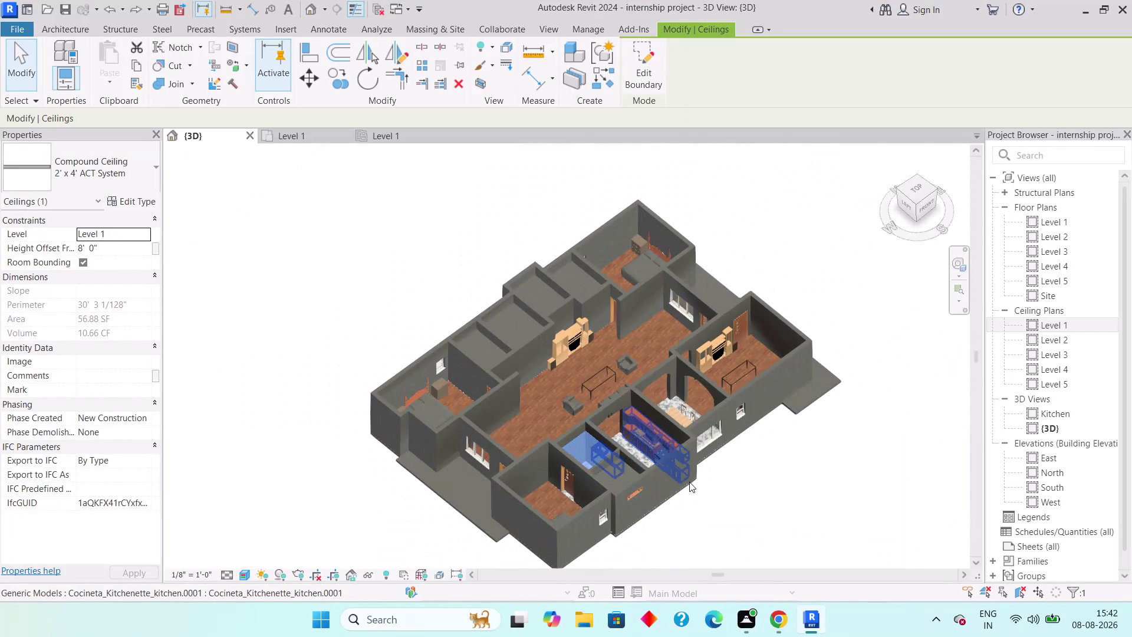
Clear the ceiling selection and orbit the 3D house to a new angle.
key(Escape)
key(Escape)
middle_drag(725, 488, 654, 435)
scroll(down, 3)
middle_drag(735, 381, 638, 527)
middle_drag(670, 393, 670, 393)
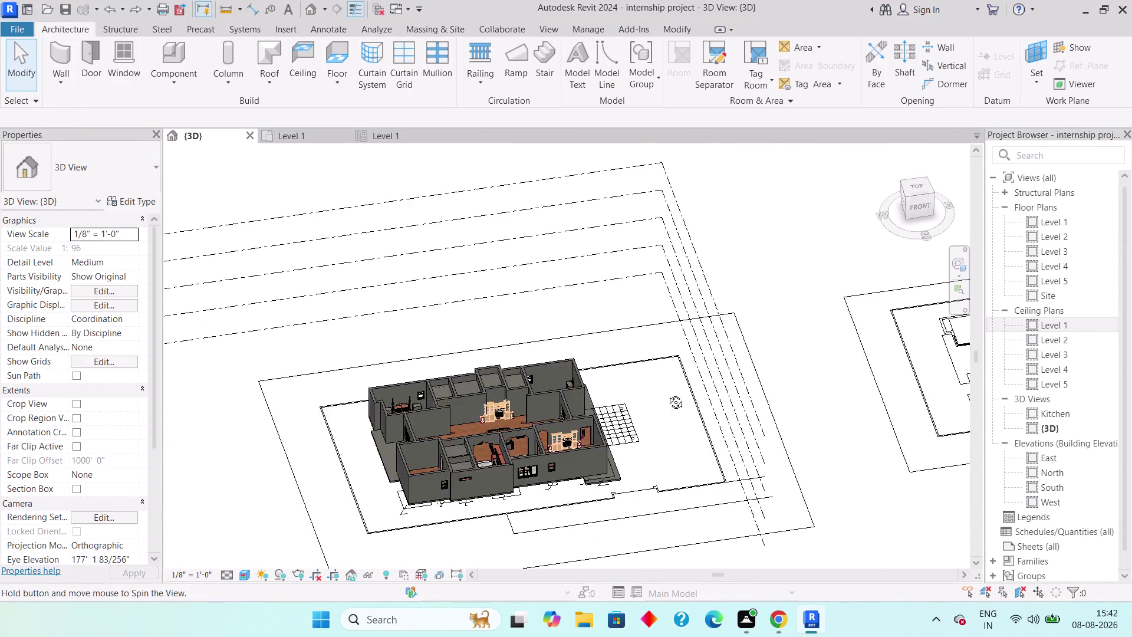
middle_drag(670, 393, 494, 342)
middle_drag(792, 388, 736, 504)
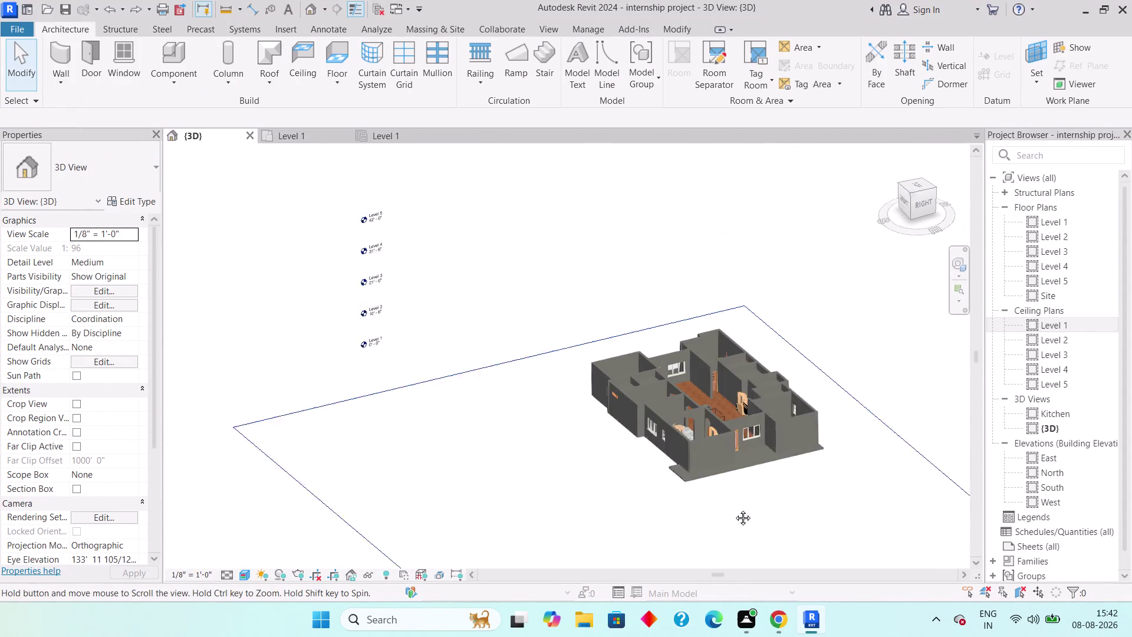
middle_drag(736, 504, 729, 518)
scroll(up, 3)
scroll(up, 3)
scroll(down, 3)
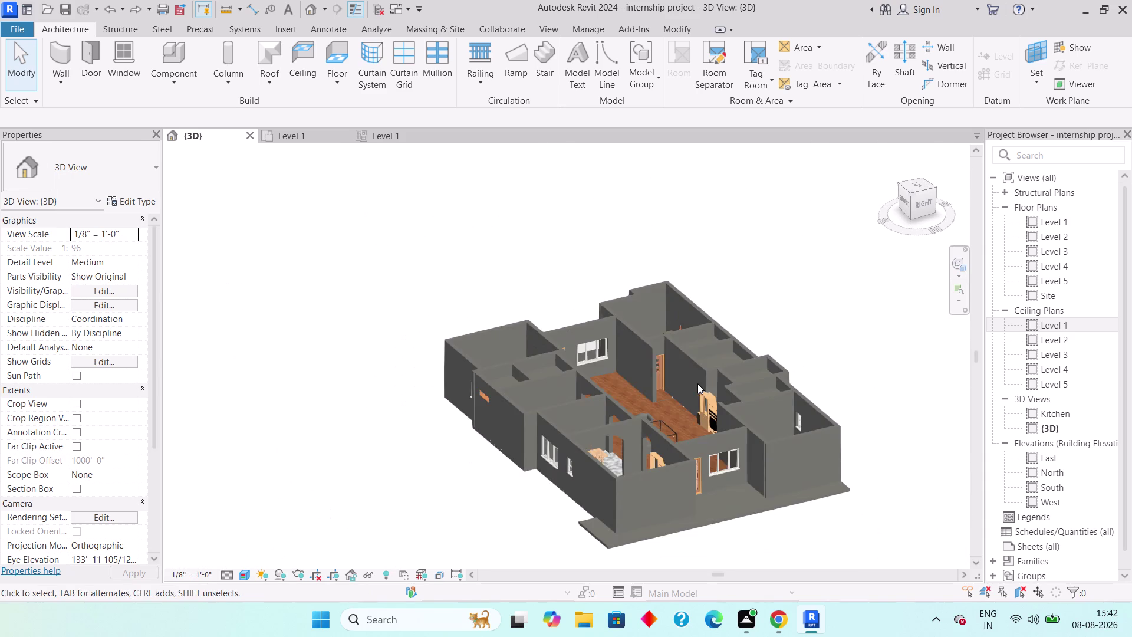
Pan the house to a top-front view, then bring up the Level 1 ceiling plan.
middle_drag(651, 391, 682, 452)
scroll(down, 3)
scroll(down, 3)
middle_drag(537, 426, 582, 467)
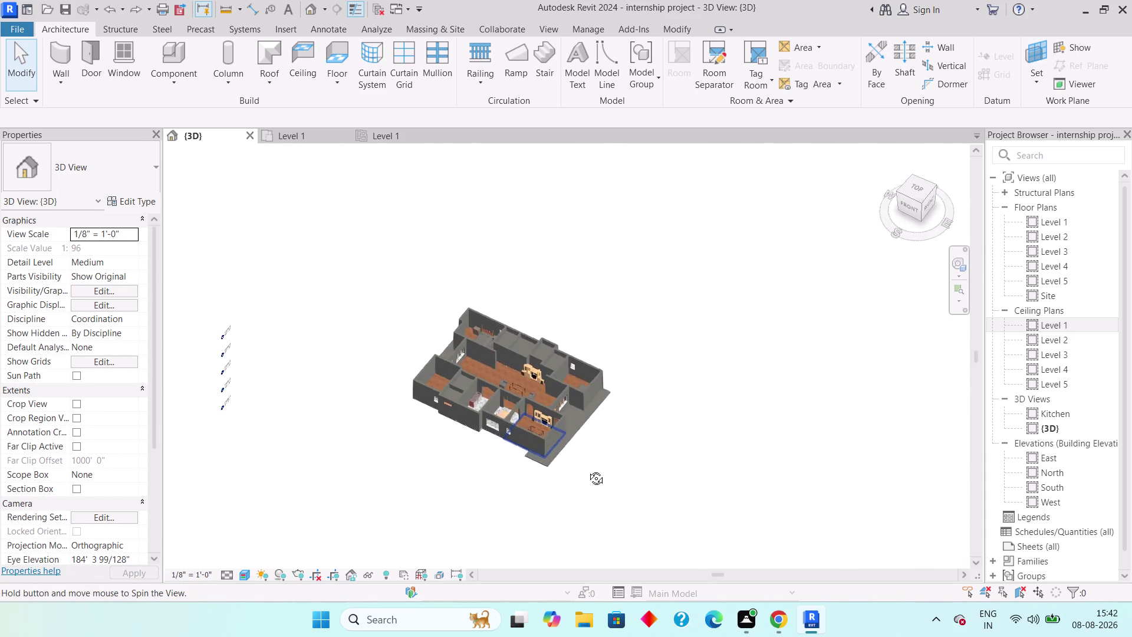
middle_drag(582, 467, 620, 477)
scroll(down, 3)
middle_drag(543, 489, 754, 487)
scroll(up, 3)
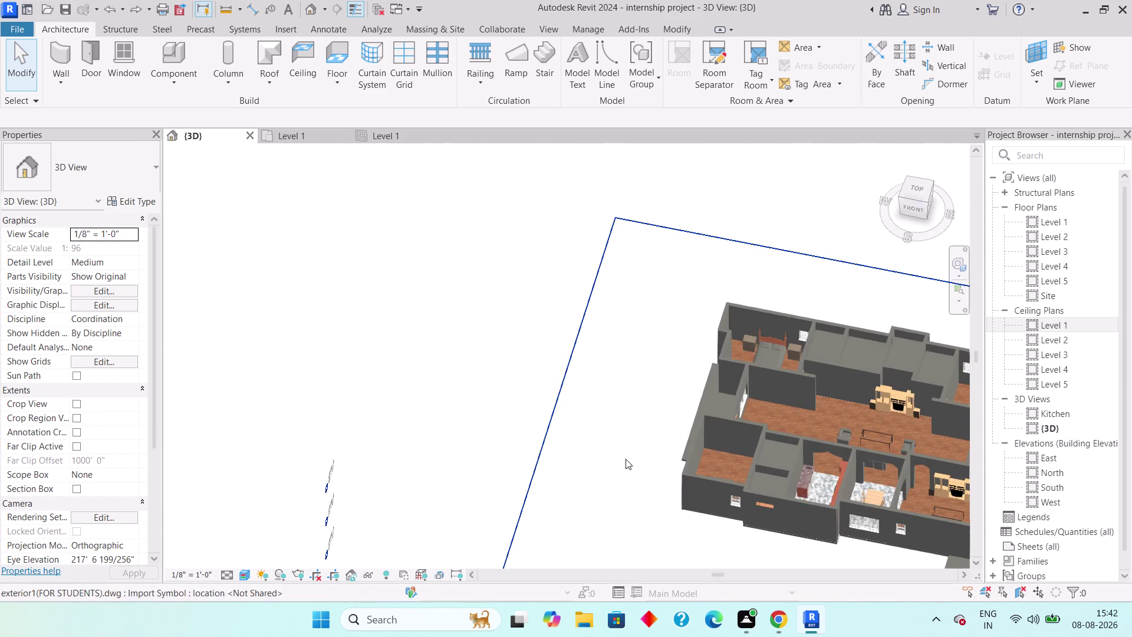
middle_drag(603, 465, 637, 550)
middle_drag(731, 484, 702, 356)
middle_drag(700, 364, 697, 407)
middle_drag(708, 361, 658, 229)
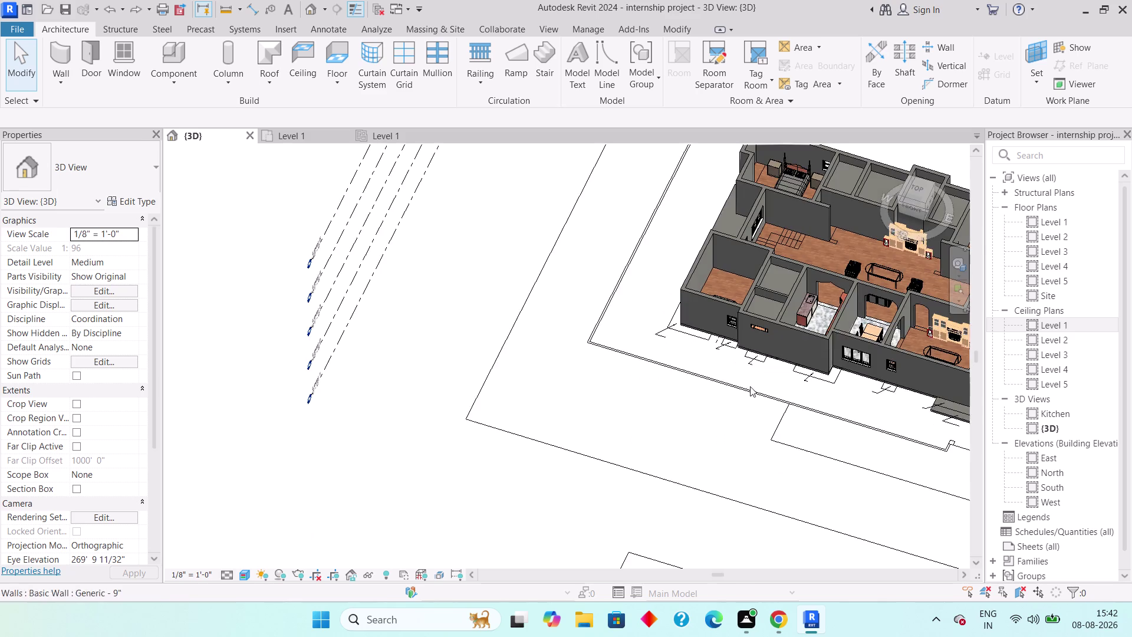
middle_drag(743, 414, 603, 487)
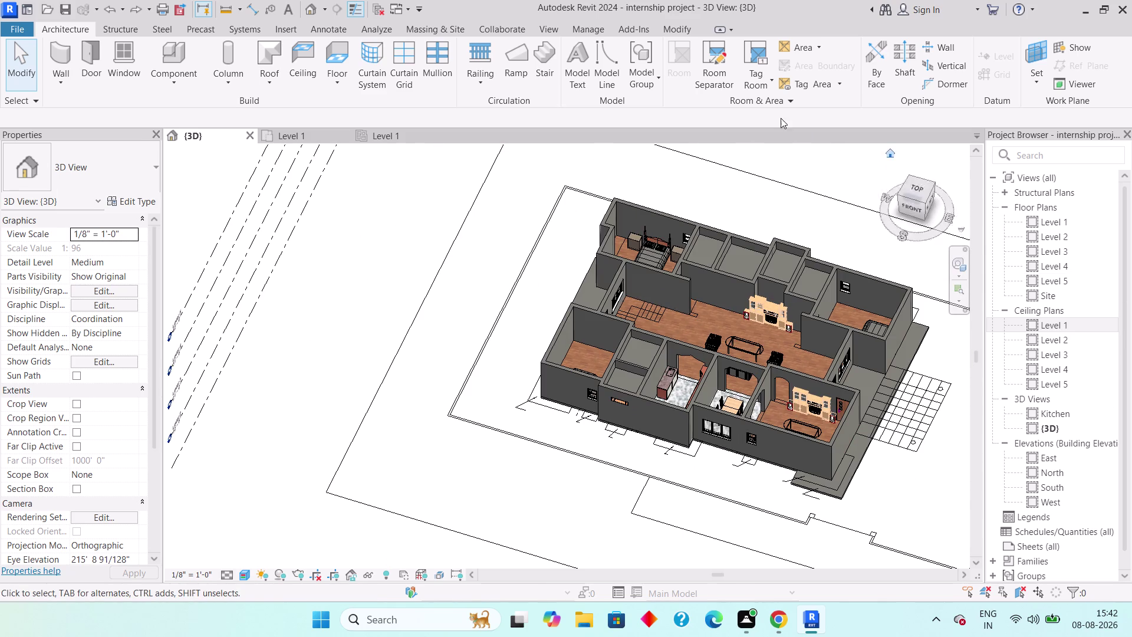
click(383, 145)
Start a sketched ceiling on the Level 1 reflected ceiling plan.
click(381, 132)
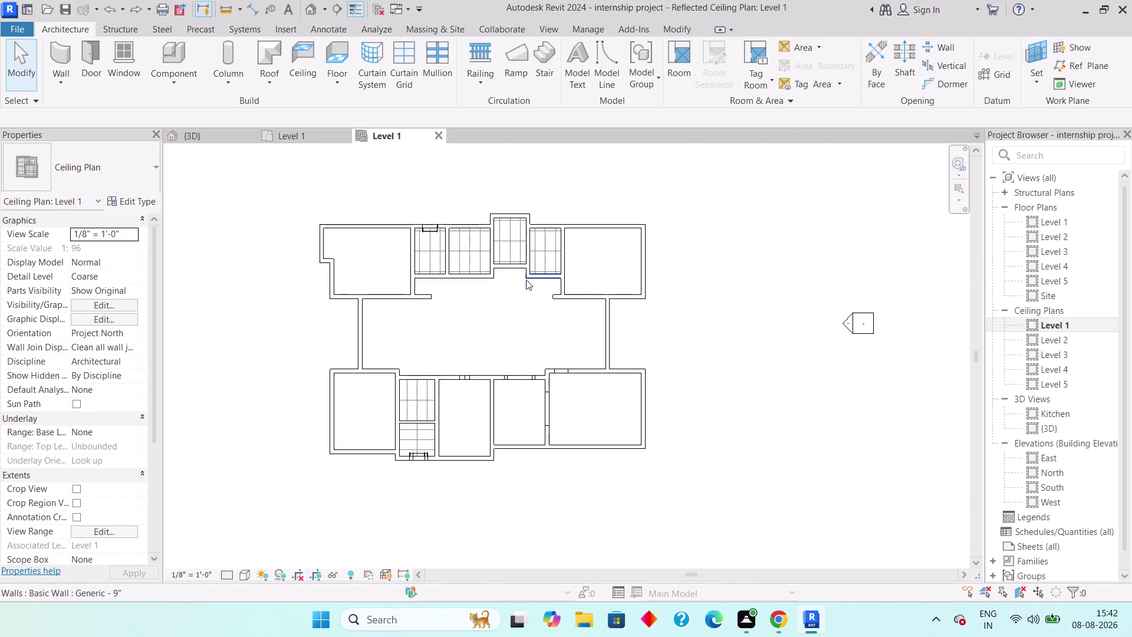
scroll(down, 3)
scroll(up, 3)
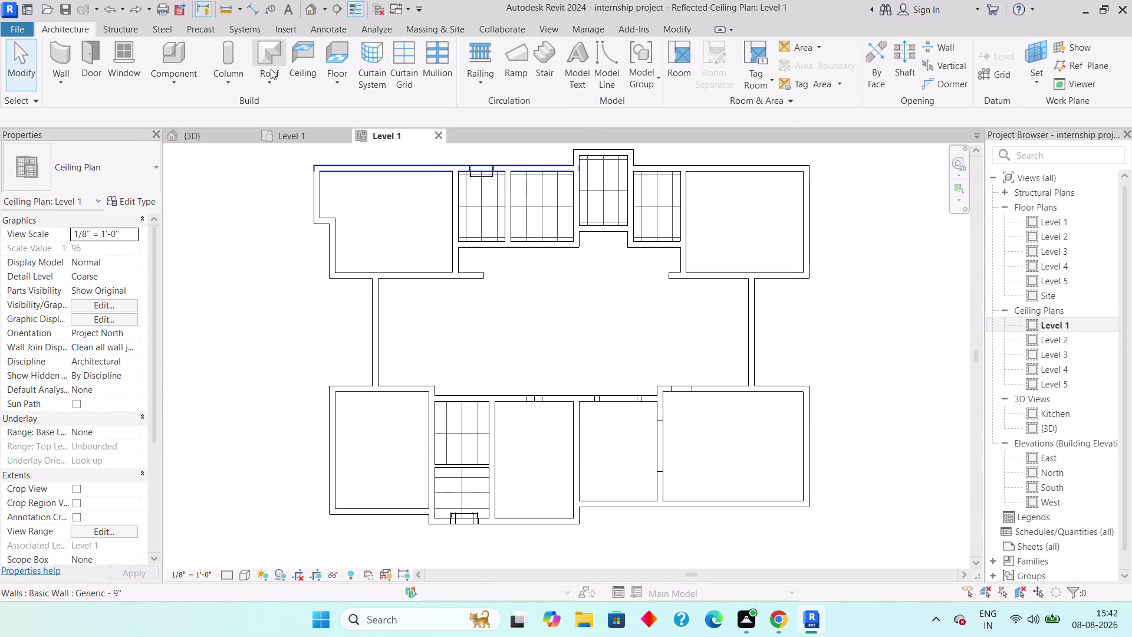
click(306, 72)
click(687, 80)
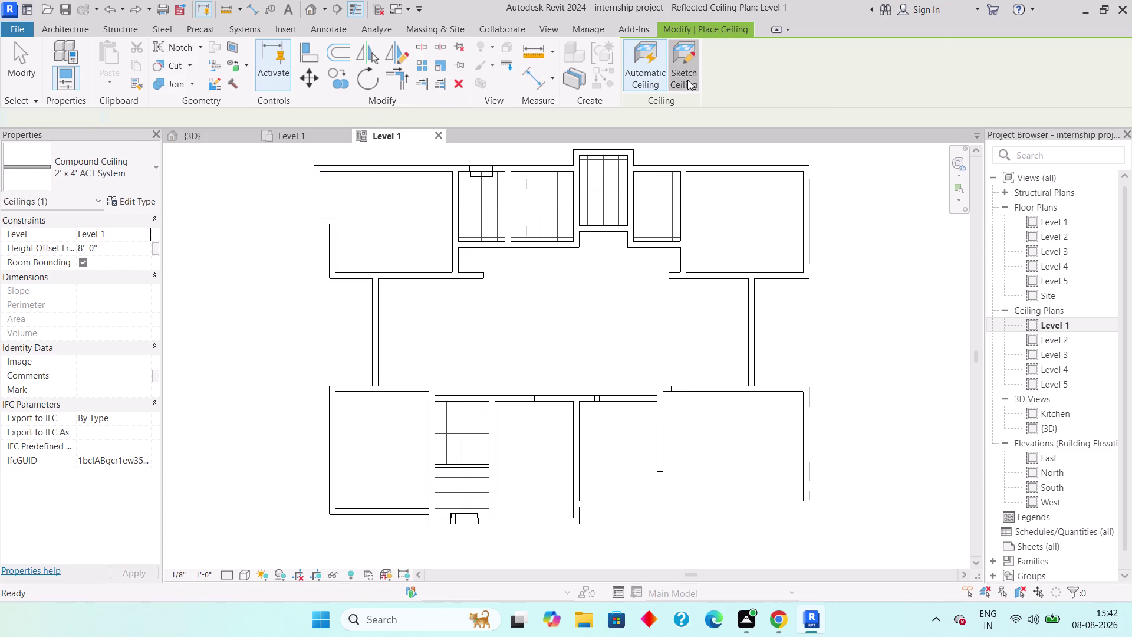
Outline the top-left room with a two-corner rectangular boundary.
middle_drag(419, 208, 428, 297)
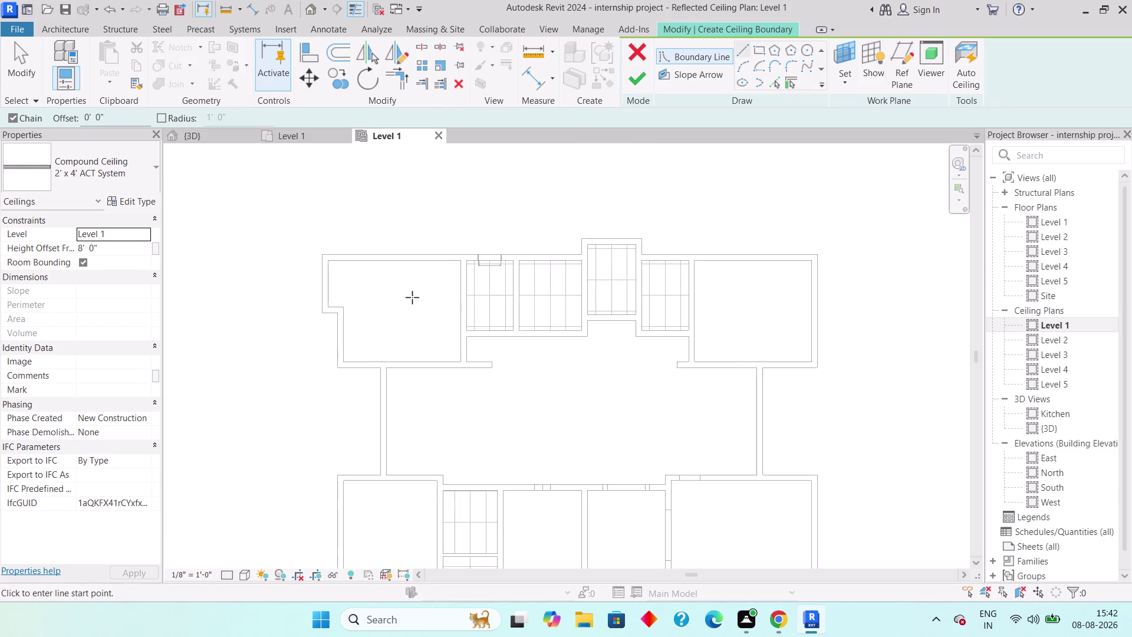
scroll(up, 3)
middle_drag(405, 295, 425, 320)
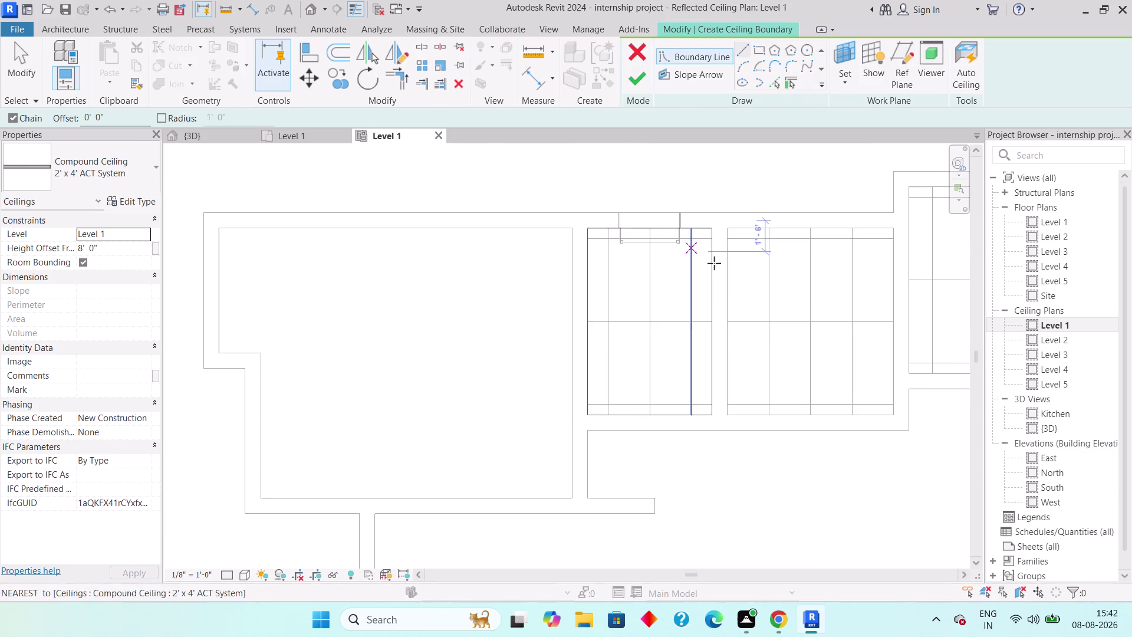
click(751, 46)
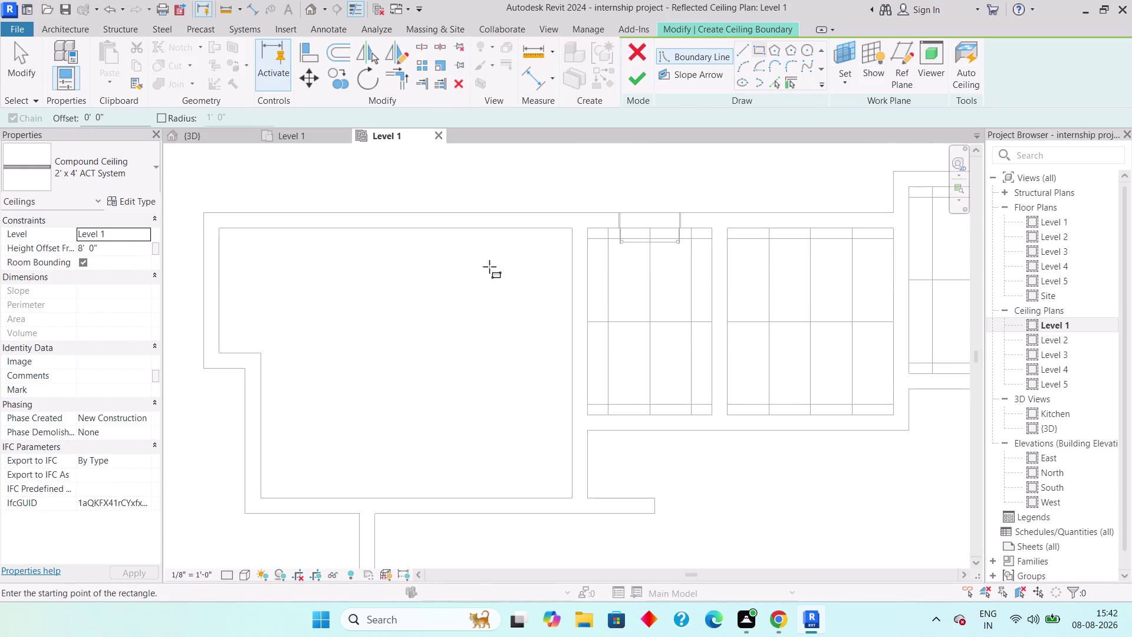
click(568, 232)
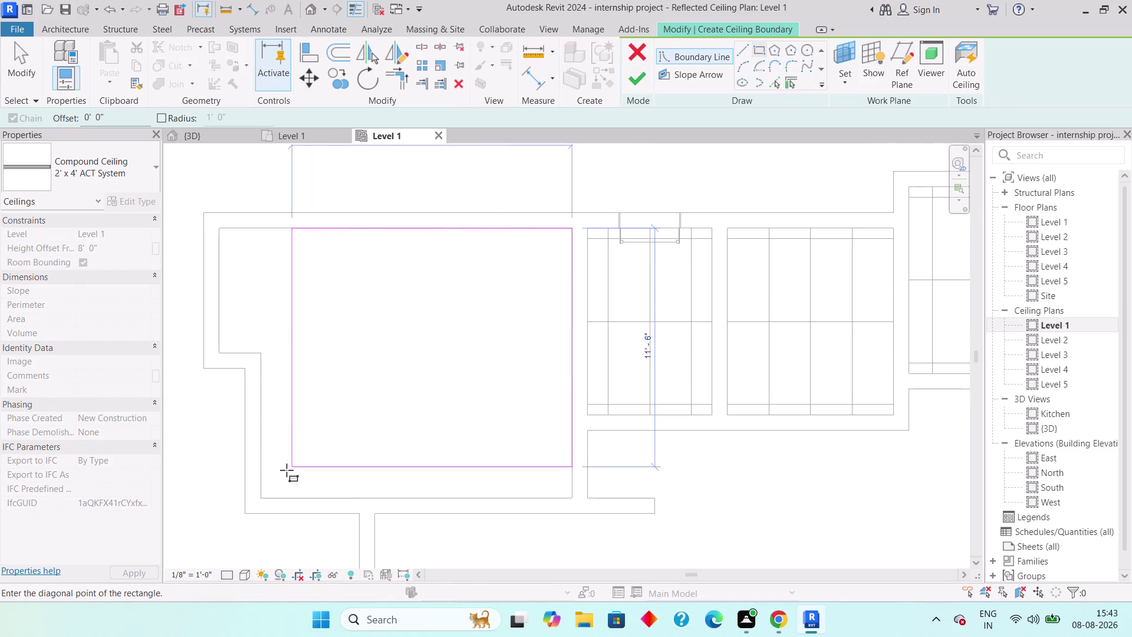
click(262, 492)
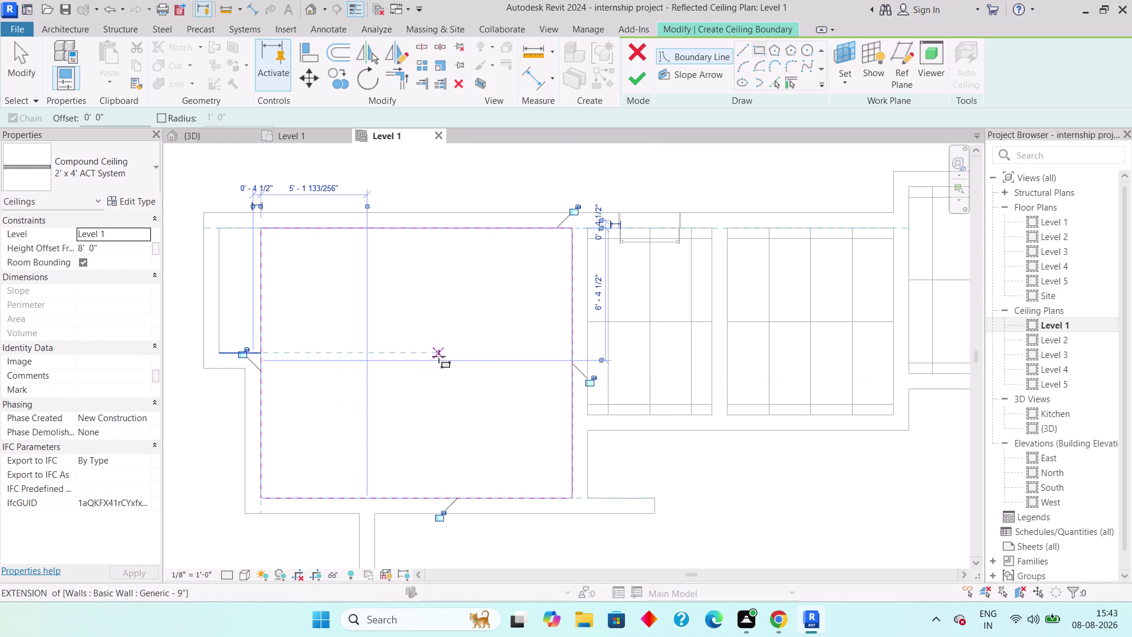
key(Escape)
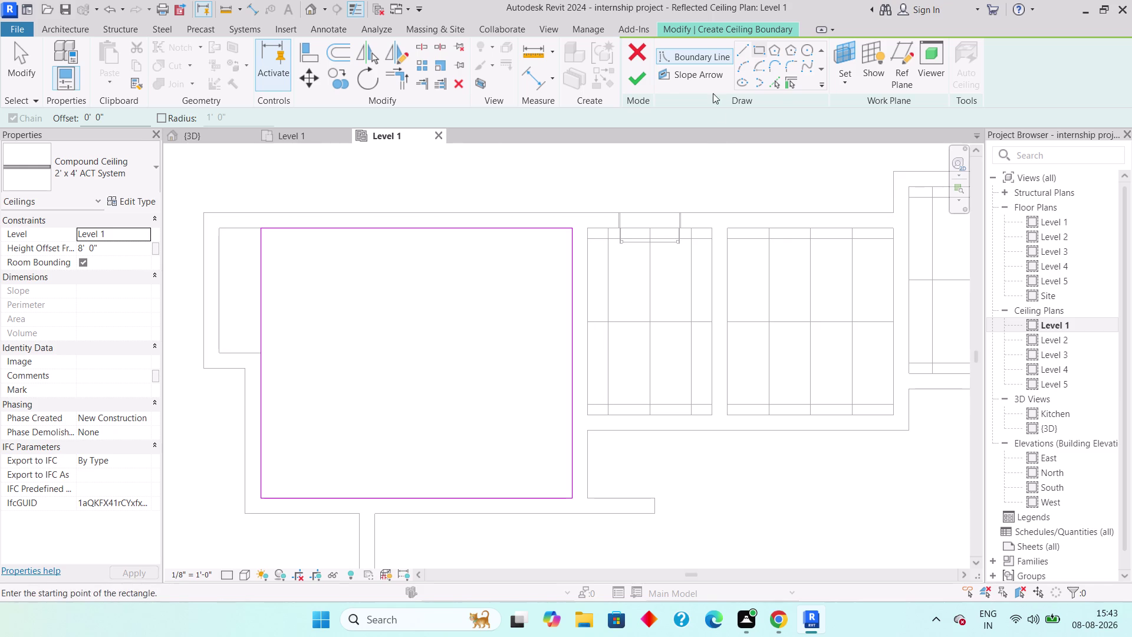
click(761, 48)
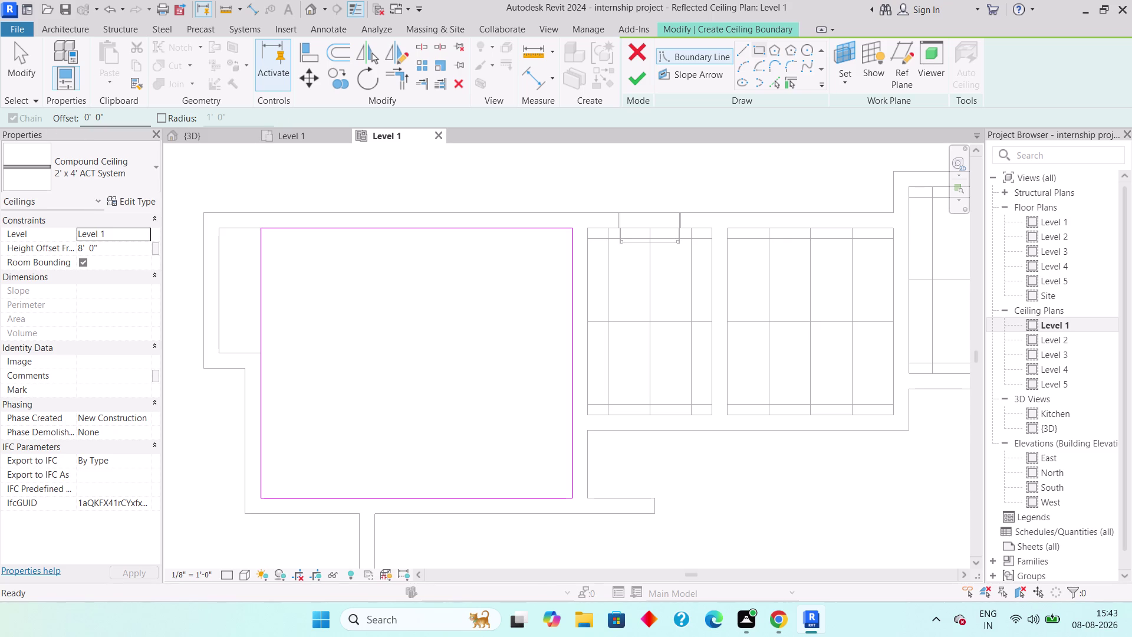
Set the sketch offset to 1".
drag(104, 118, 17, 131)
text(1)
text(")
key(Return)
scroll(up, 3)
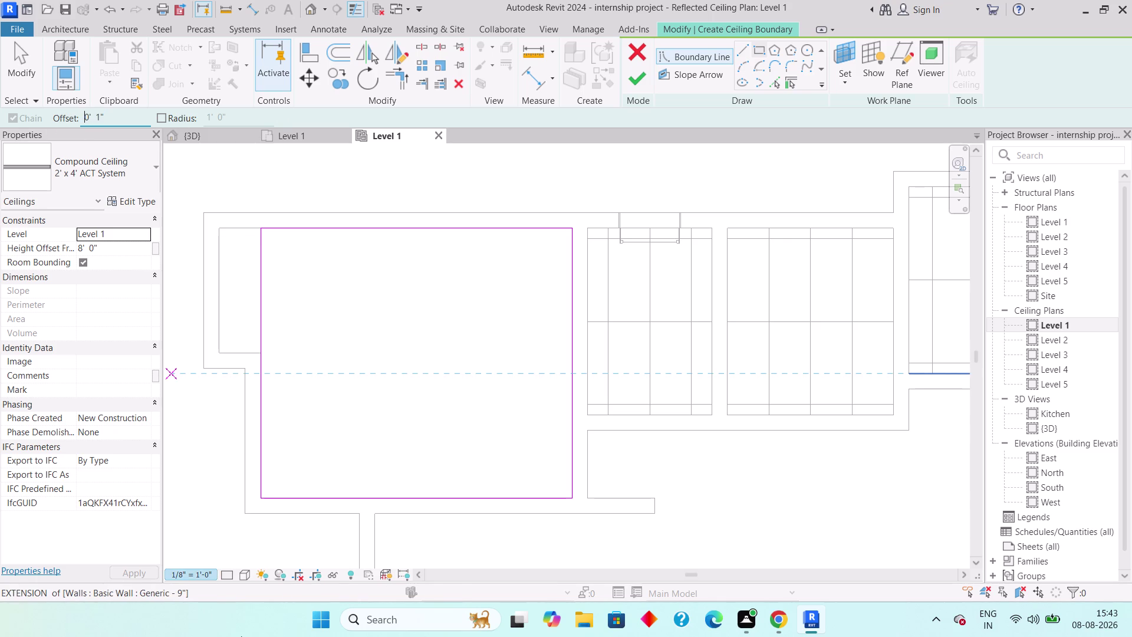
scroll(up, 3)
scroll(up, 3)
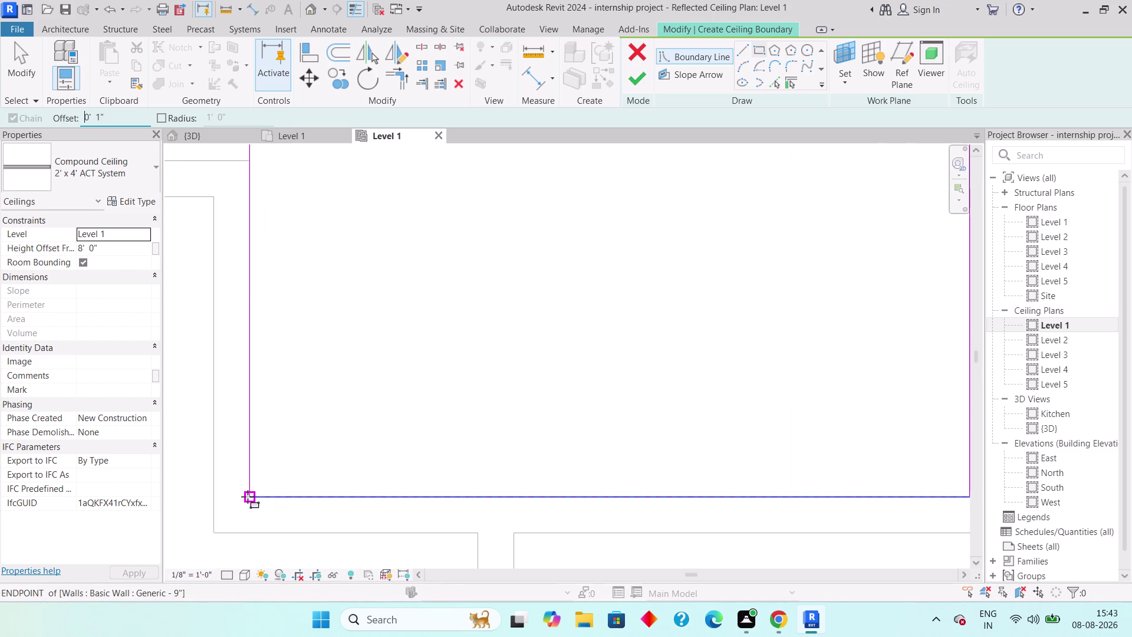
Draw a flipped offset rectangle, then undo the misplaced small one.
click(247, 496)
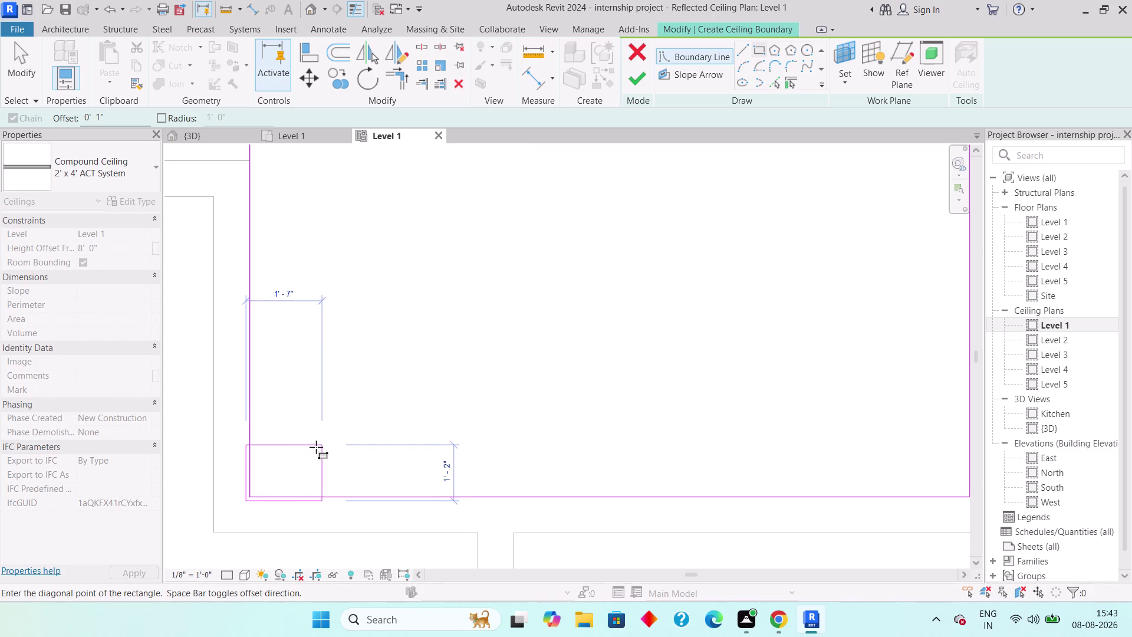
key(space)
click(323, 442)
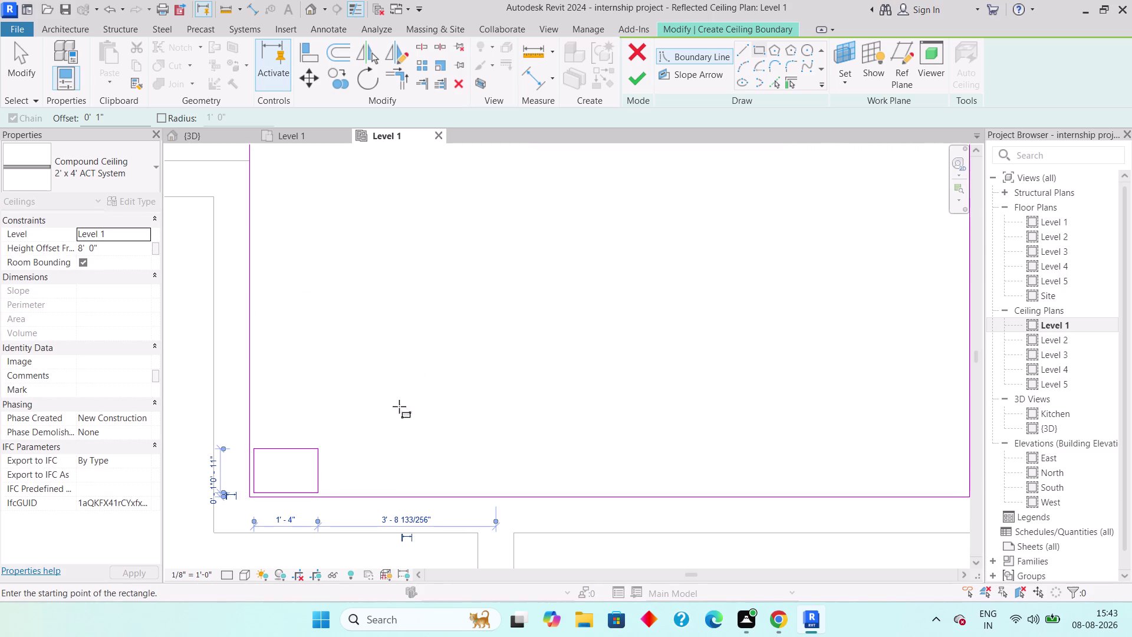
key(ctrl+z)
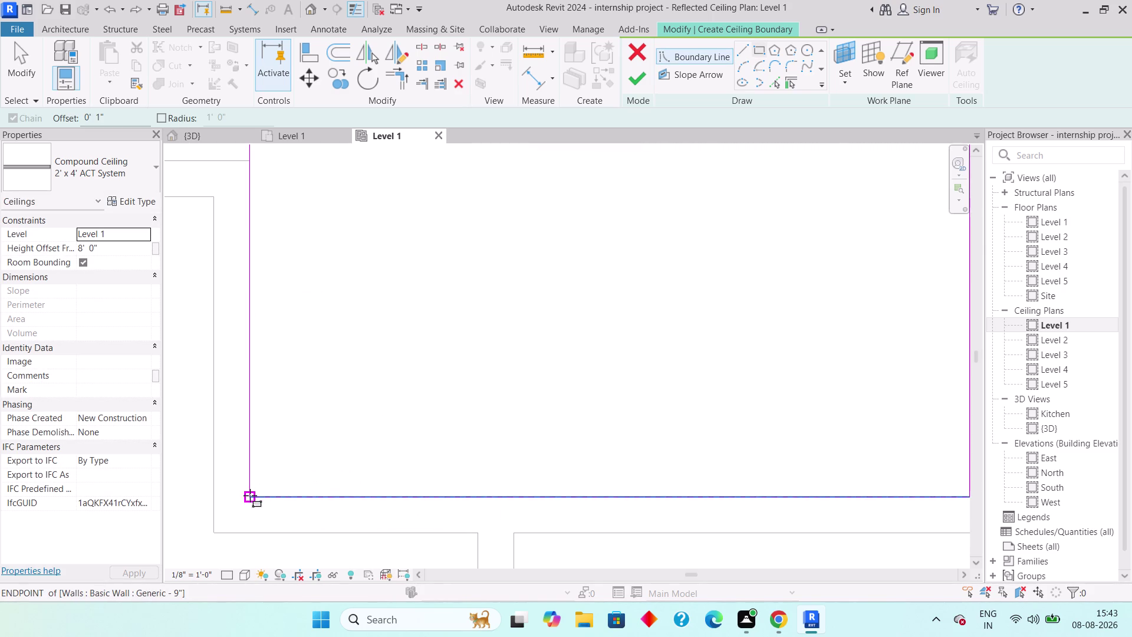
Redraw the 1" offset rectangle corner to corner and finish the ceiling sketch.
click(250, 495)
key(space)
middle_drag(433, 347, 214, 534)
scroll(down, 3)
scroll(down, 3)
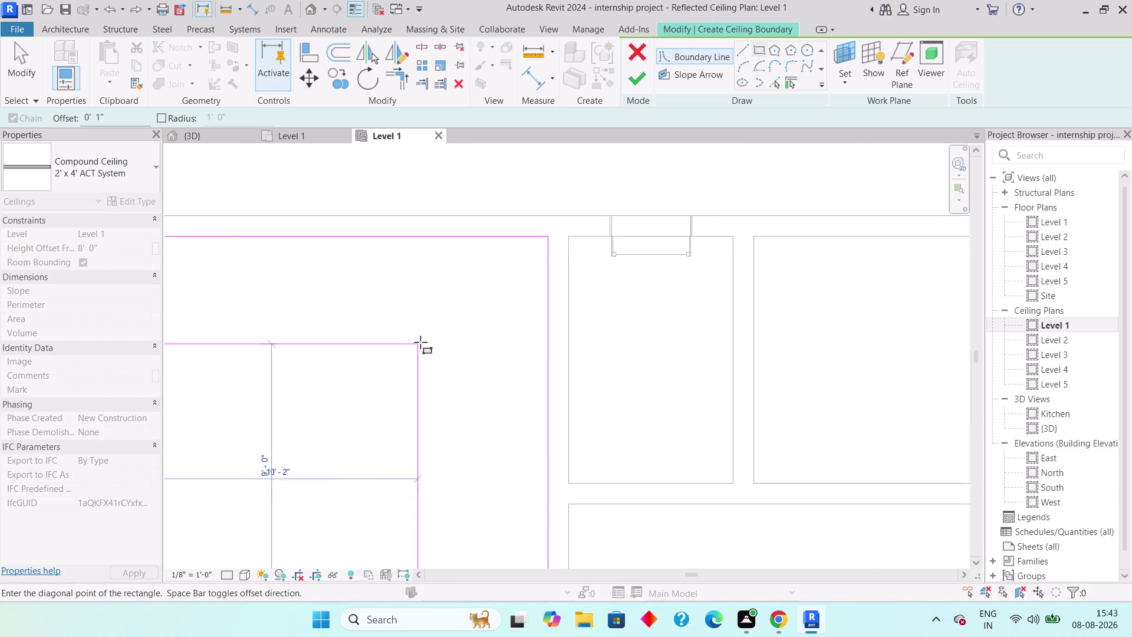
scroll(down, 3)
click(515, 264)
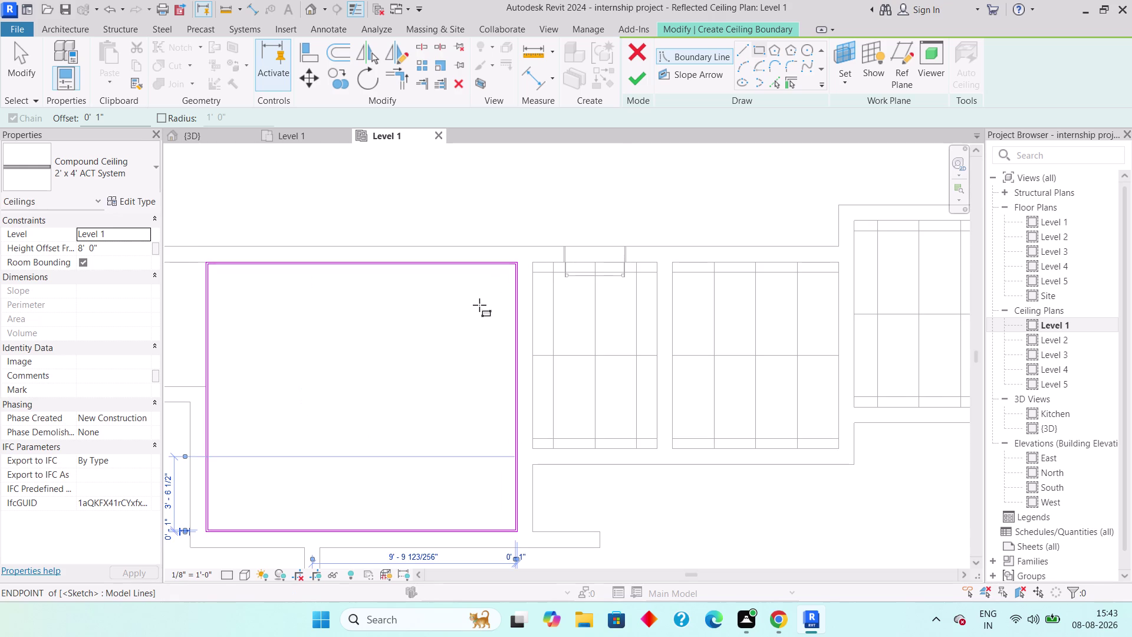
scroll(up, 3)
key(Escape)
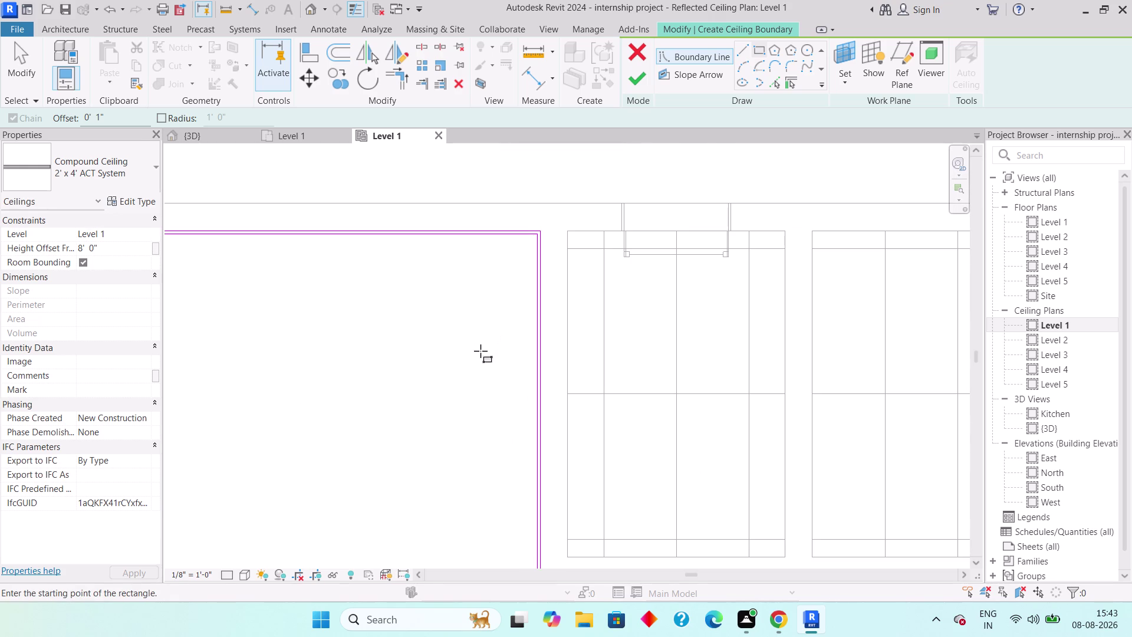
click(639, 77)
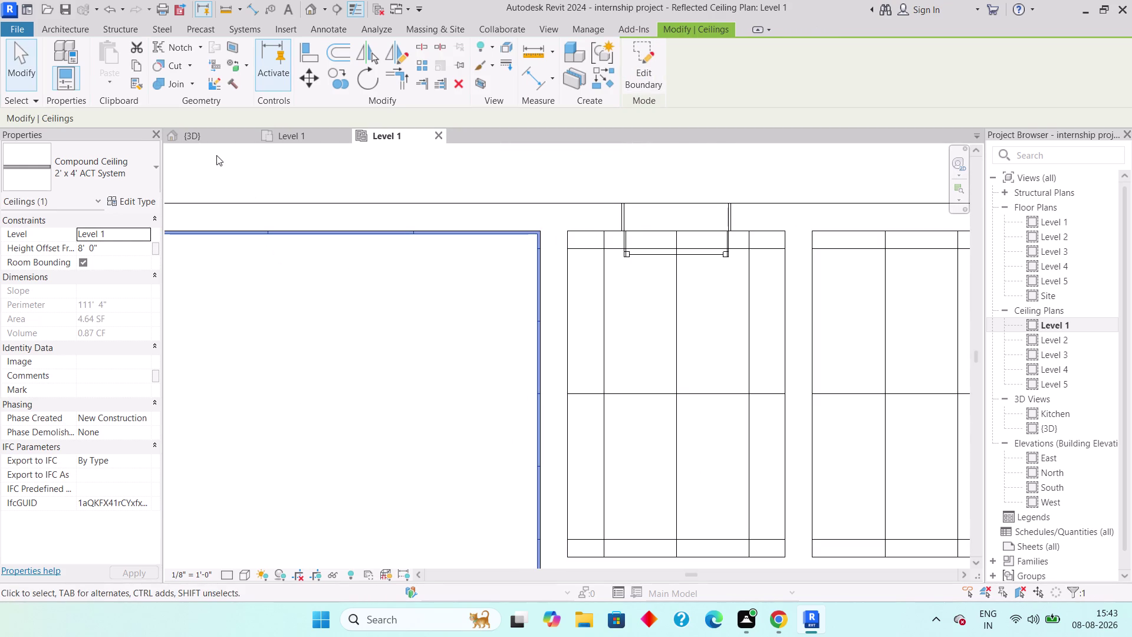
Check the new compound ceiling in the 3D view.
click(205, 136)
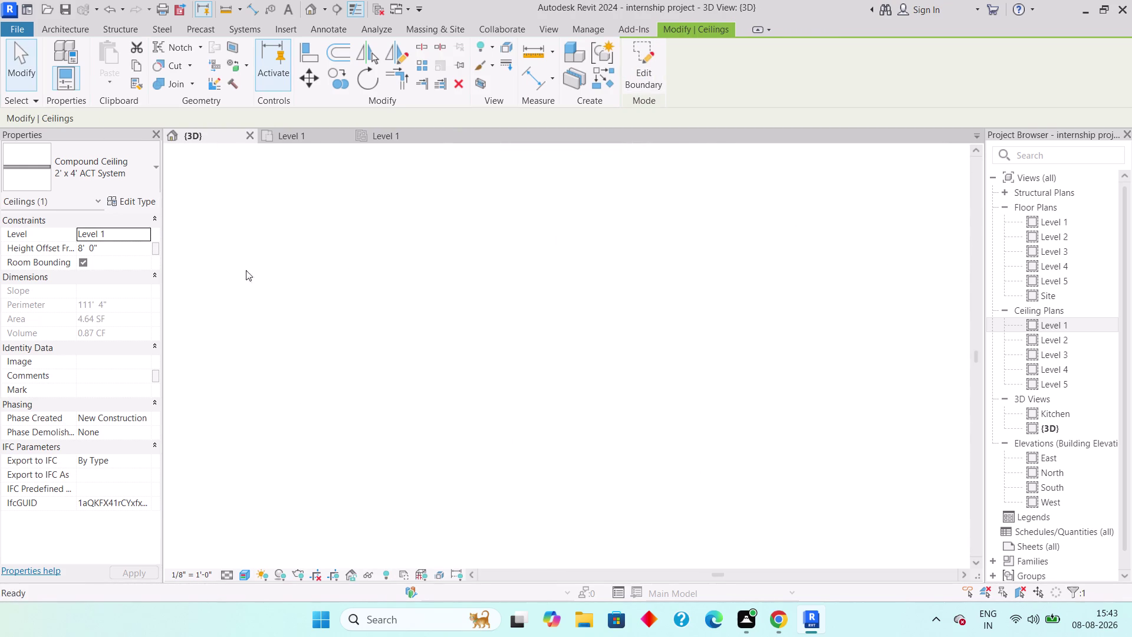
scroll(up, 3)
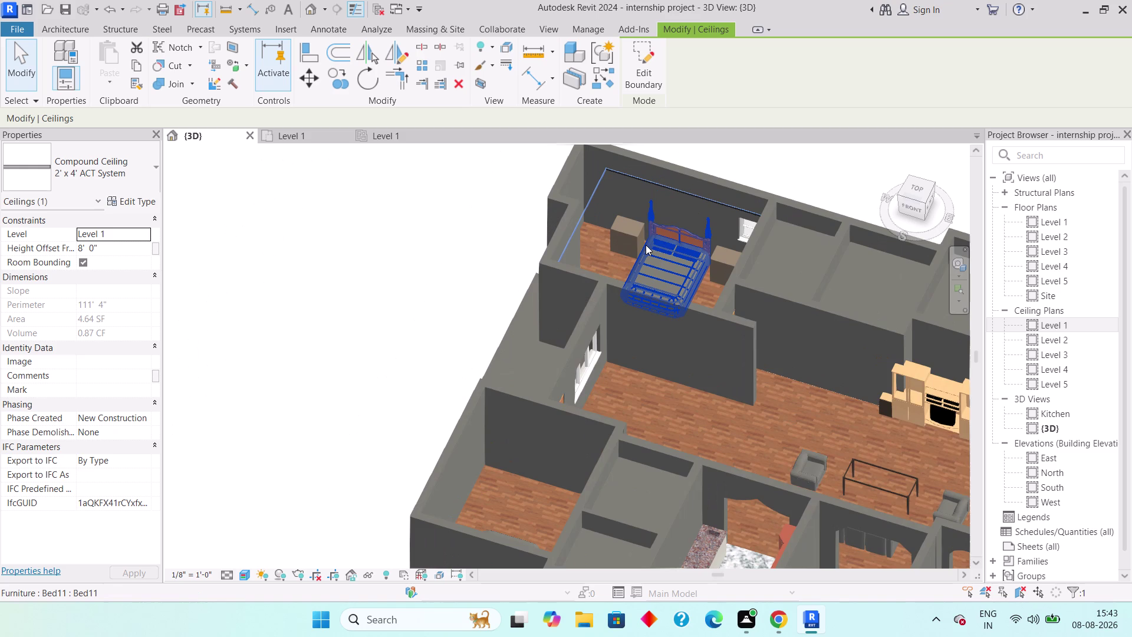
scroll(up, 3)
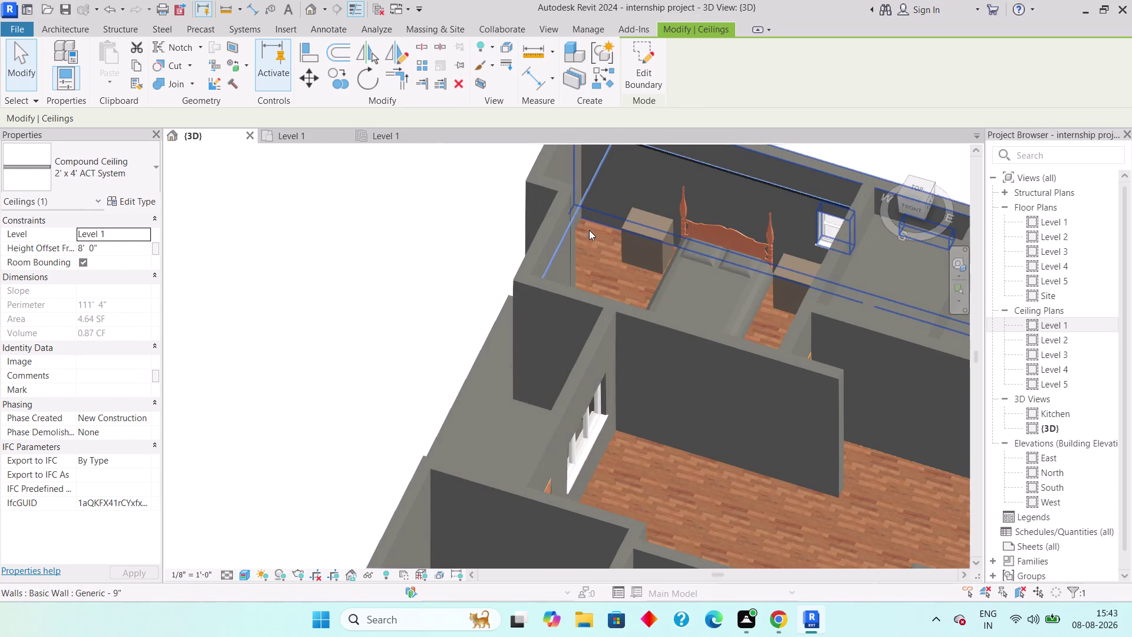
Back on the Level 1 ceiling plan, double-click the left room's ceiling to edit its boundary.
click(382, 135)
key(Escape)
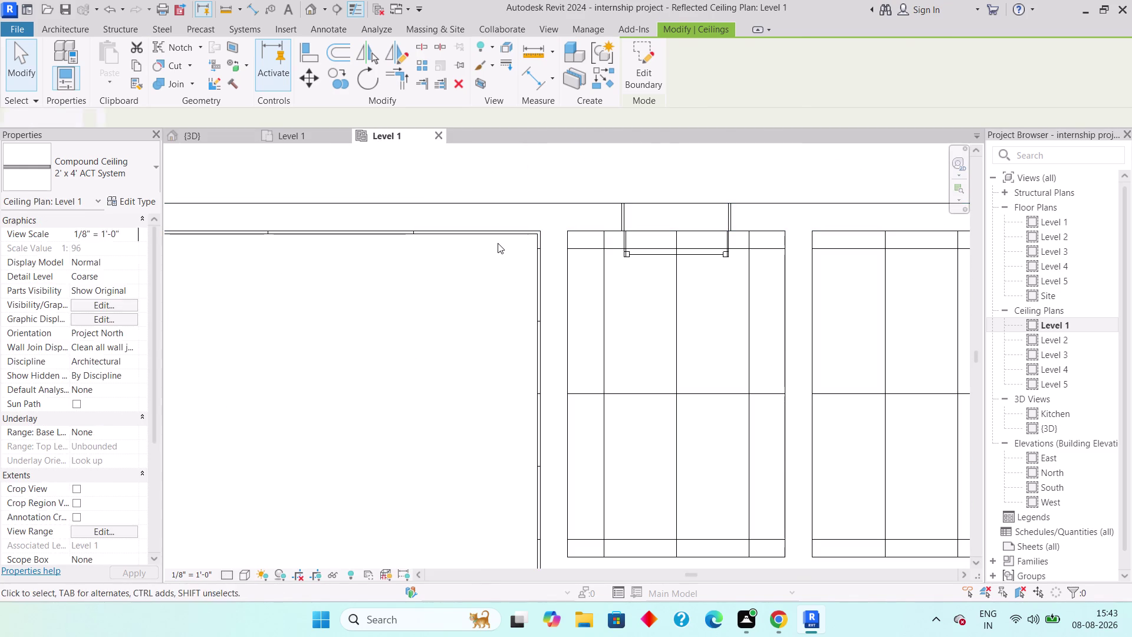
double_click(497, 233)
key(Escape)
key(Escape)
key(Escape)
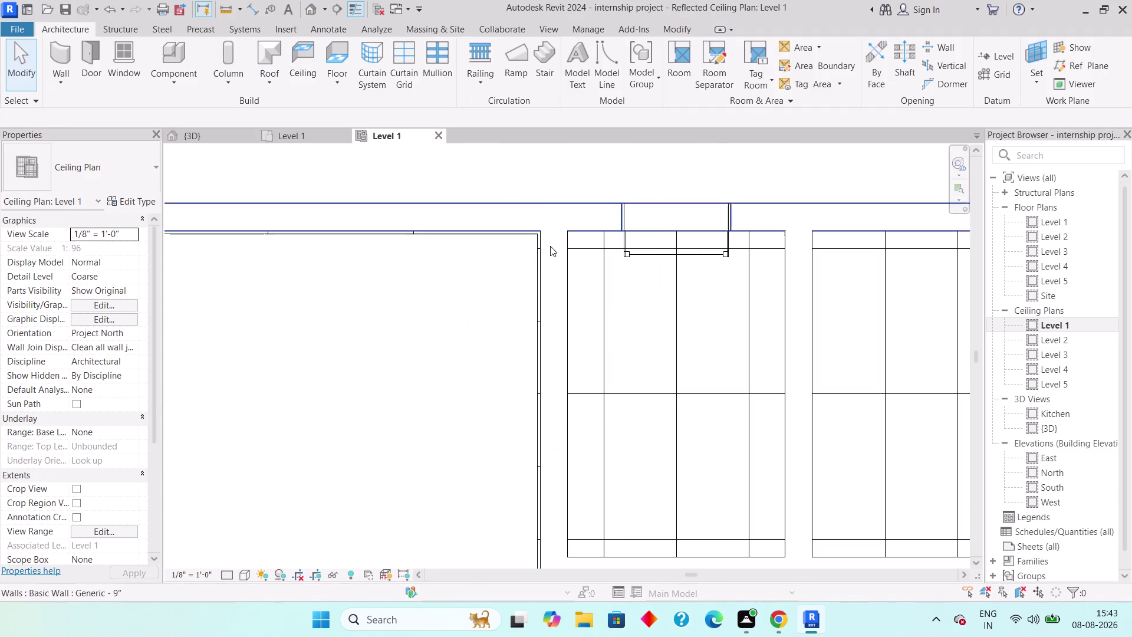
double_click(533, 274)
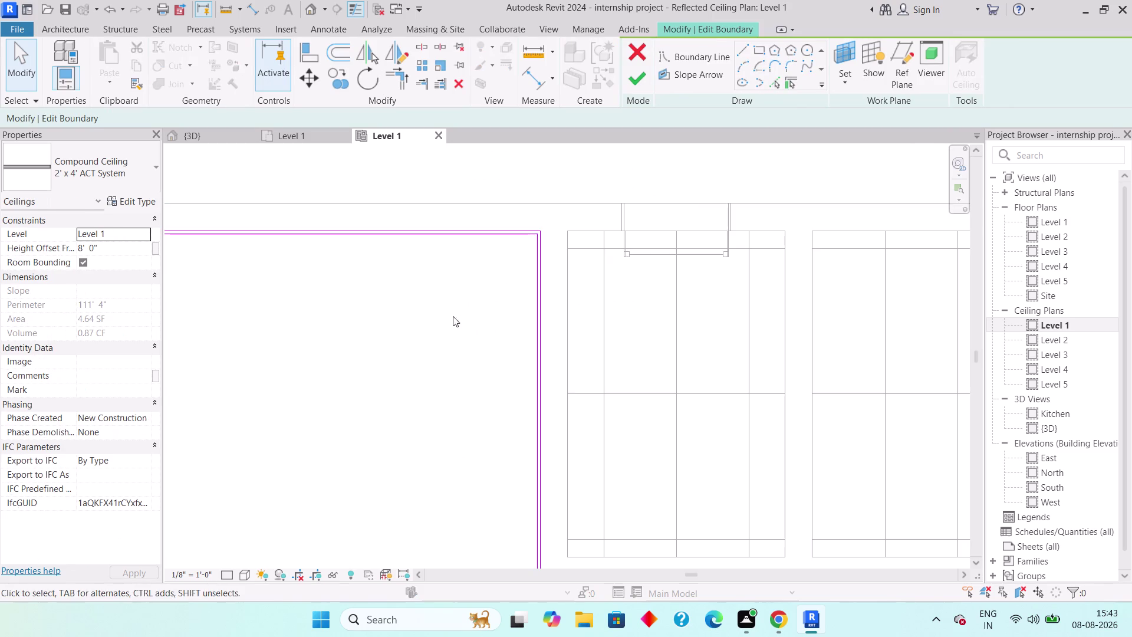
Pick the Rectangle boundary tool with a 1' 6" offset.
middle_drag(452, 315, 599, 271)
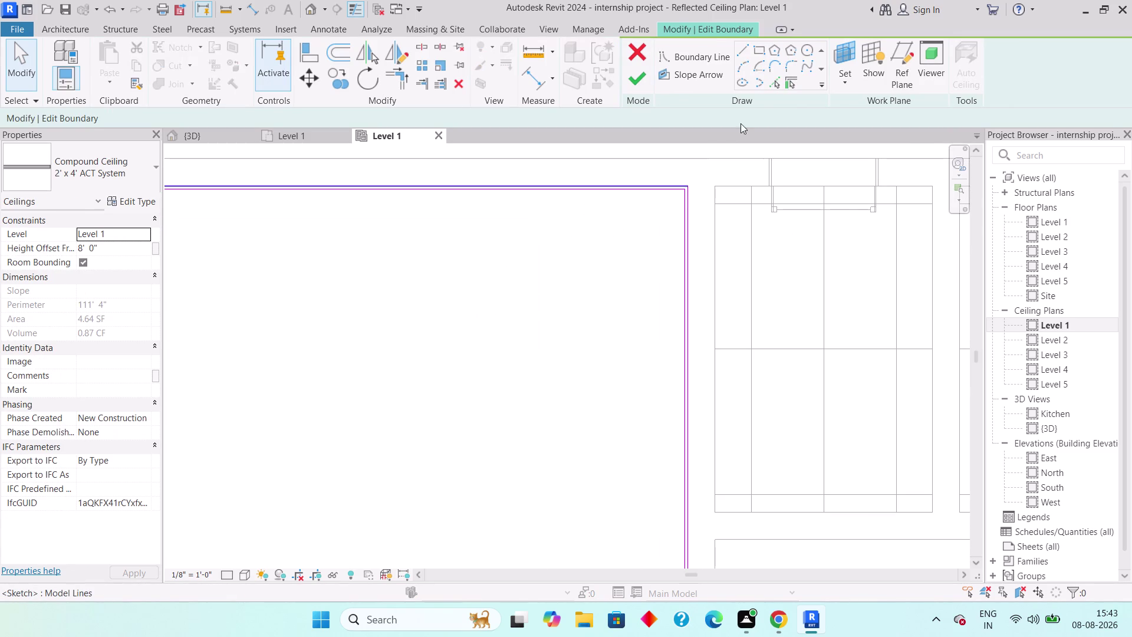
click(761, 48)
middle_drag(453, 349, 727, 410)
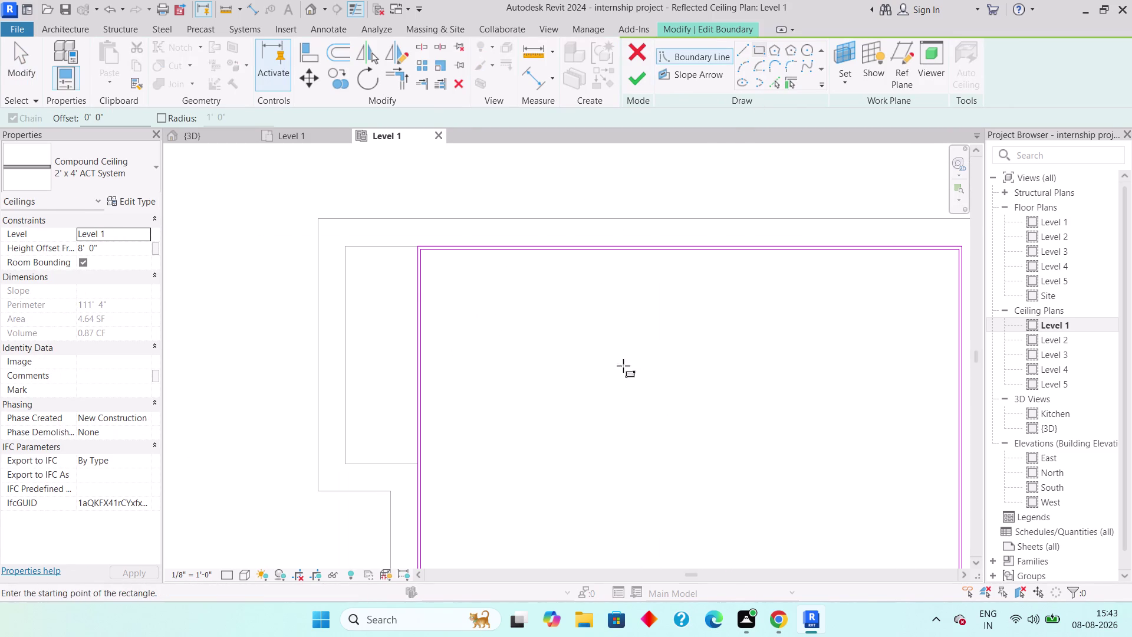
drag(114, 115, 47, 123)
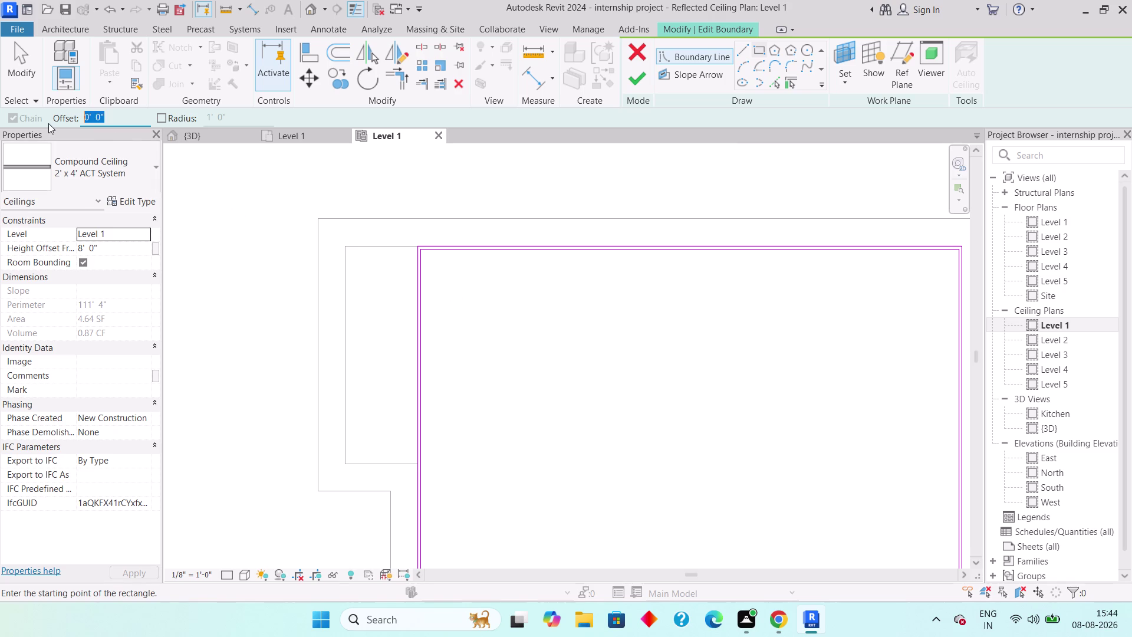
text(1')
text(6")
key(Return)
scroll(up, 3)
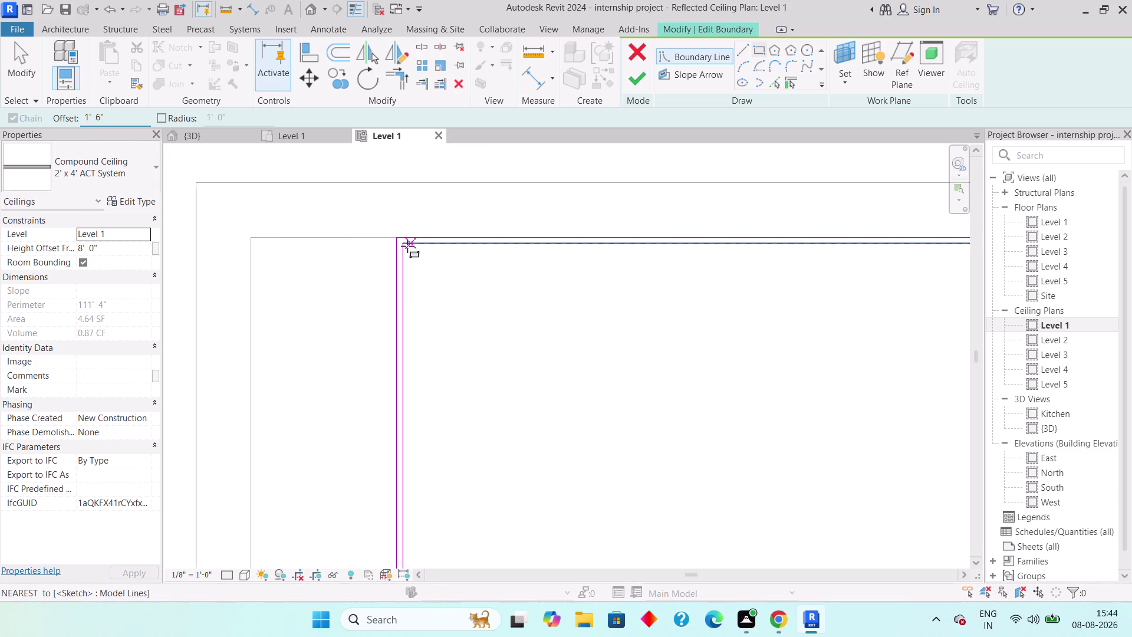
Snap the 1' 6" inset rectangle to the room's opposite corners, then begin a narrow rectangle inside it.
click(408, 246)
key(space)
scroll(down, 3)
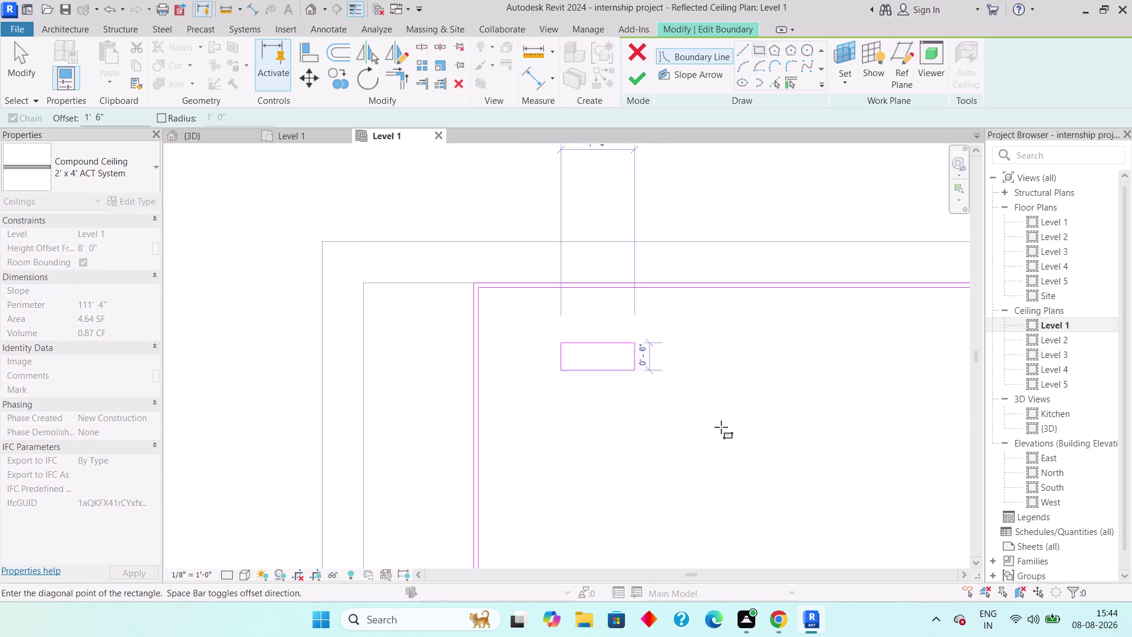
middle_drag(716, 420, 435, 366)
scroll(down, 3)
middle_drag(549, 427, 309, 264)
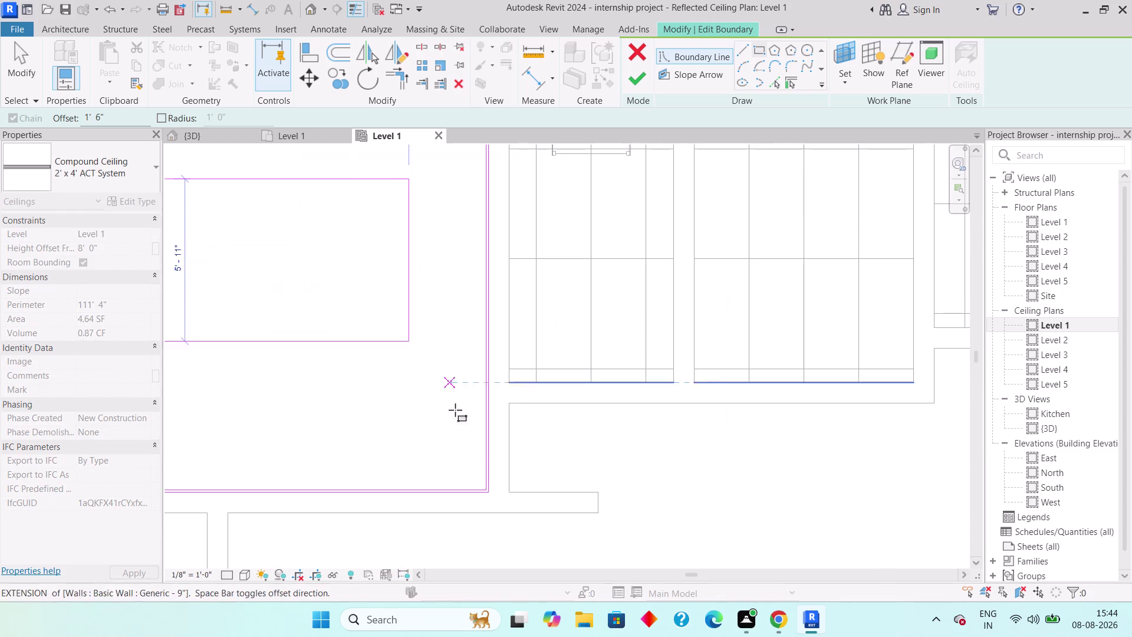
scroll(up, 3)
click(489, 494)
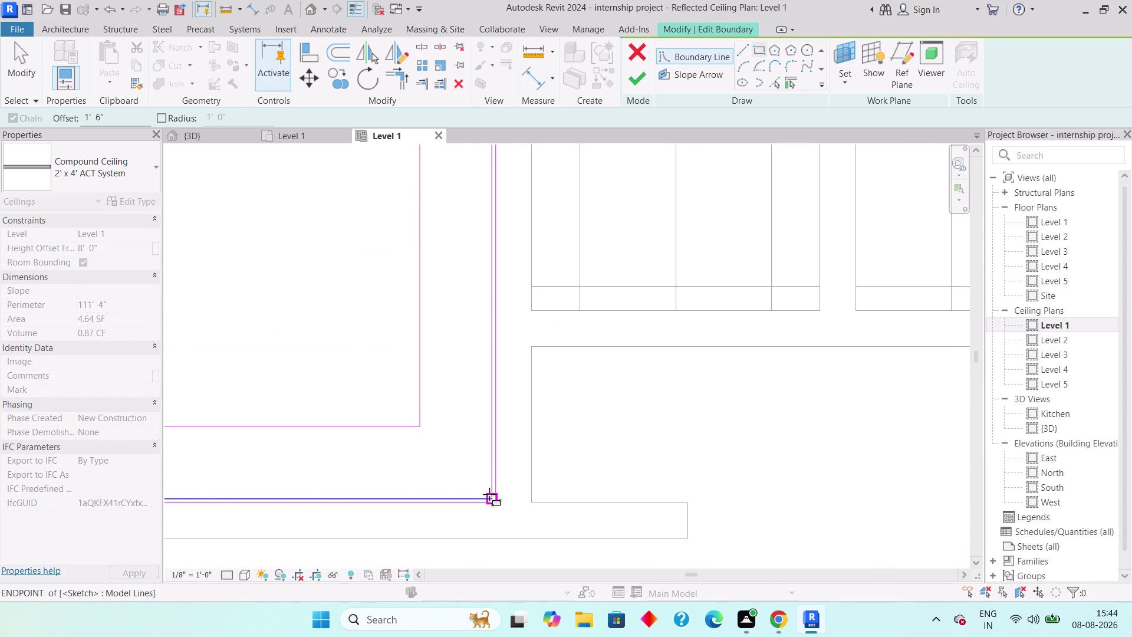
key(Escape)
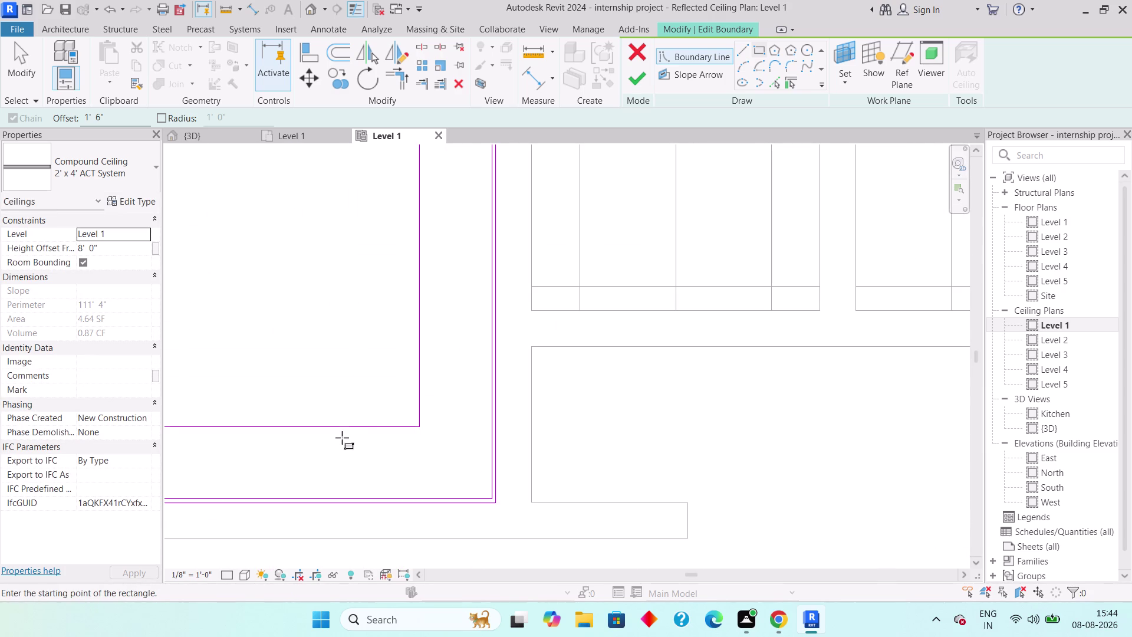
key(Escape)
middle_drag(352, 384, 416, 460)
scroll(down, 3)
middle_drag(389, 407, 448, 506)
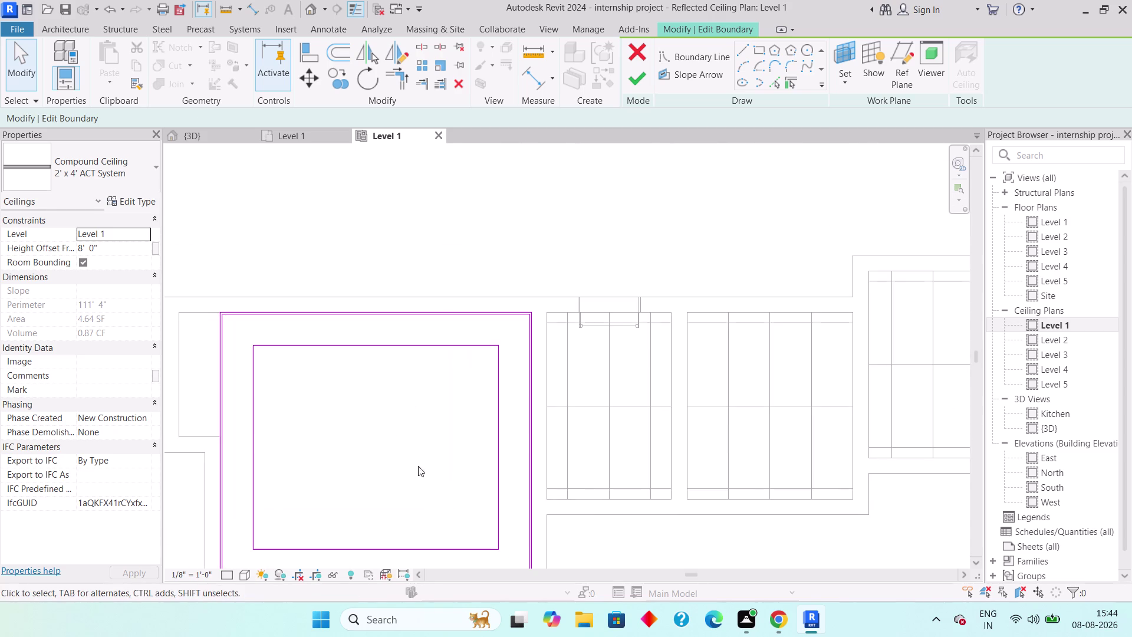
scroll(up, 3)
middle_drag(401, 445, 589, 360)
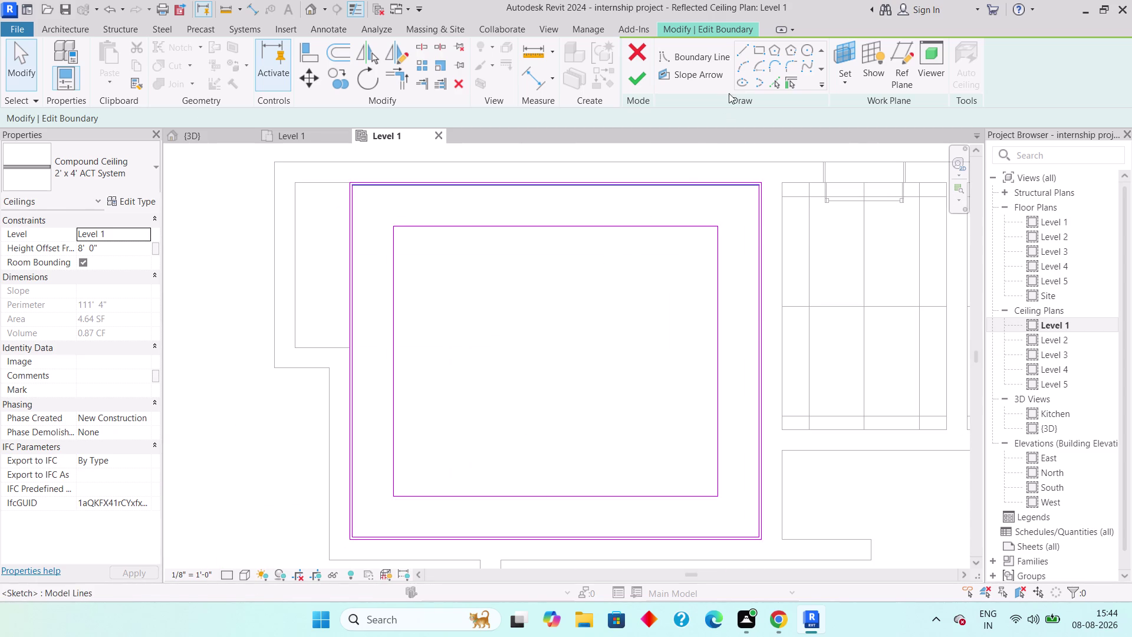
click(757, 51)
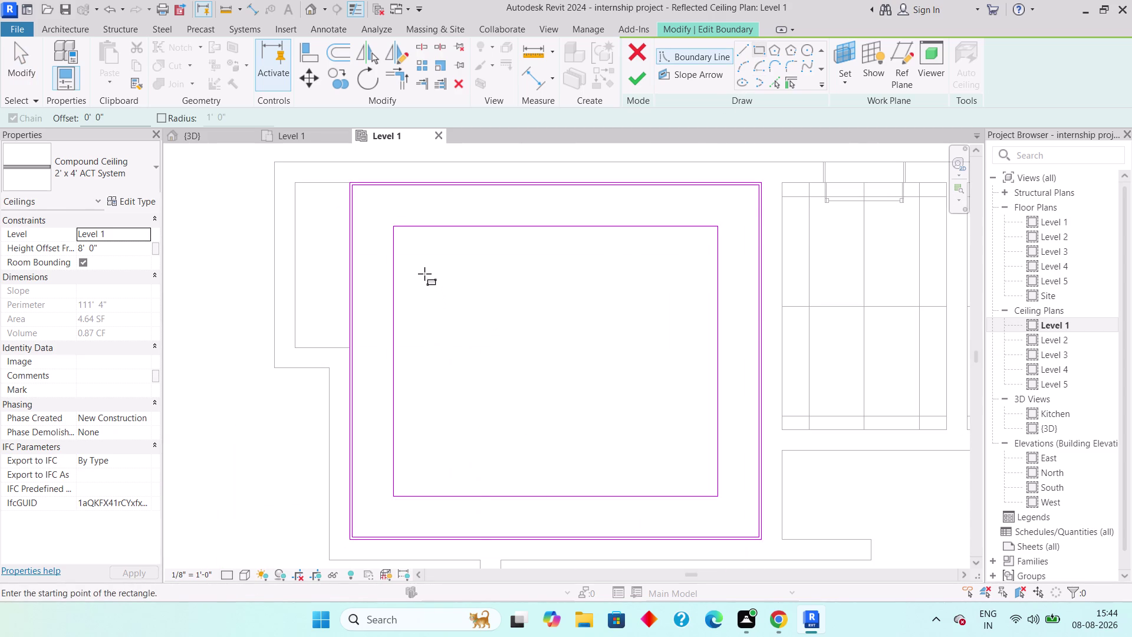
click(414, 250)
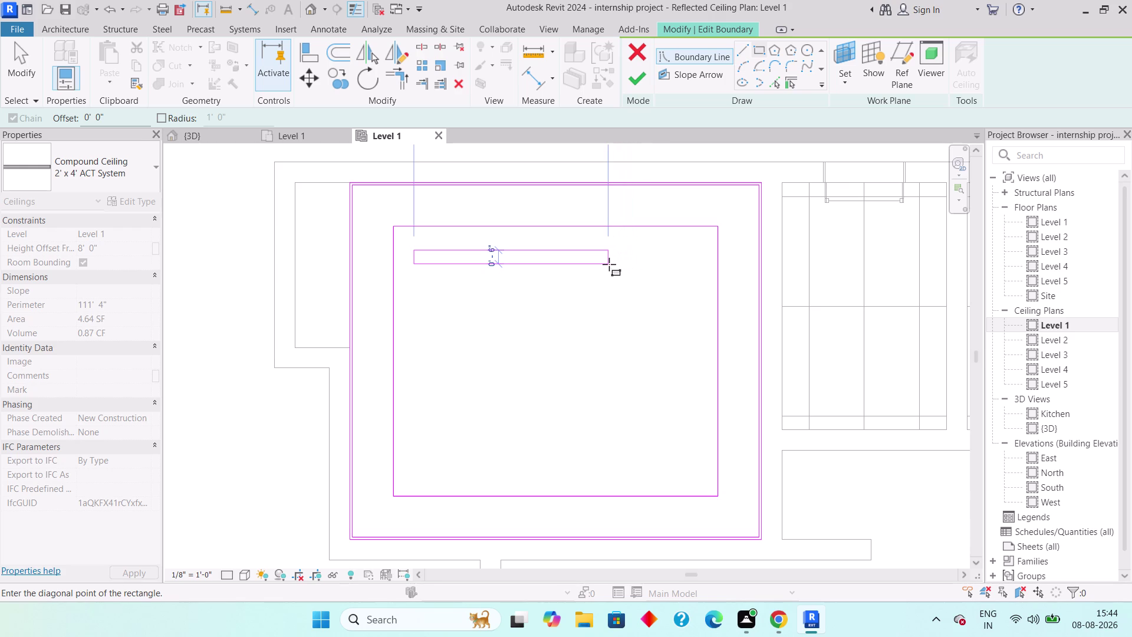
Complete the narrow rectangle near the top of the inner boundary.
click(609, 264)
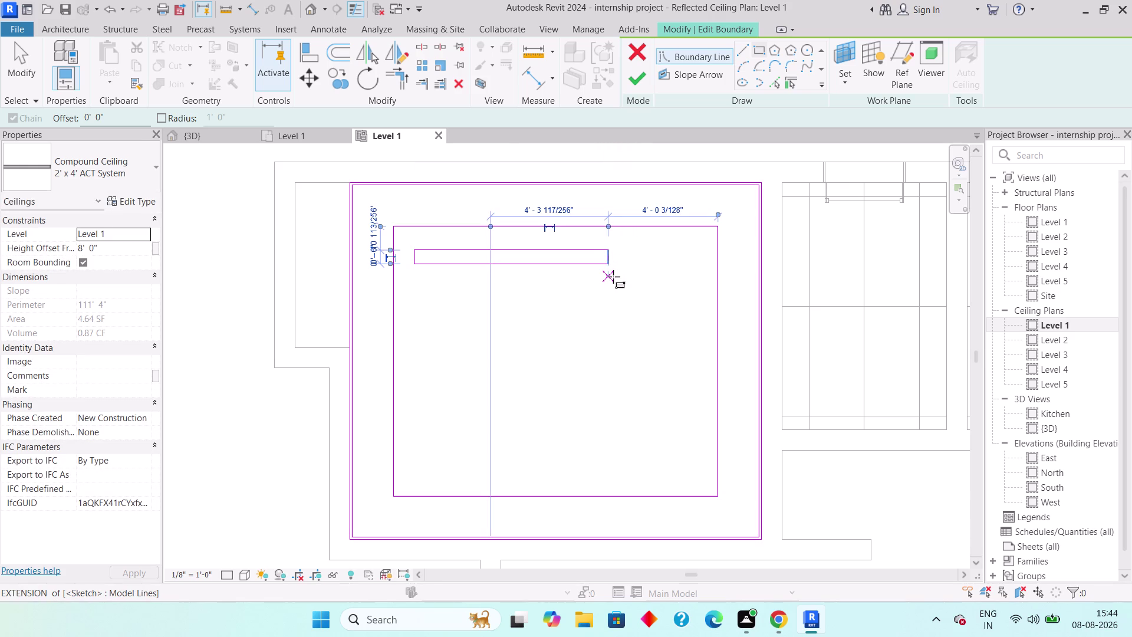
key(Escape)
key(Escape)
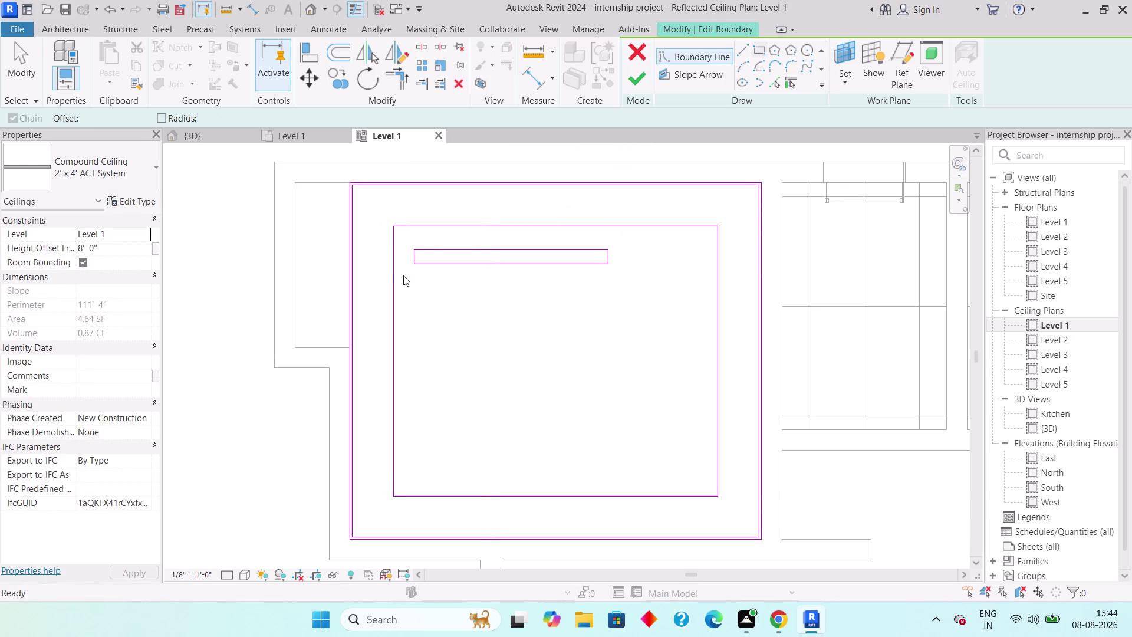
scroll(up, 3)
Select the narrow rectangle's bottom edge and try adjusting its temporary dimension.
click(433, 251)
click(438, 259)
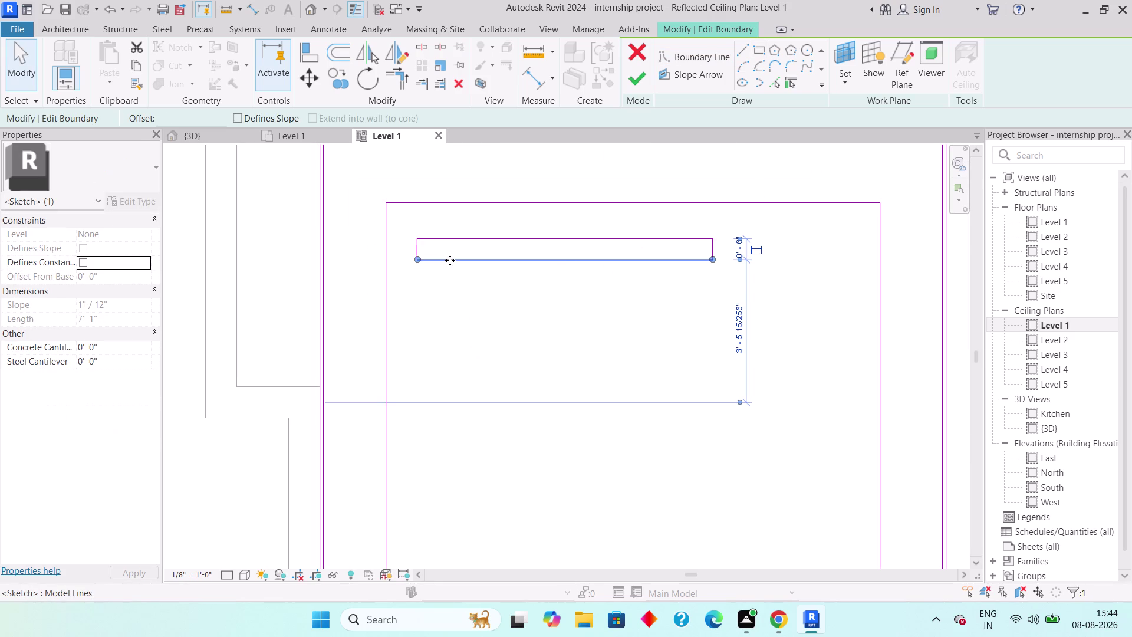
click(737, 247)
click(740, 253)
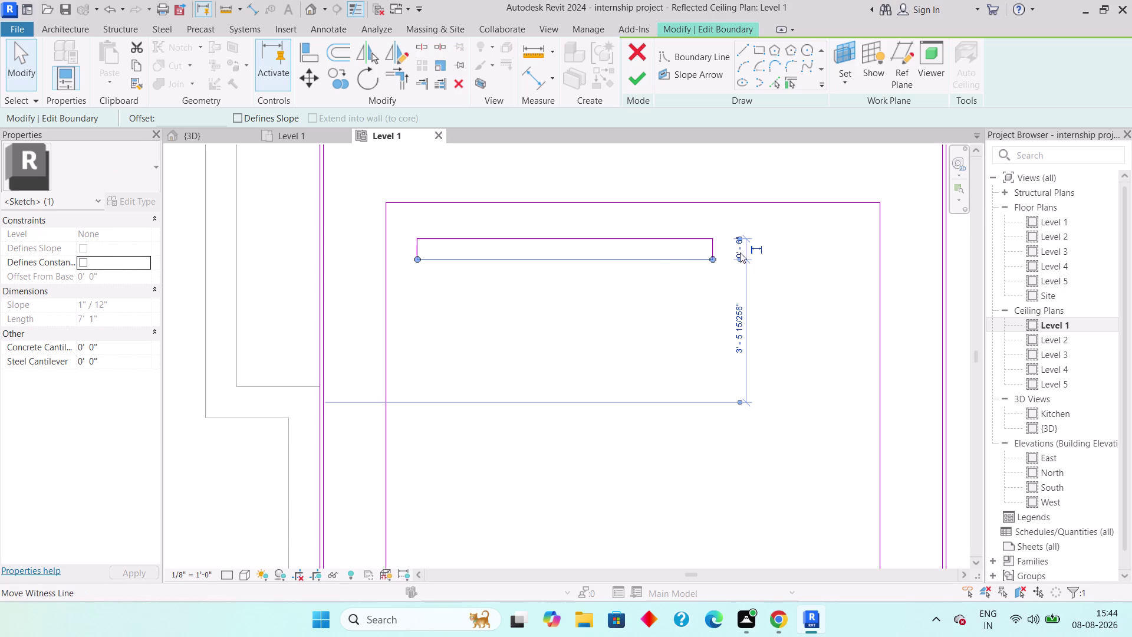
click(739, 255)
click(739, 244)
click(735, 239)
key(Escape)
key(Escape)
click(657, 263)
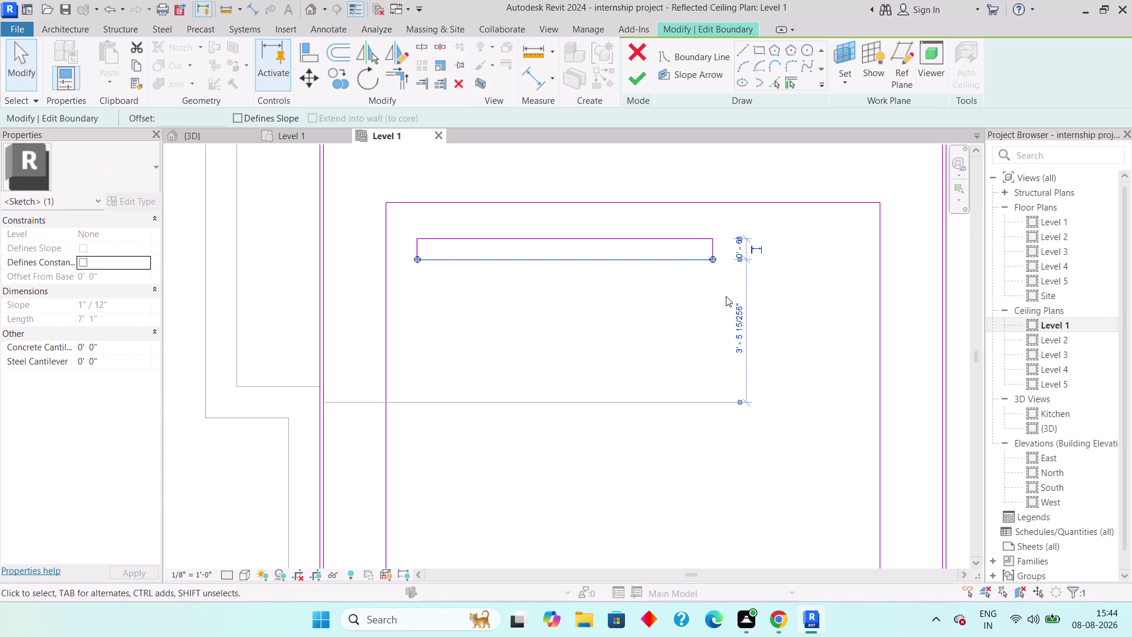
Move the narrow rectangle's right edge 4' from the inner boundary's right edge.
scroll(up, 3)
middle_drag(737, 236, 658, 407)
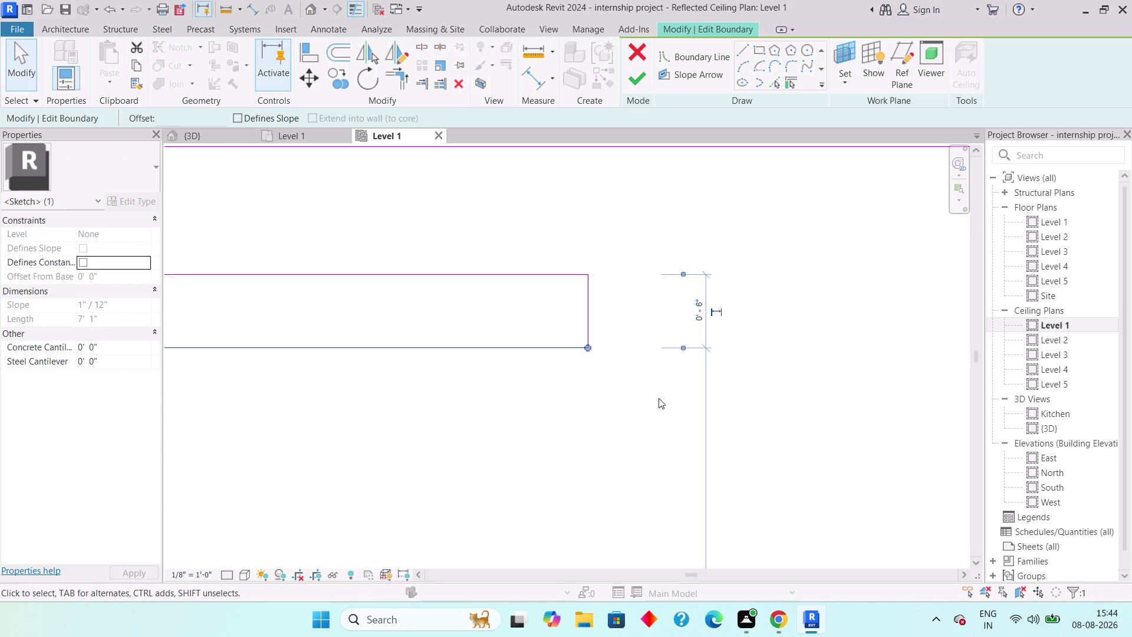
scroll(down, 3)
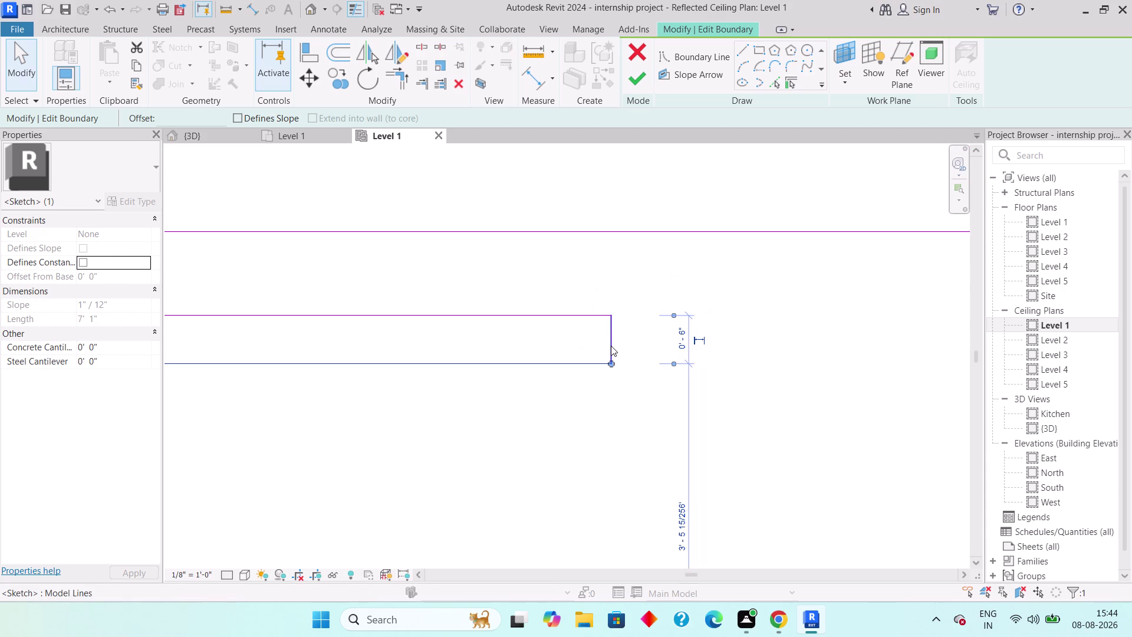
key(Escape)
click(611, 346)
scroll(up, 3)
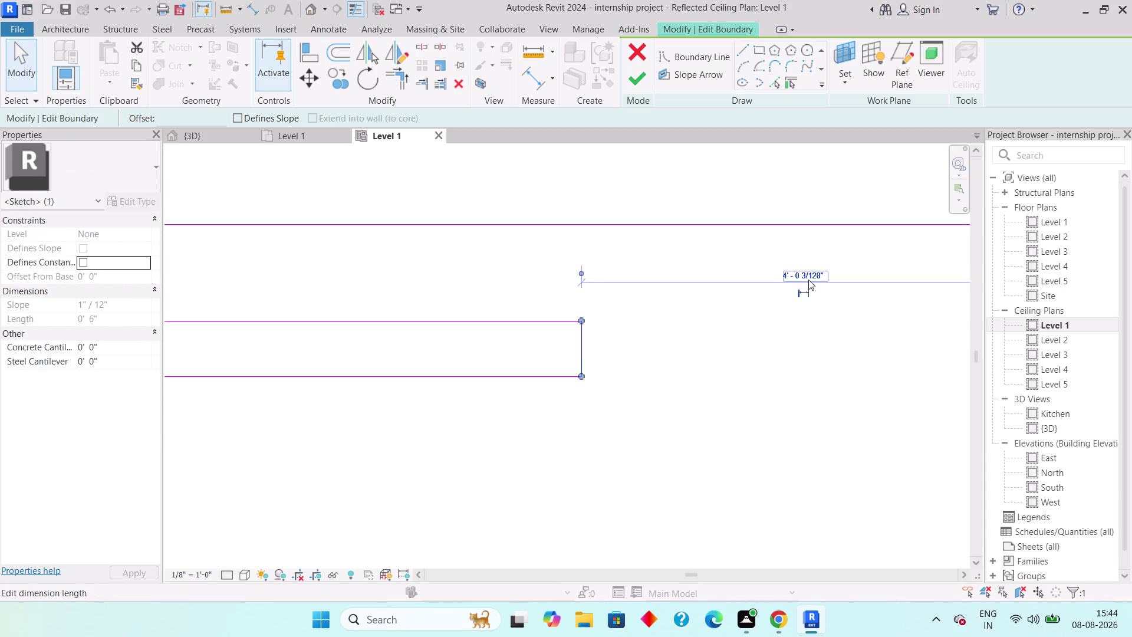
scroll(up, 3)
click(803, 277)
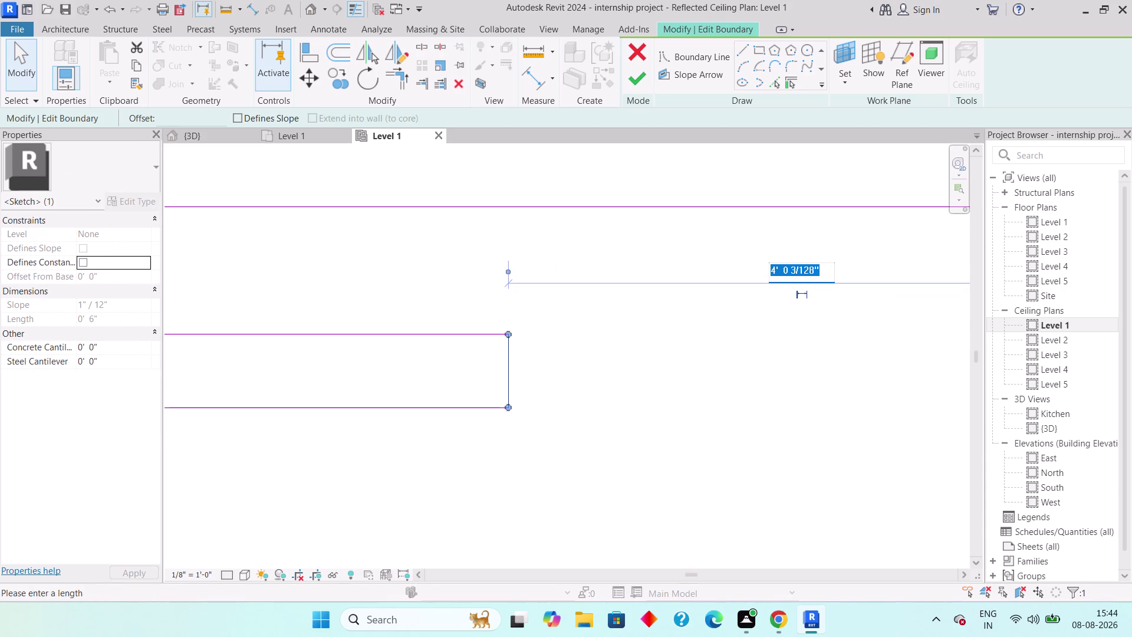
text(4')
key(Return)
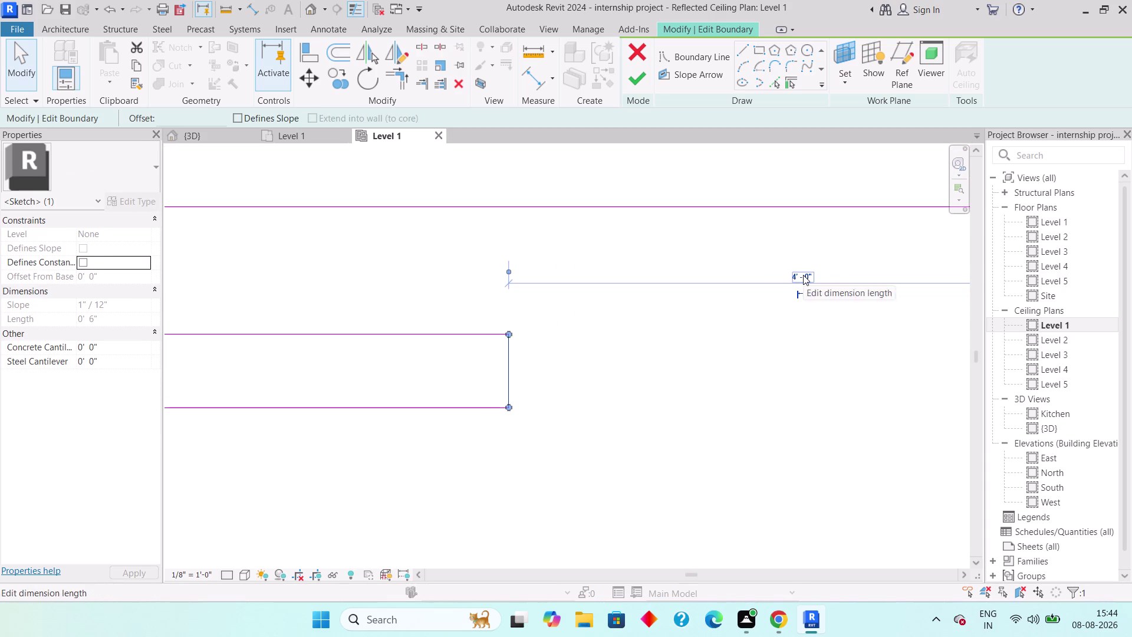
scroll(down, 3)
key(Escape)
scroll(down, 3)
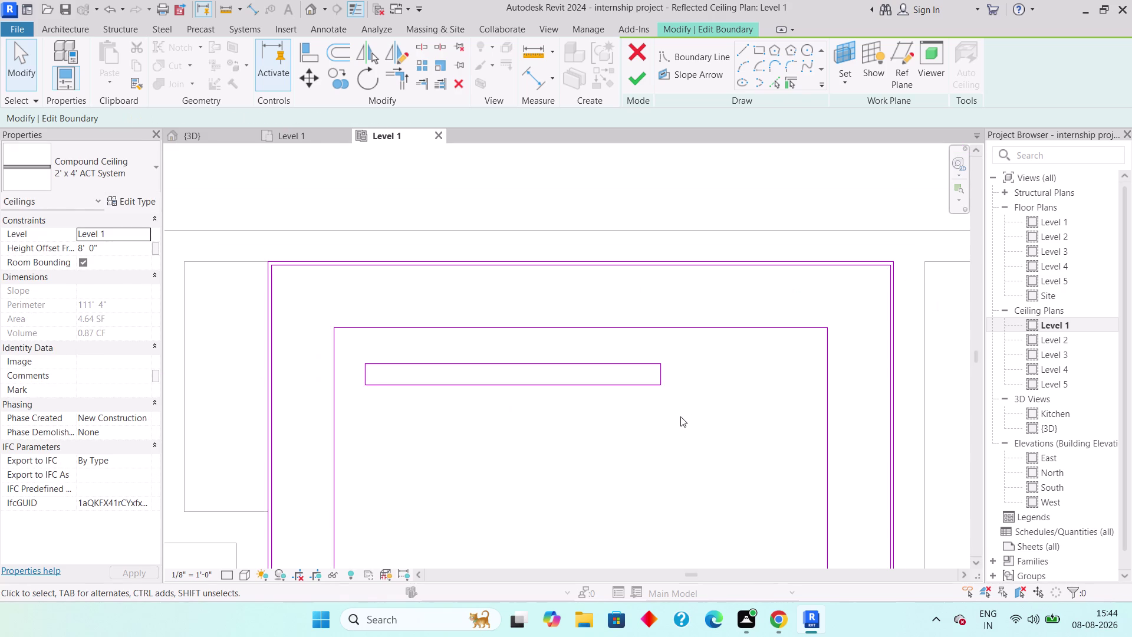
middle_drag(696, 418, 761, 387)
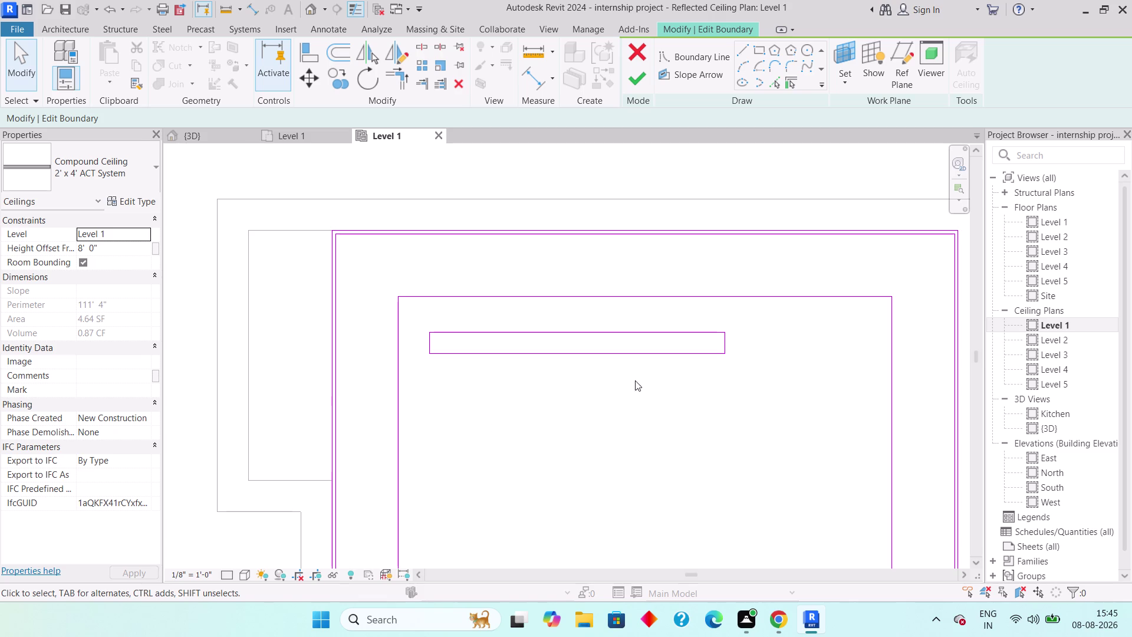
drag(751, 316, 704, 342)
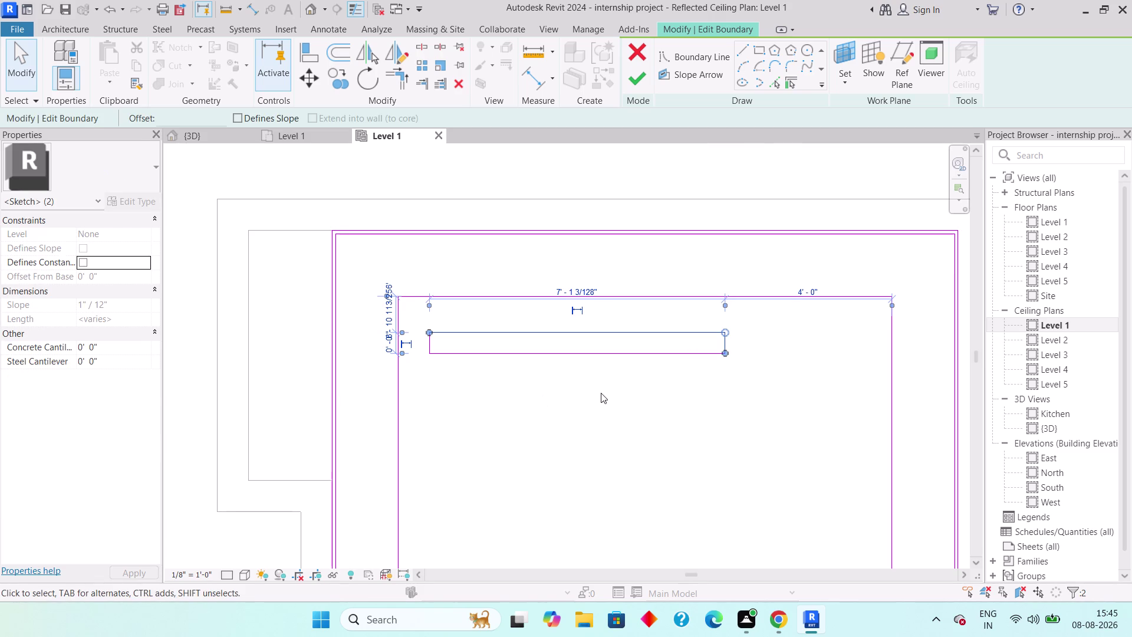
key(Escape)
click(745, 319)
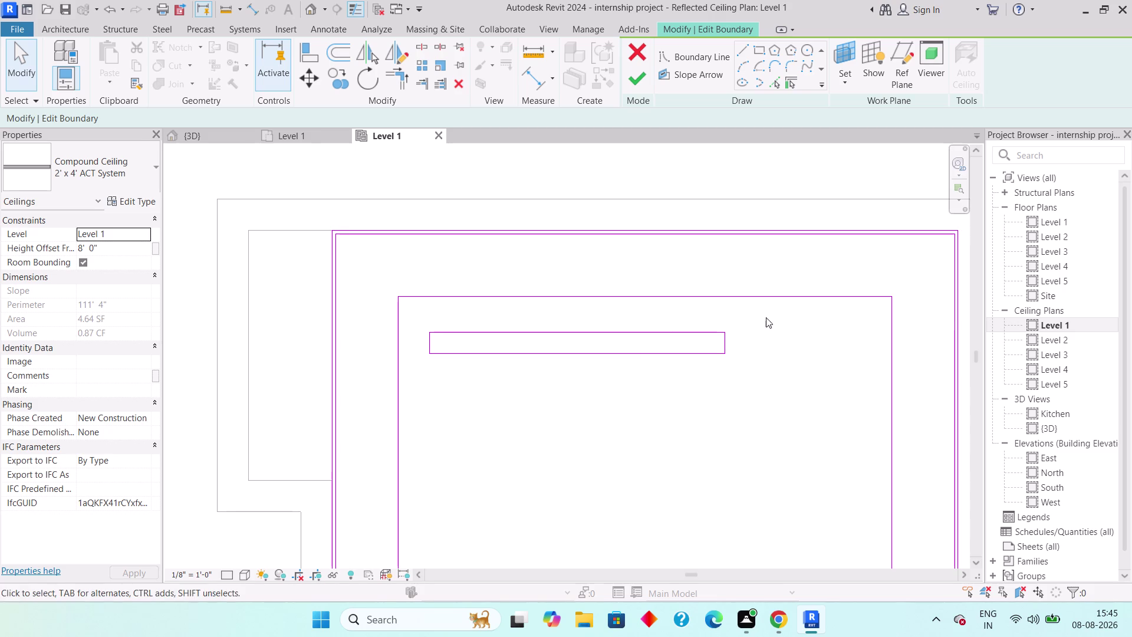
drag(764, 310, 406, 393)
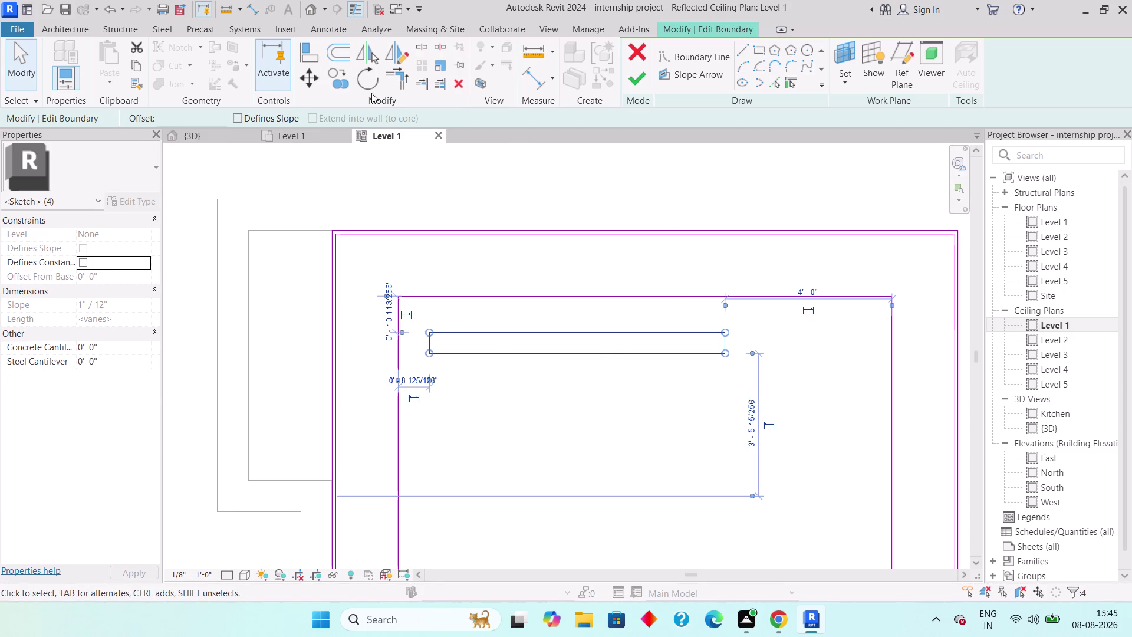
click(336, 77)
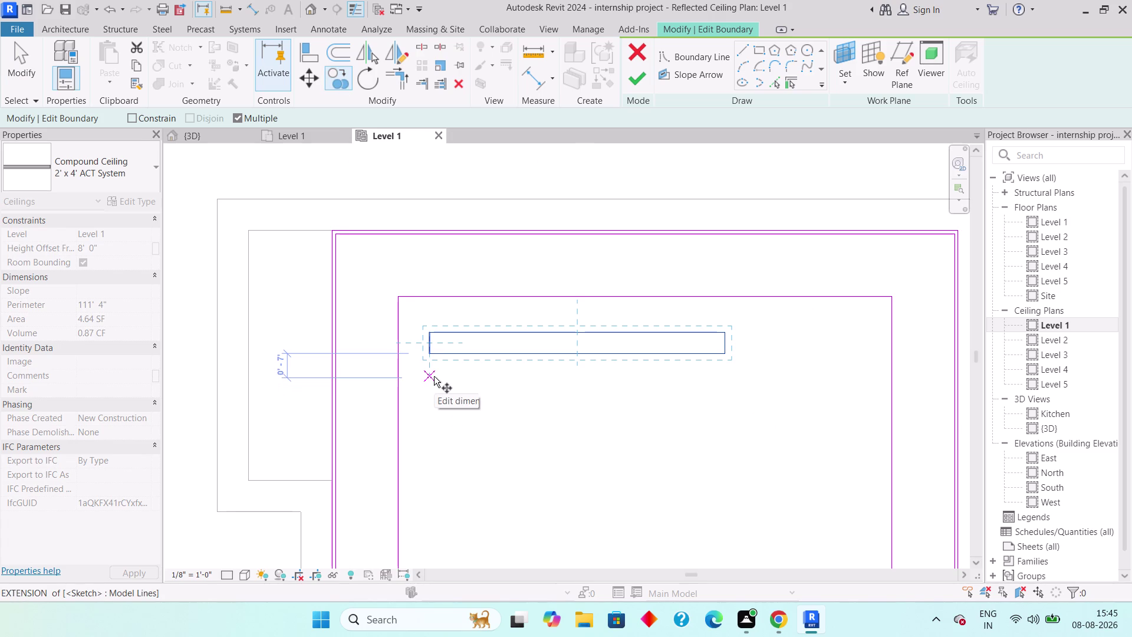
click(433, 356)
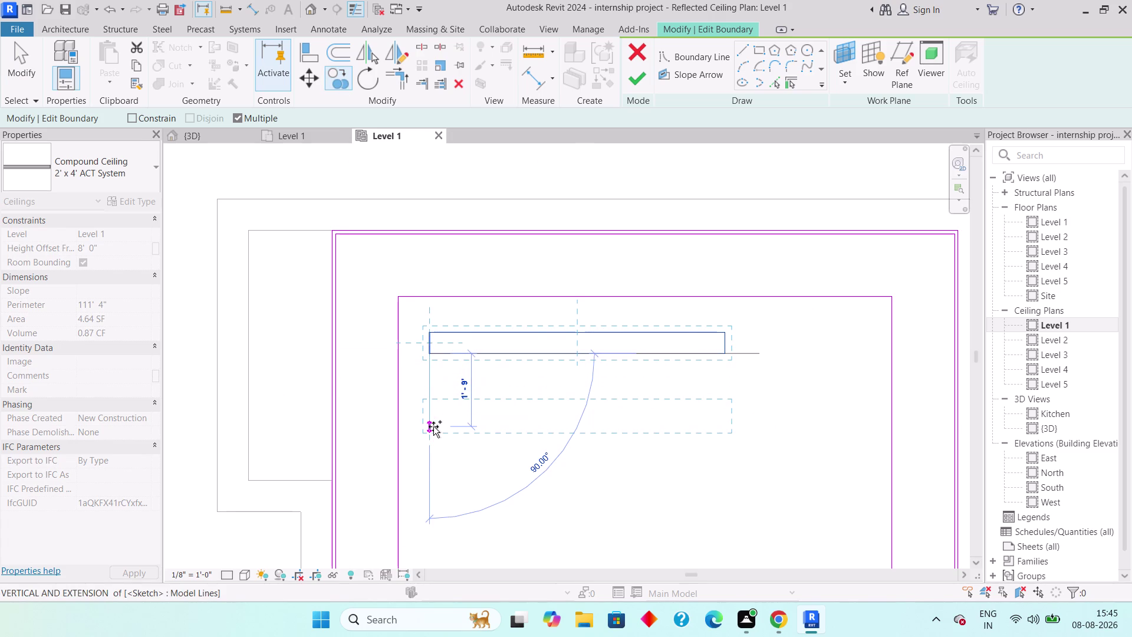
scroll(down, 3)
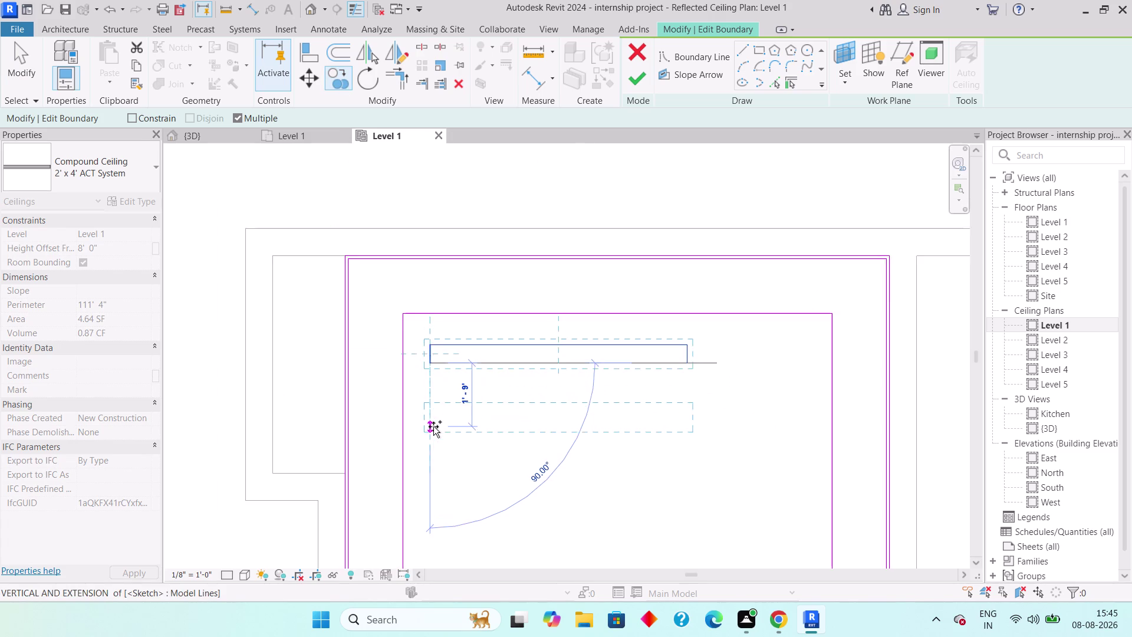
scroll(down, 3)
middle_drag(434, 444, 432, 408)
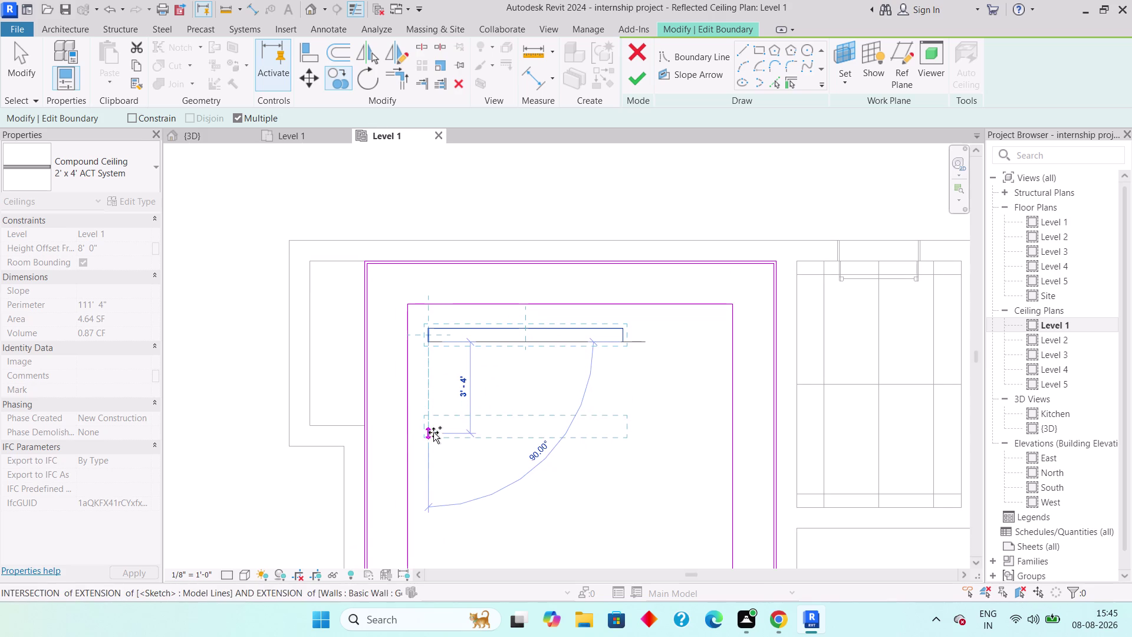
middle_drag(431, 469, 429, 387)
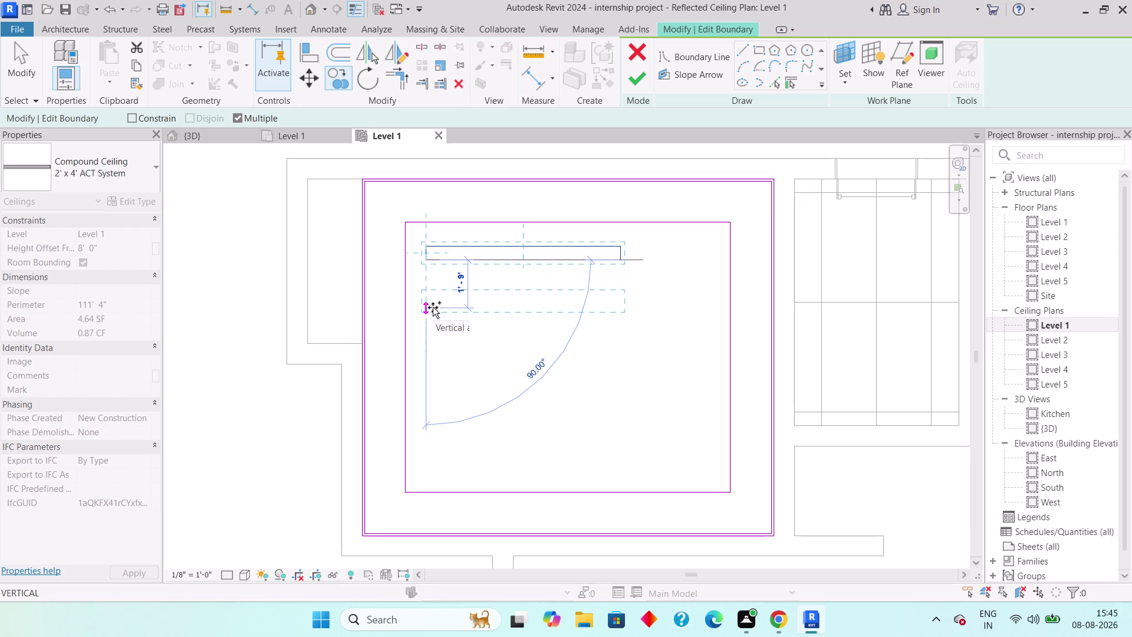
key(Escape)
key(Escape)
key(Escape)
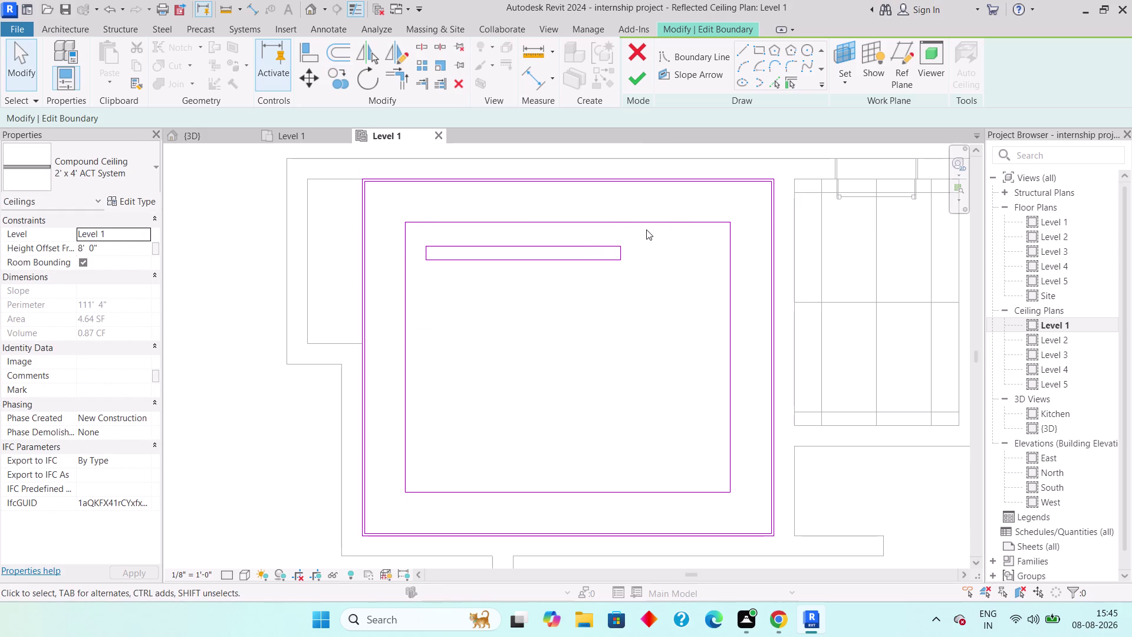
Window-select the narrow rectangle's four lines, then start and cancel a copy.
drag(646, 229, 419, 287)
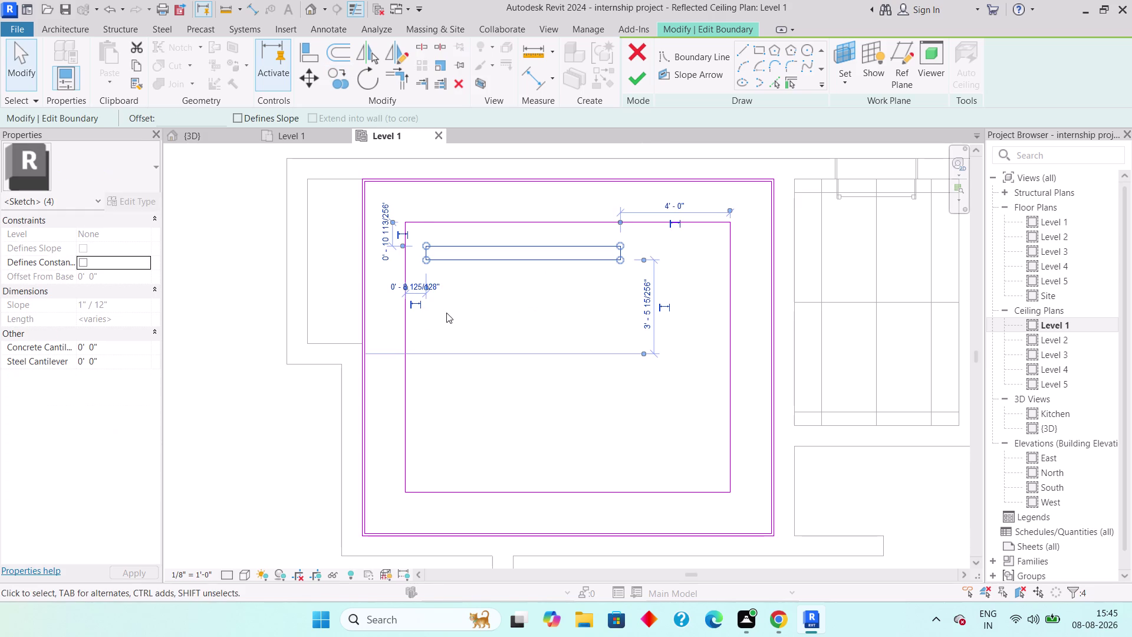
click(345, 79)
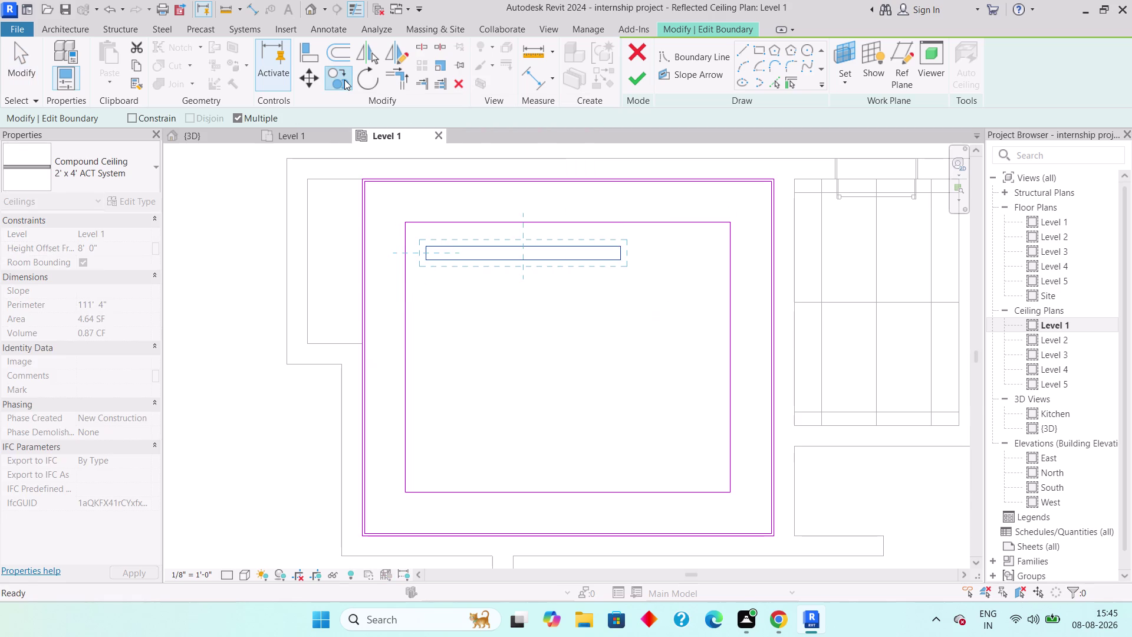
text(18)
key(shift+quotedbl)
key(Return)
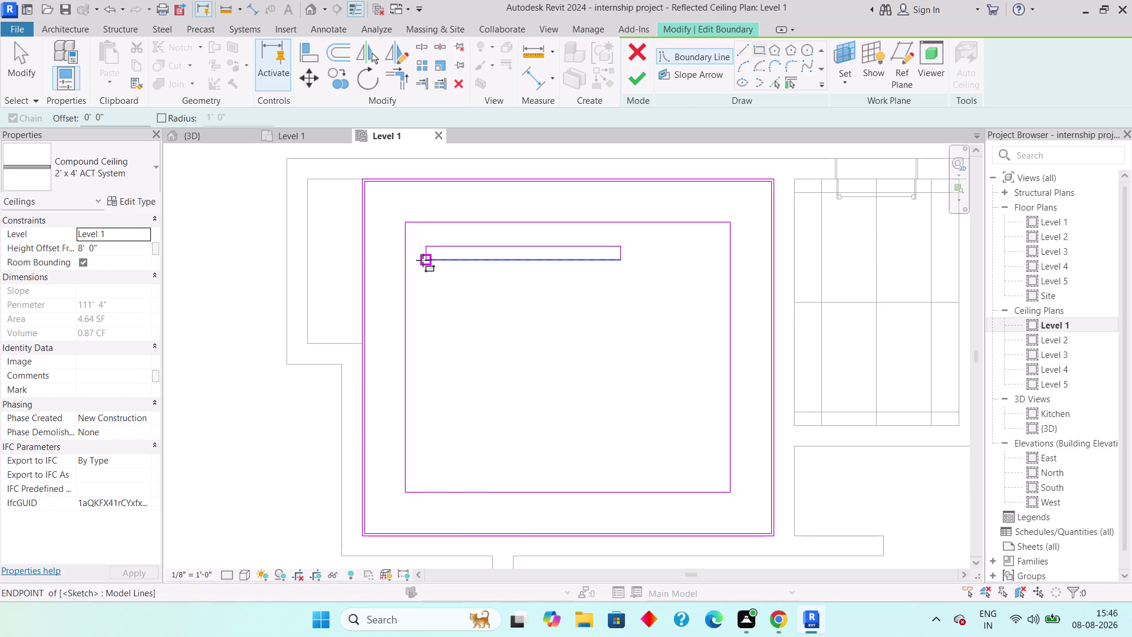
Try a Boundary Line rectangle with a 1'-6" offset at the narrow rectangle's corner, then cancel it.
drag(111, 116, 48, 116)
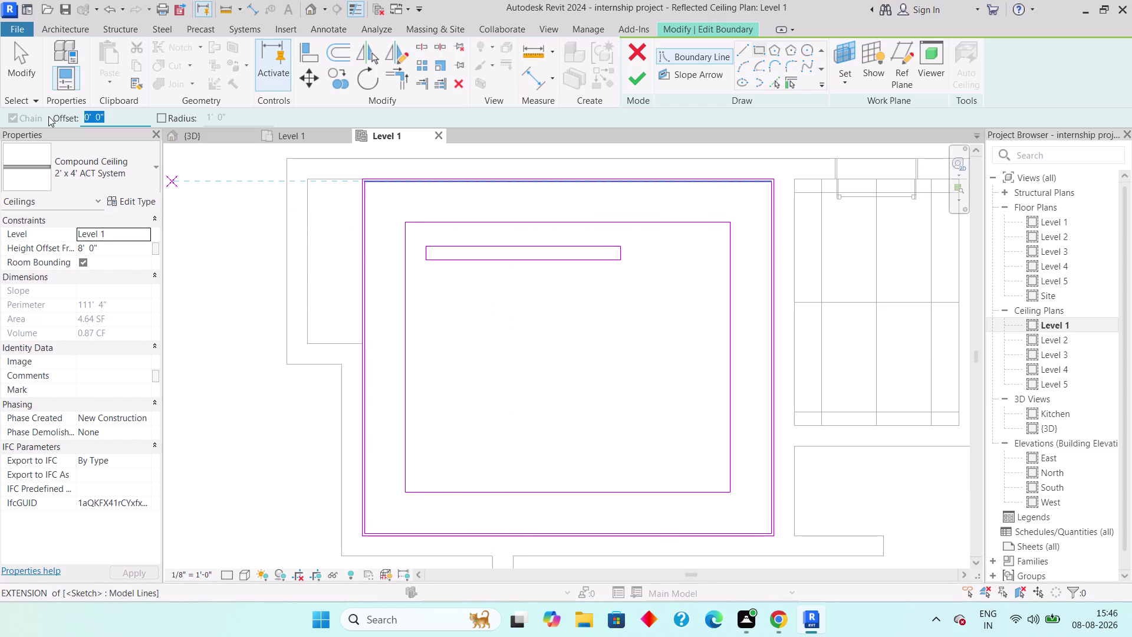
text(18")
key(Return)
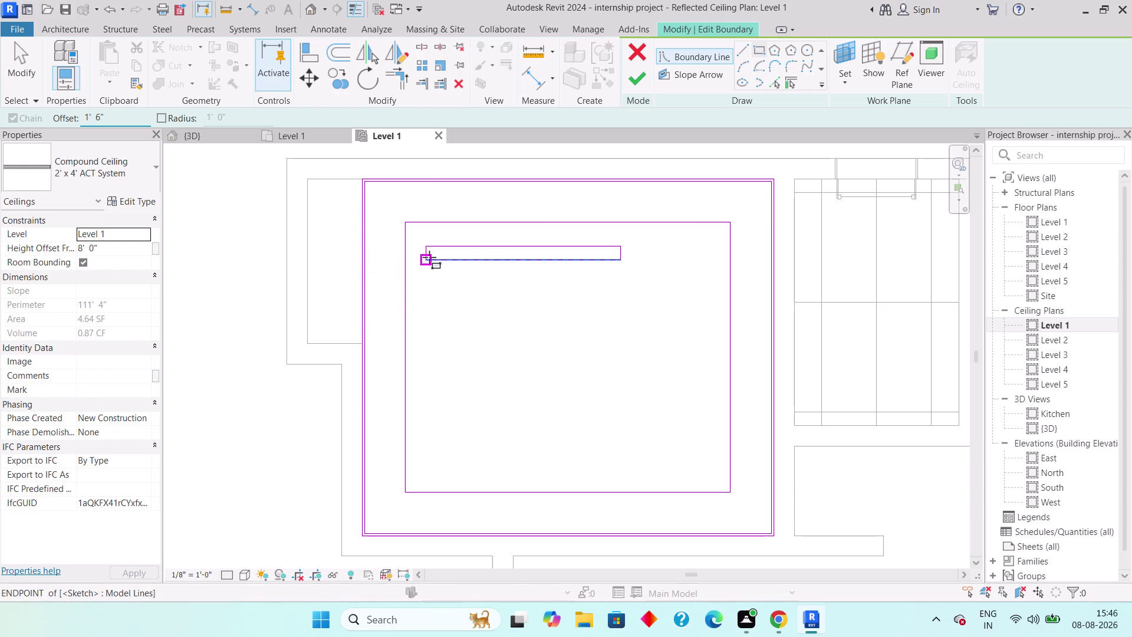
drag(429, 257, 429, 262)
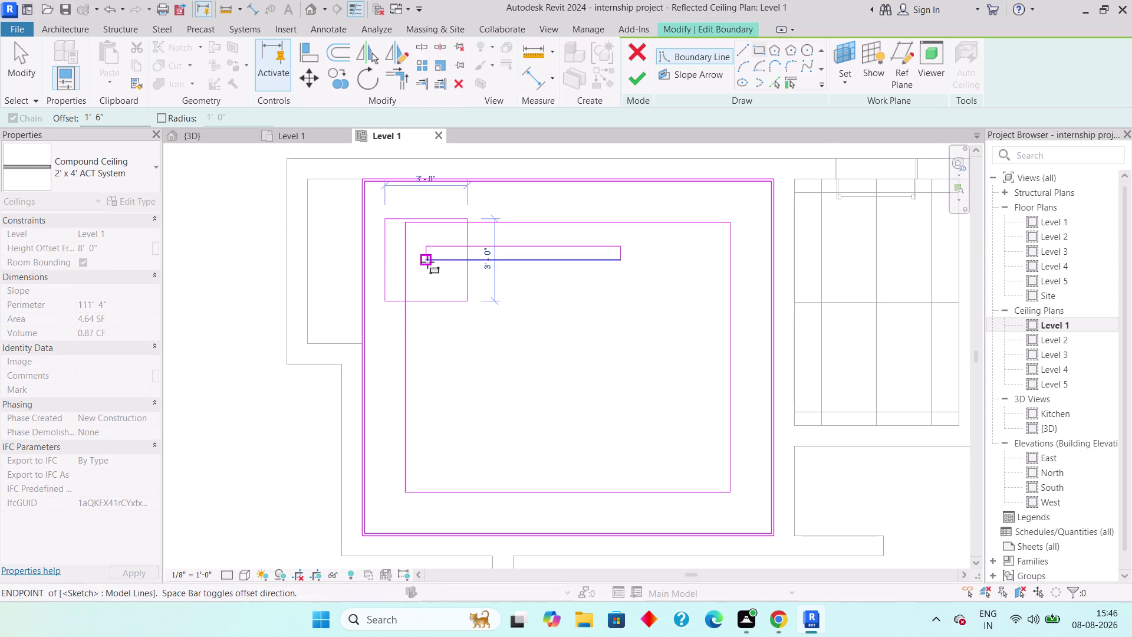
key(Escape)
key(Escape)
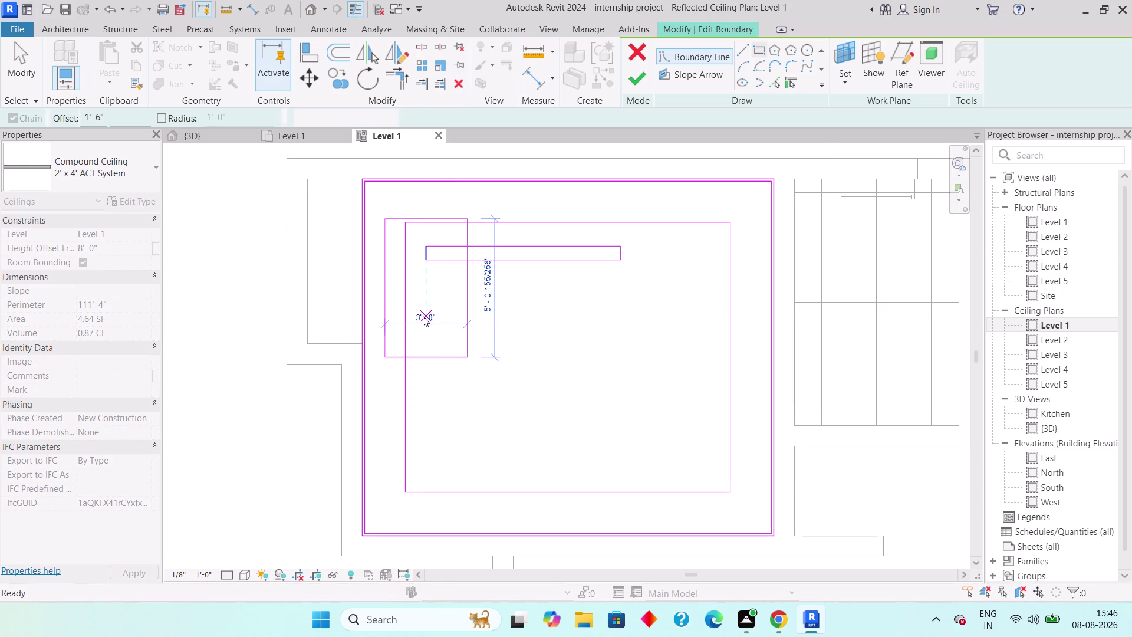
key(Escape)
key(Escape)
key(Escape)
key(Escape)
key(Escape)
key(Escape)
Reselect the narrow rectangle and start a multiple Copy.
drag(641, 237, 433, 295)
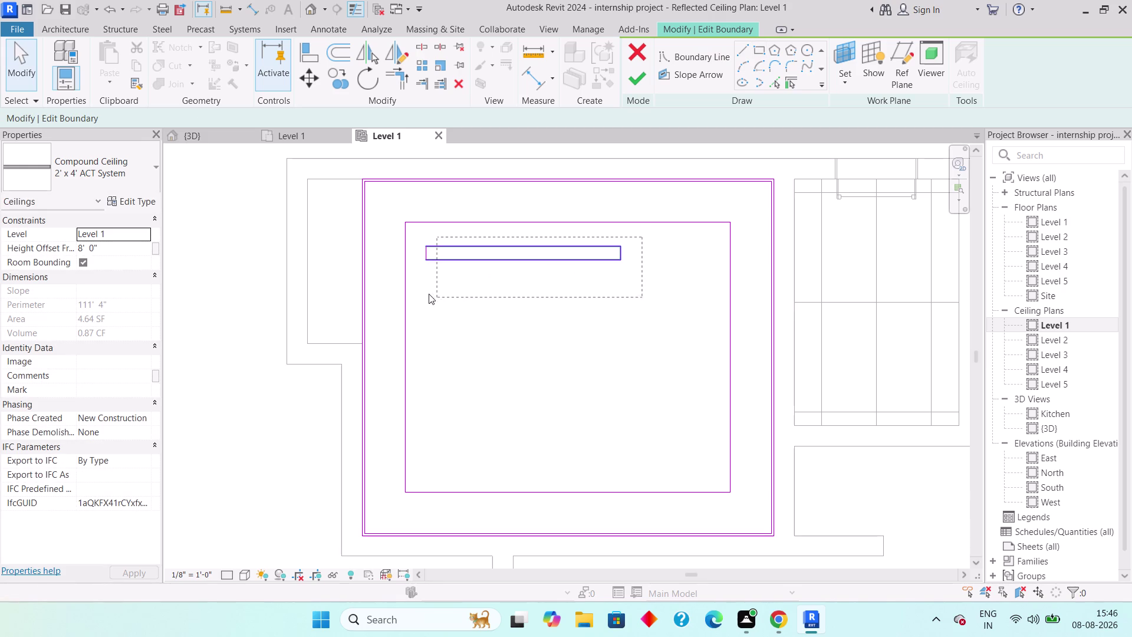
drag(433, 295, 410, 280)
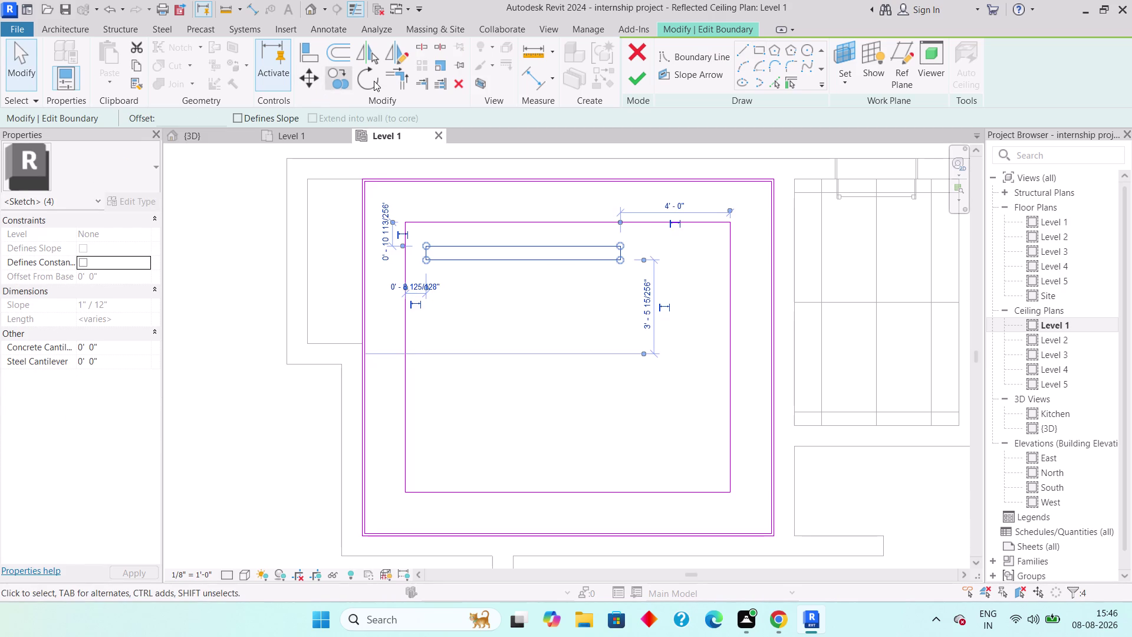
click(336, 84)
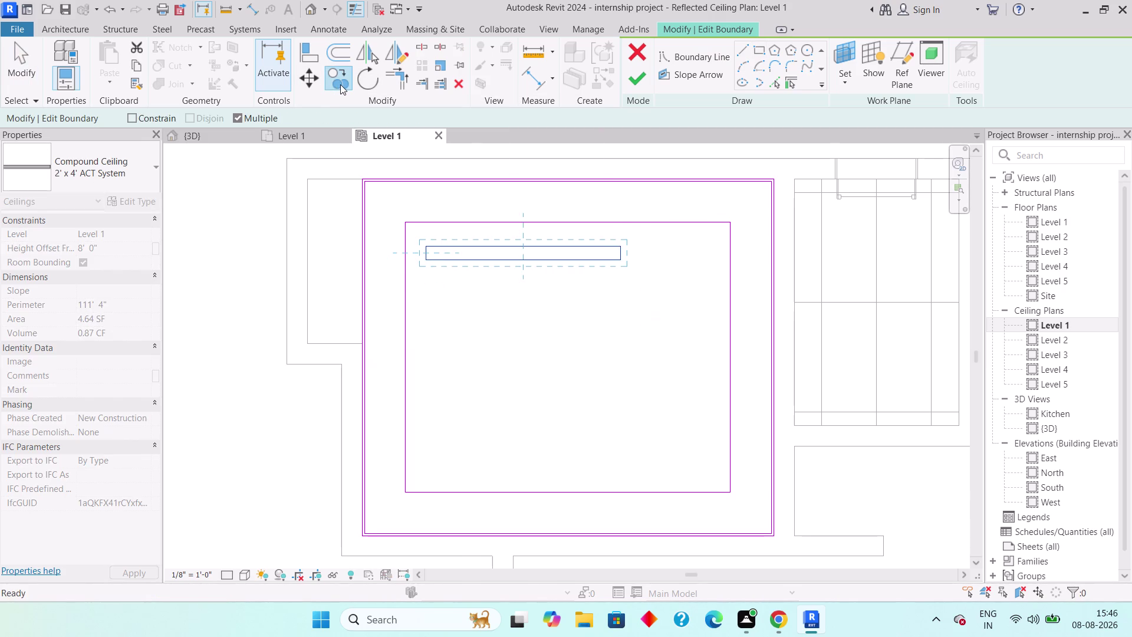
Copy the narrow rectangle from its corner to five positions stacked down the inner boundary.
click(135, 116)
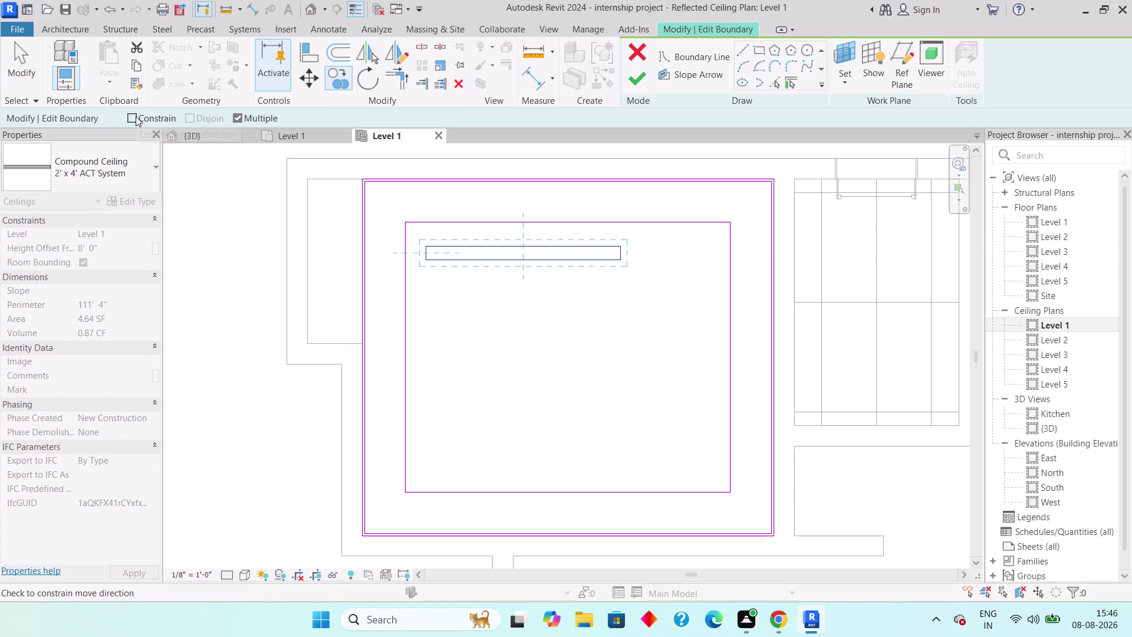
click(136, 117)
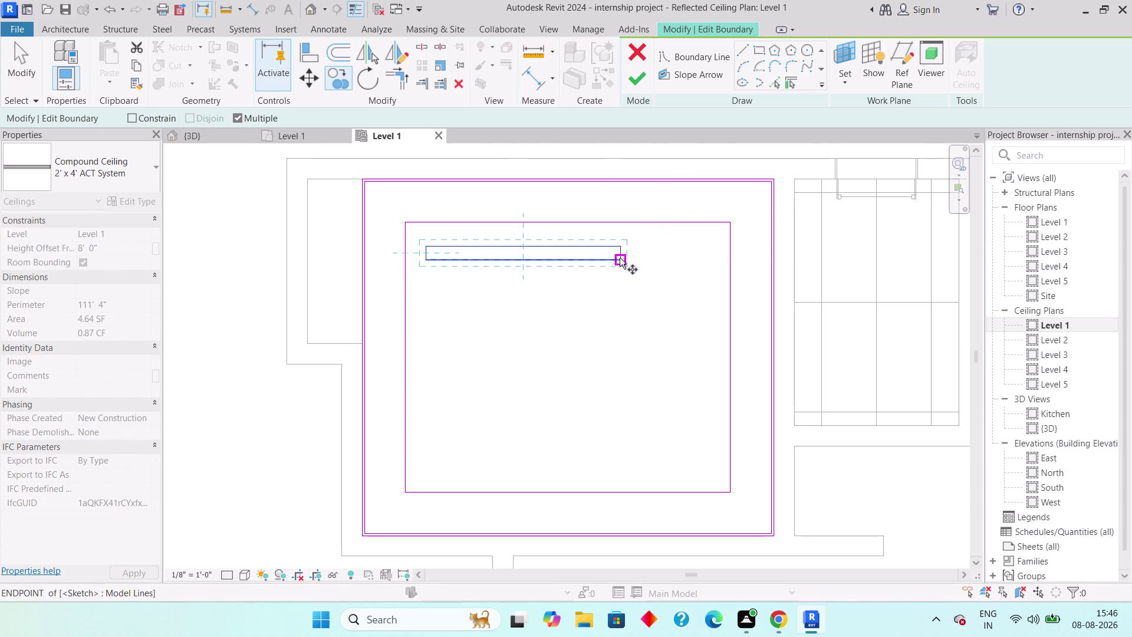
scroll(up, 3)
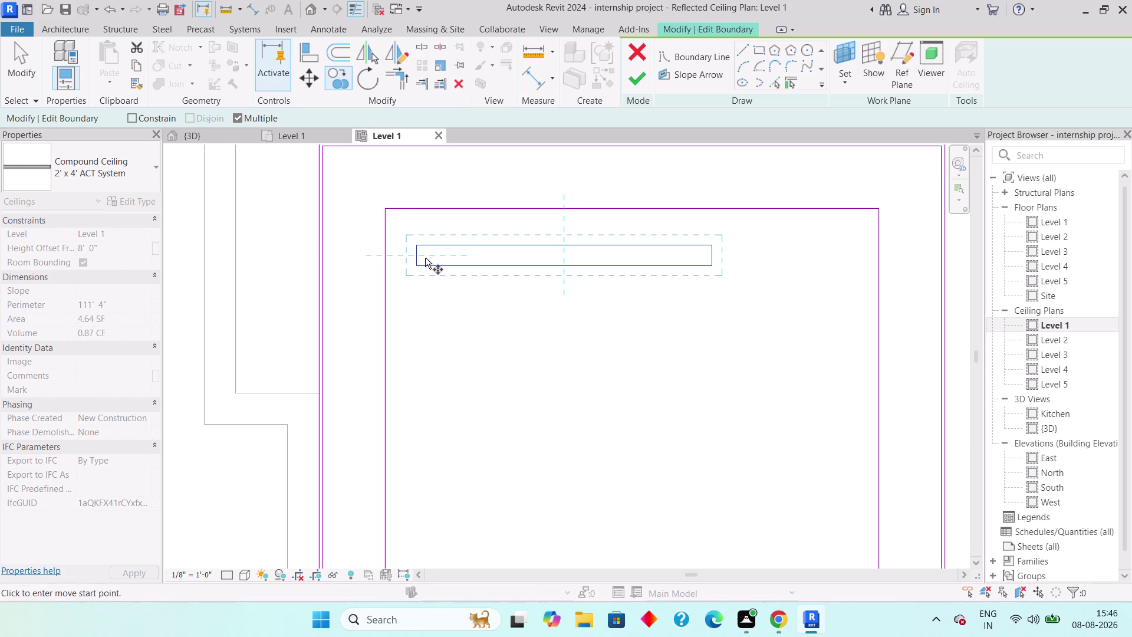
click(419, 246)
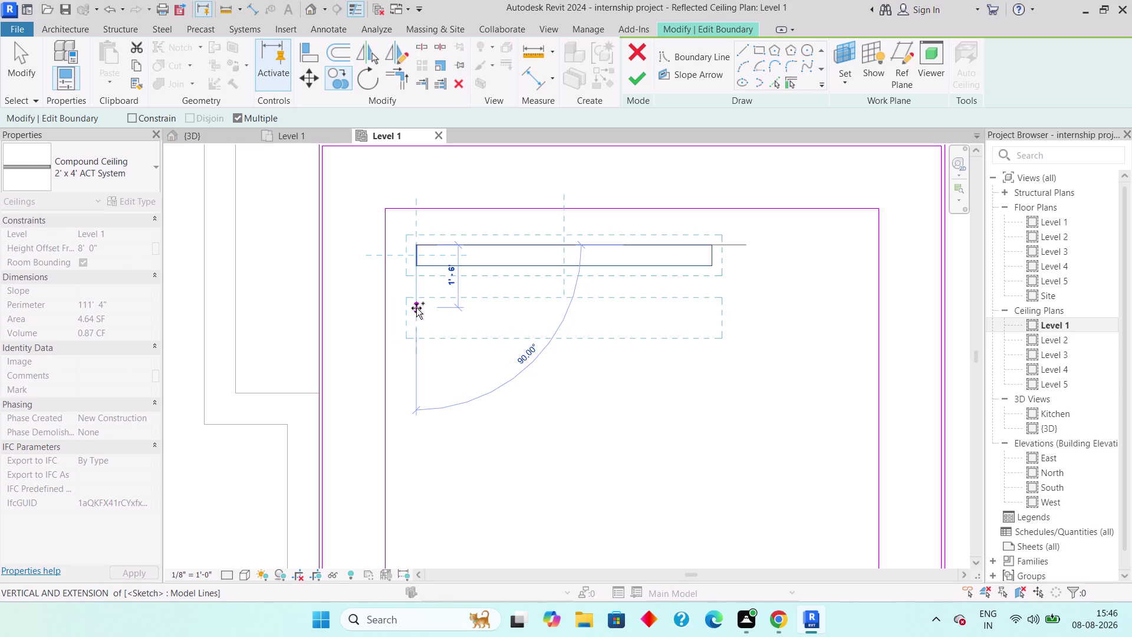
click(416, 313)
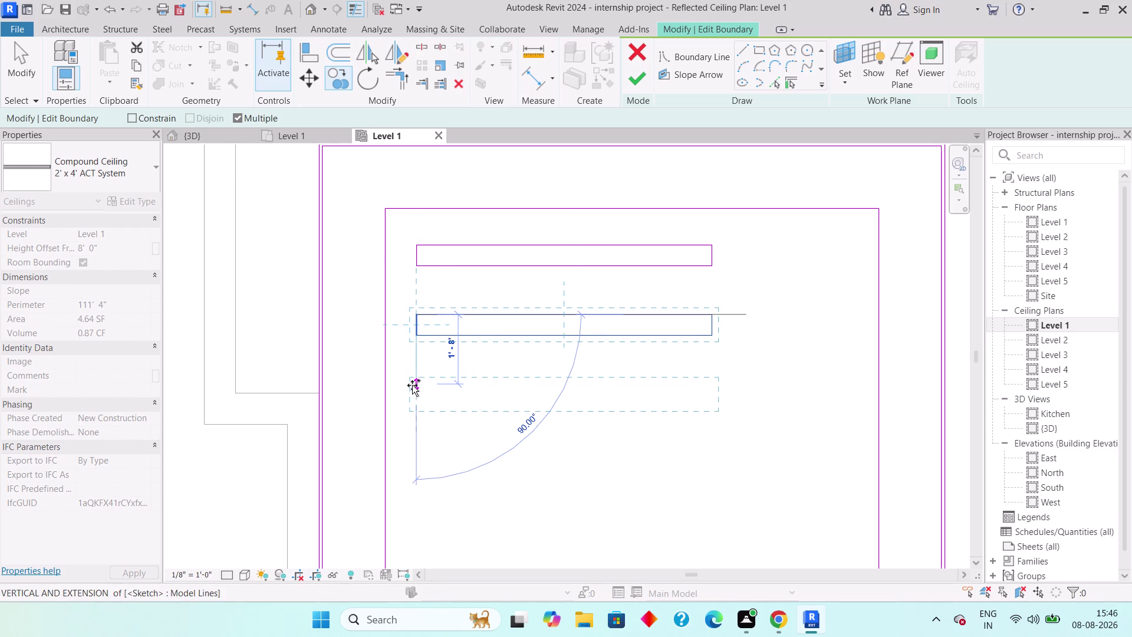
click(412, 384)
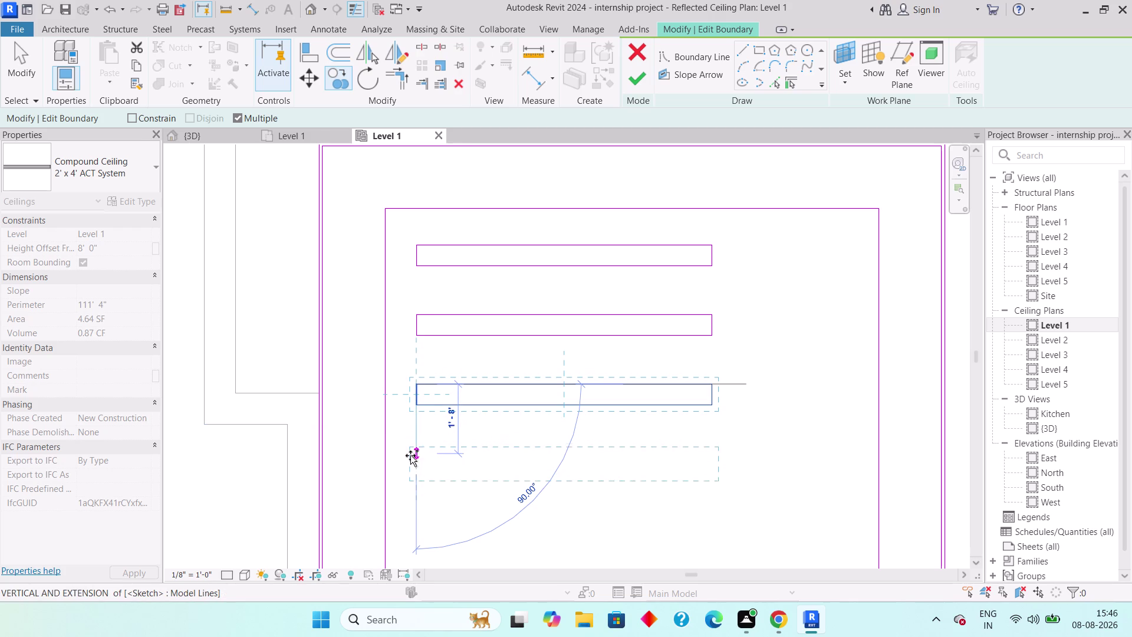
click(415, 454)
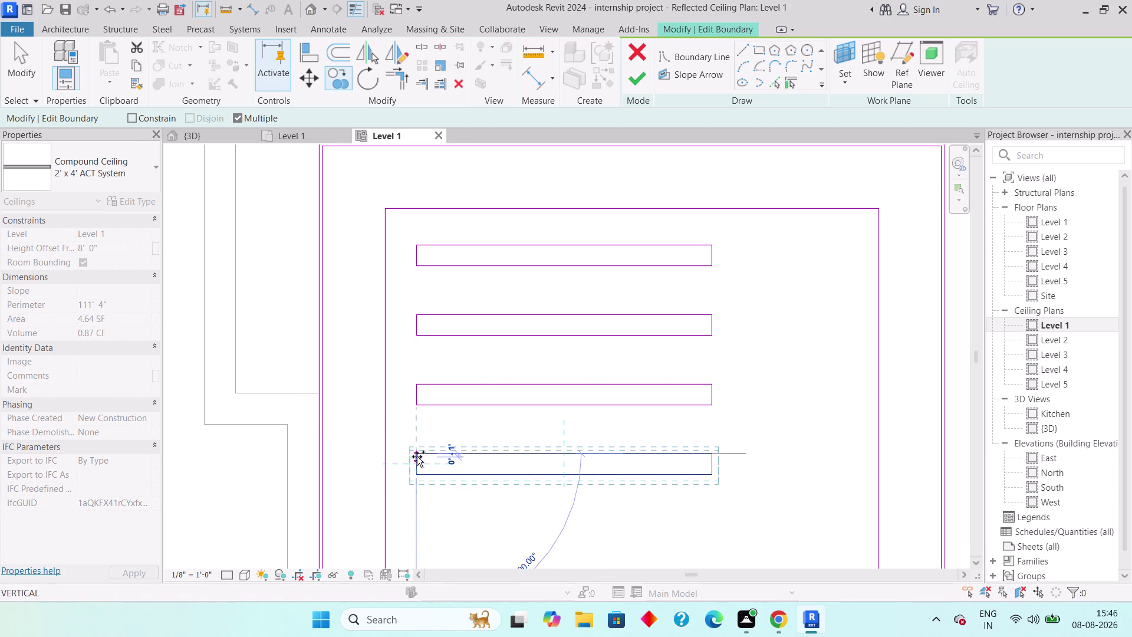
middle_drag(419, 452, 421, 351)
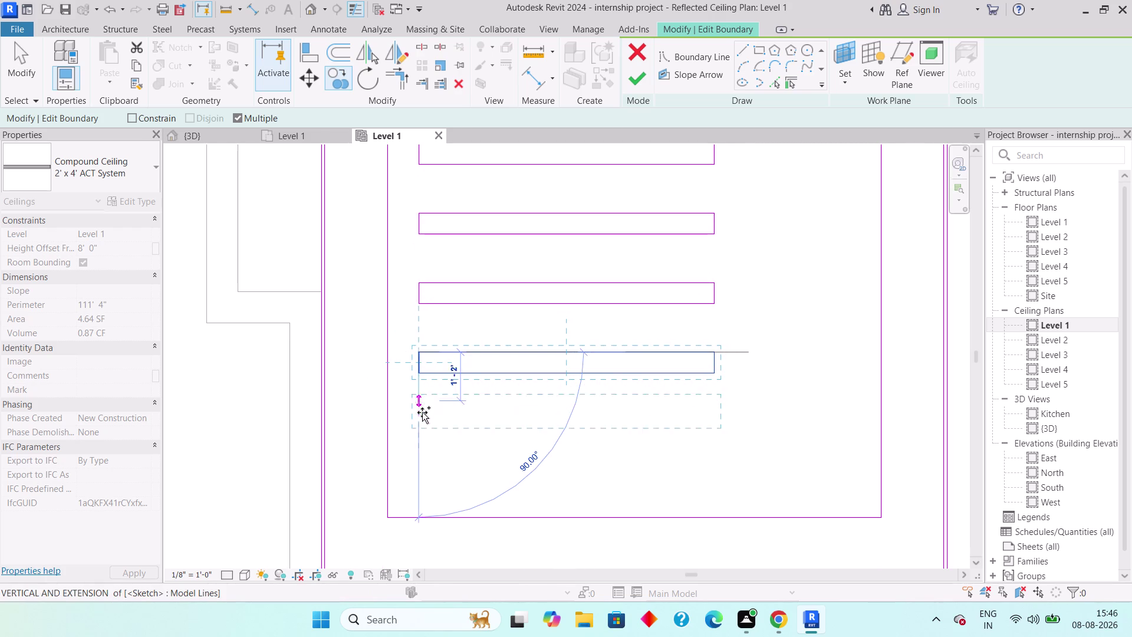
click(423, 419)
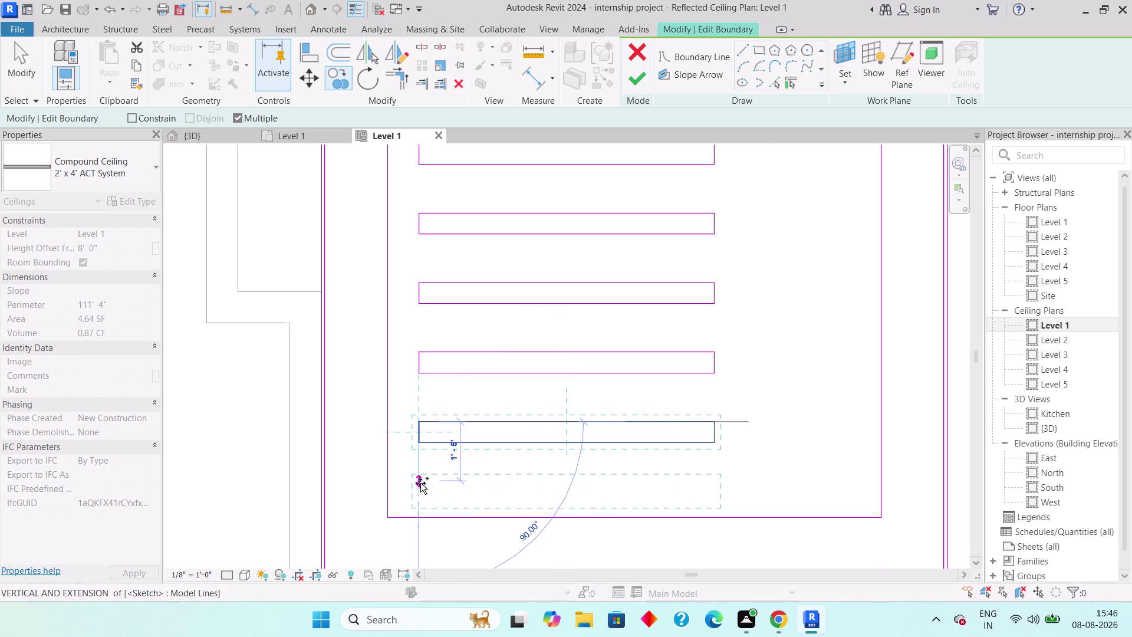
click(420, 491)
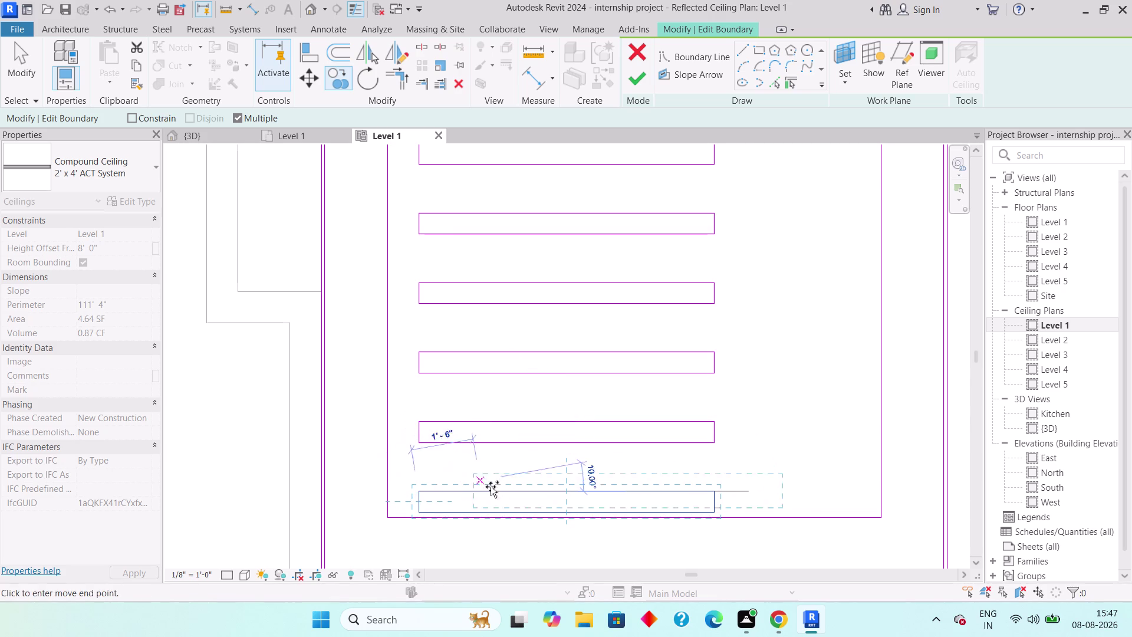
key(Escape)
key(Escape)
Select the bottom rectangle, nudge it upward with the arrow keys, and review the stack.
drag(722, 475, 712, 478)
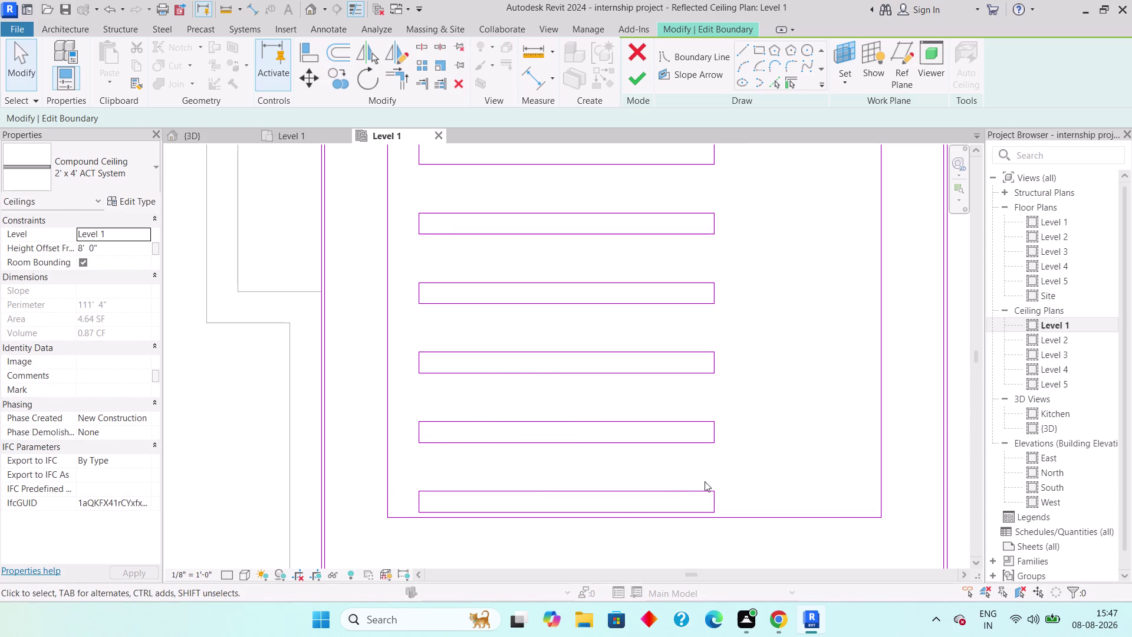
drag(712, 478, 389, 503)
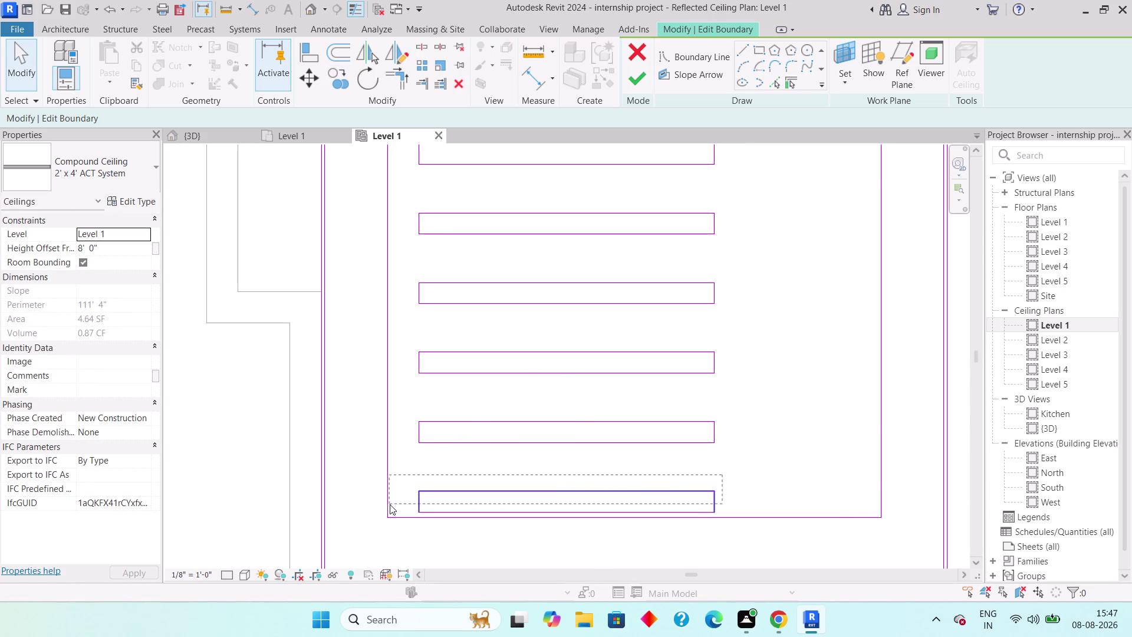
drag(389, 503, 394, 516)
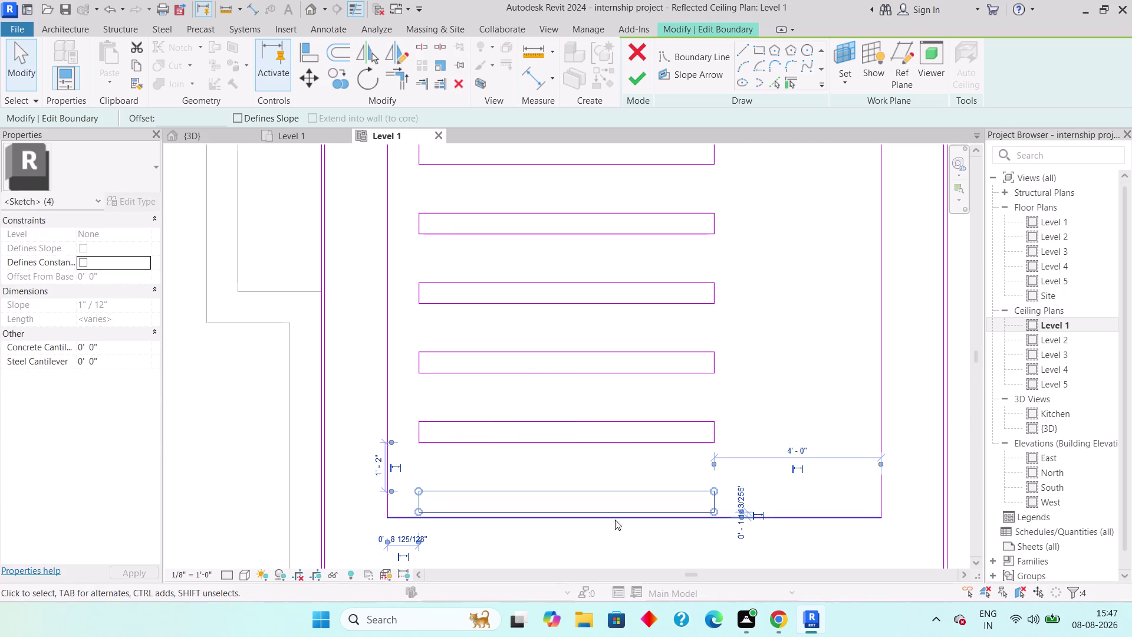
scroll(up, 3)
scroll(up, 3)
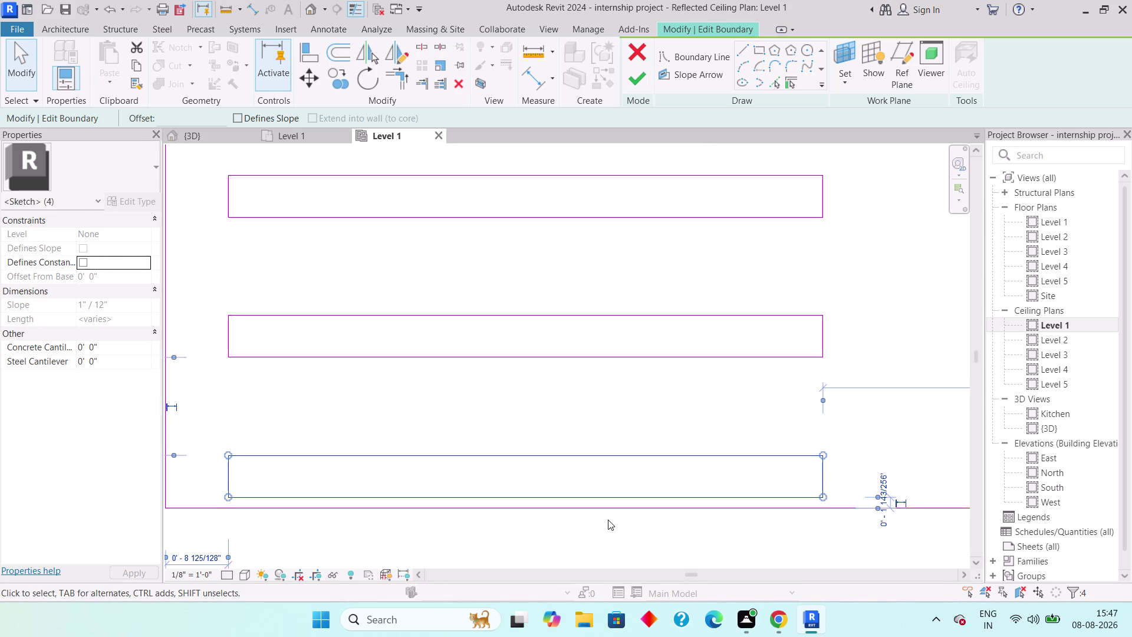
key(Up)
key(Up)
key(Up)
key(Up)
key(Up)
key(Right)
key(Right)
key(Left)
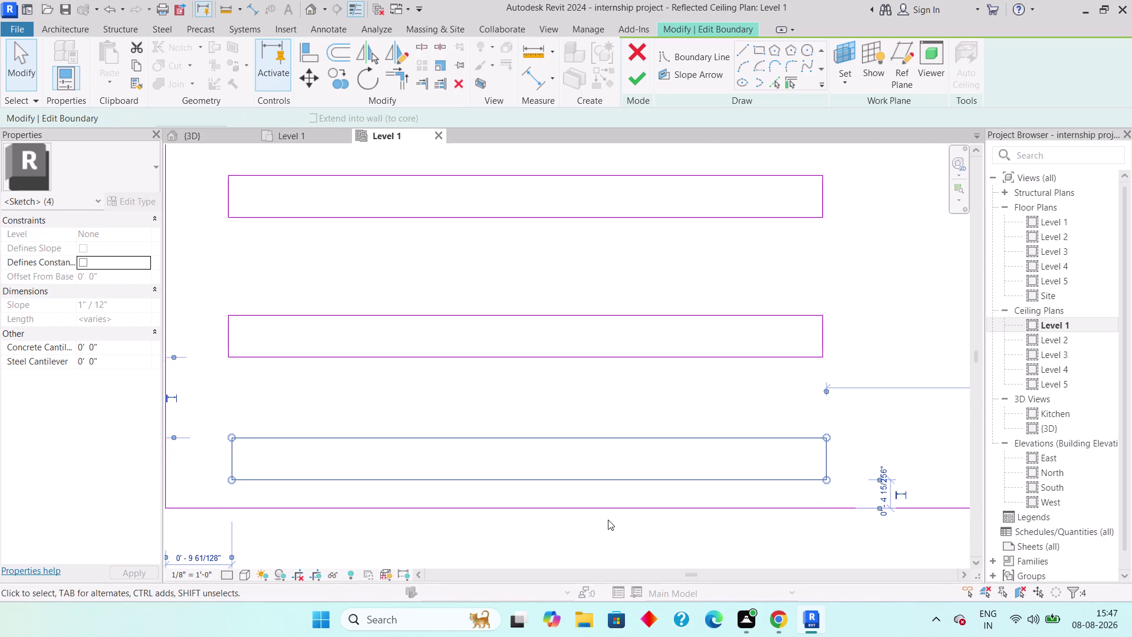
key(Left)
key(Escape)
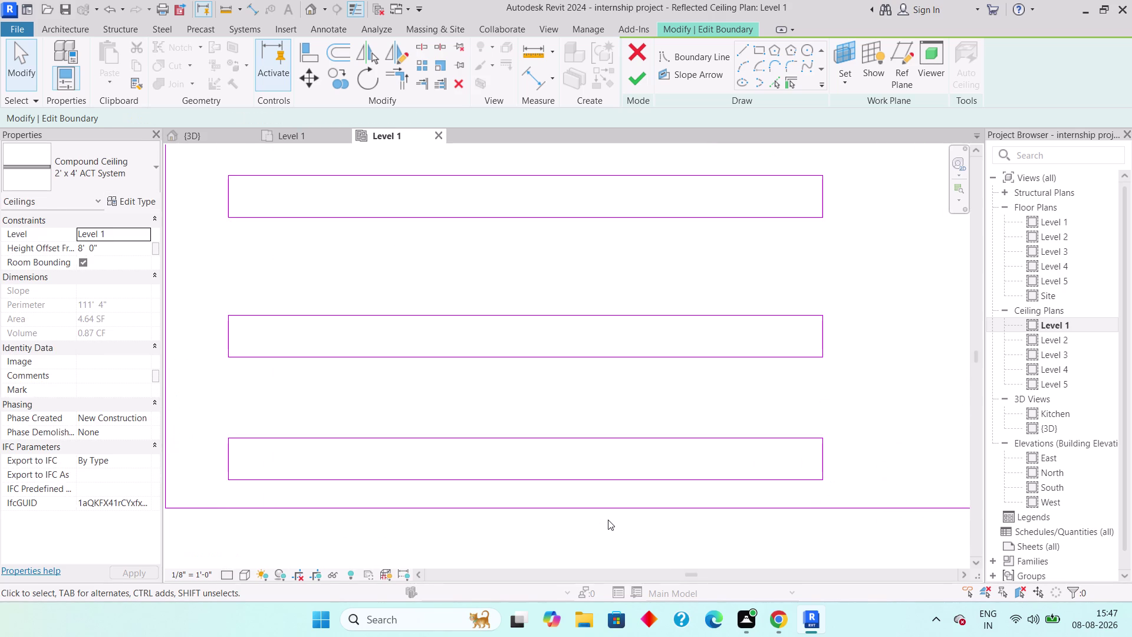
scroll(down, 3)
middle_drag(823, 367, 763, 491)
scroll(down, 3)
middle_drag(689, 335, 553, 354)
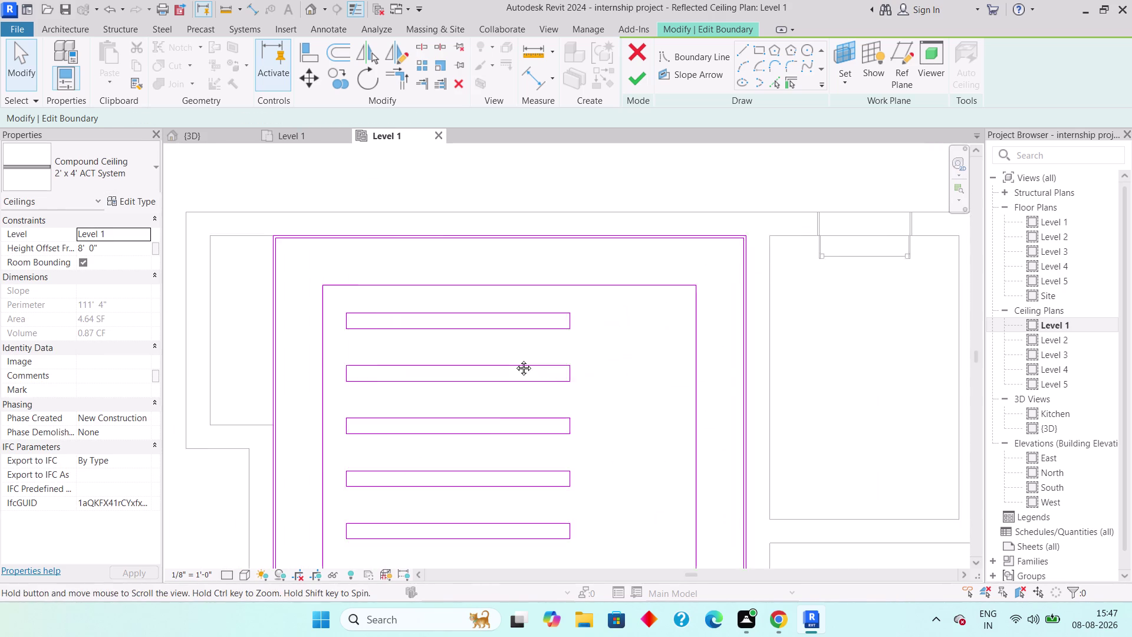
middle_drag(553, 355, 502, 359)
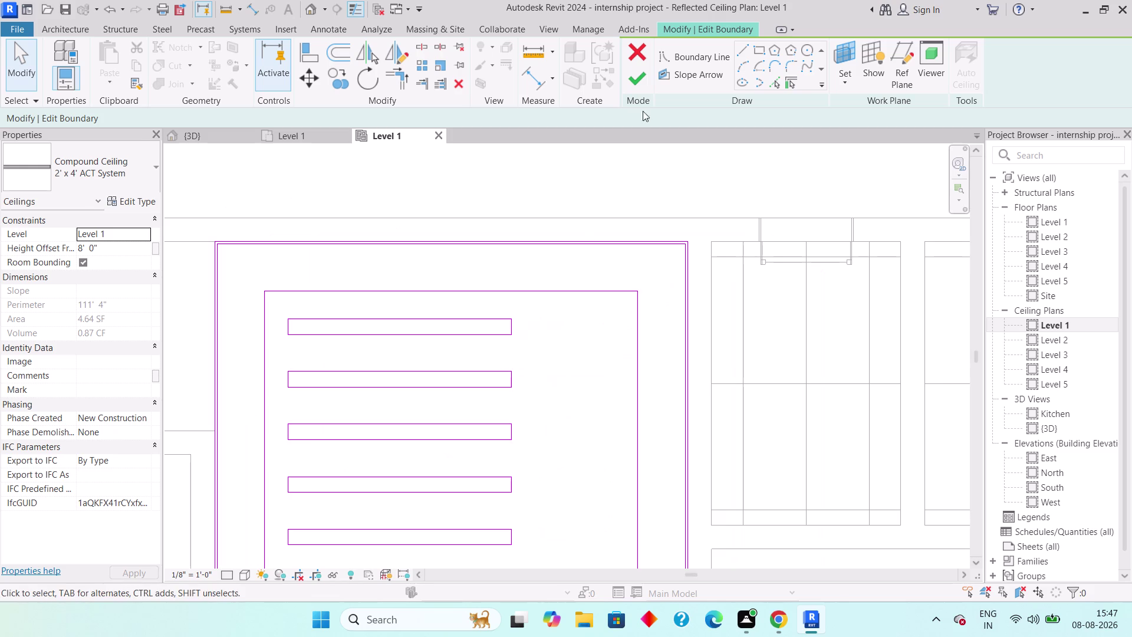
click(741, 50)
scroll(up, 3)
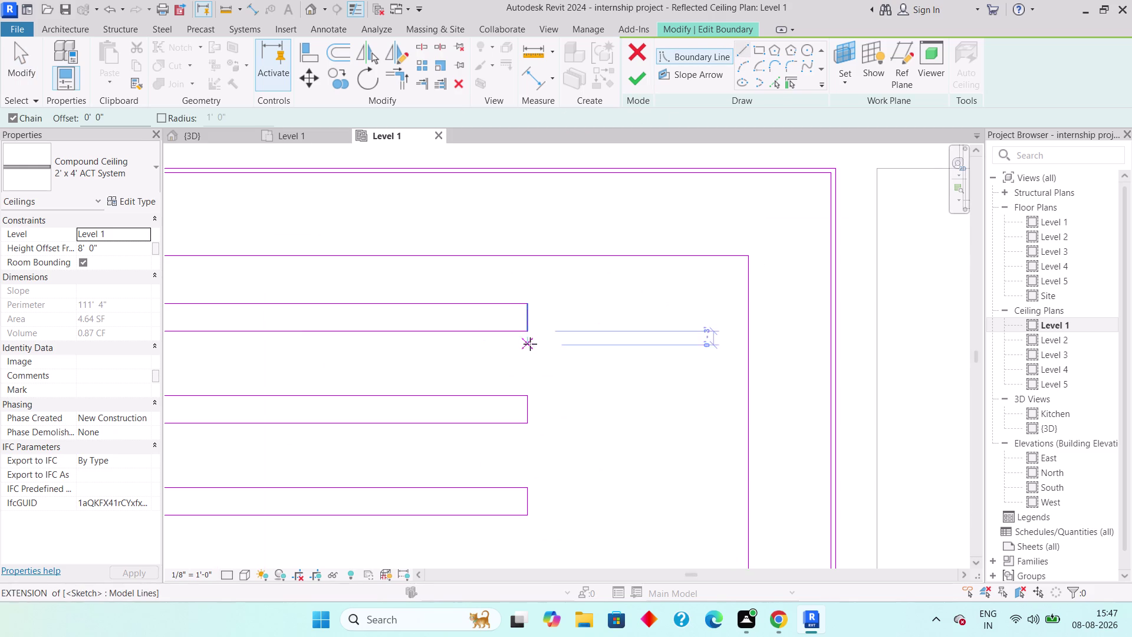
click(530, 331)
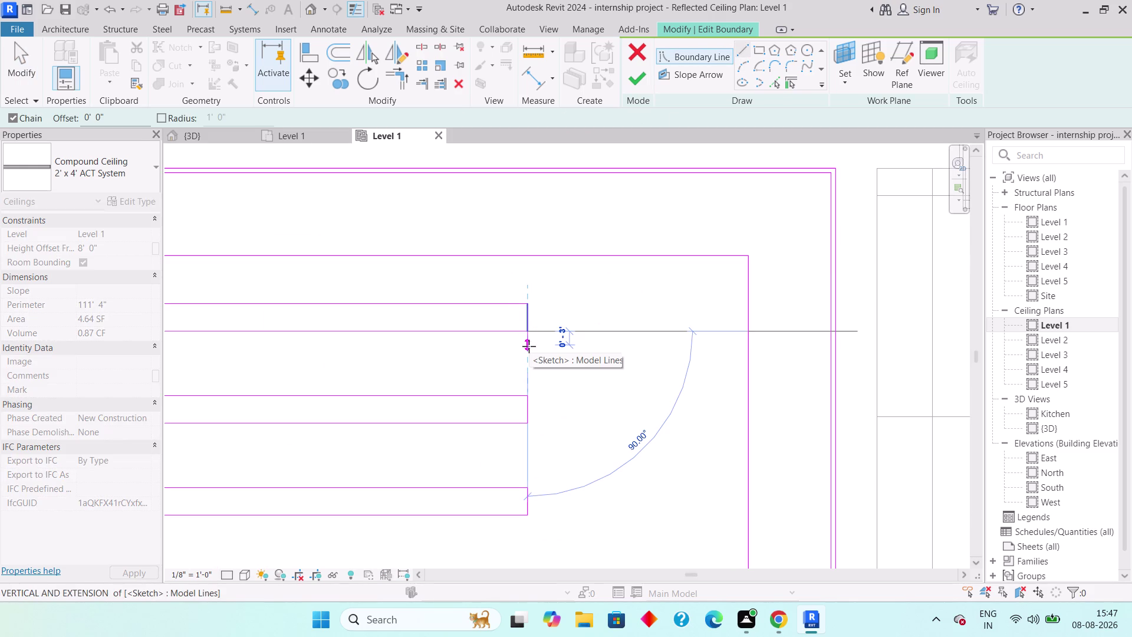
text(6")
key(Return)
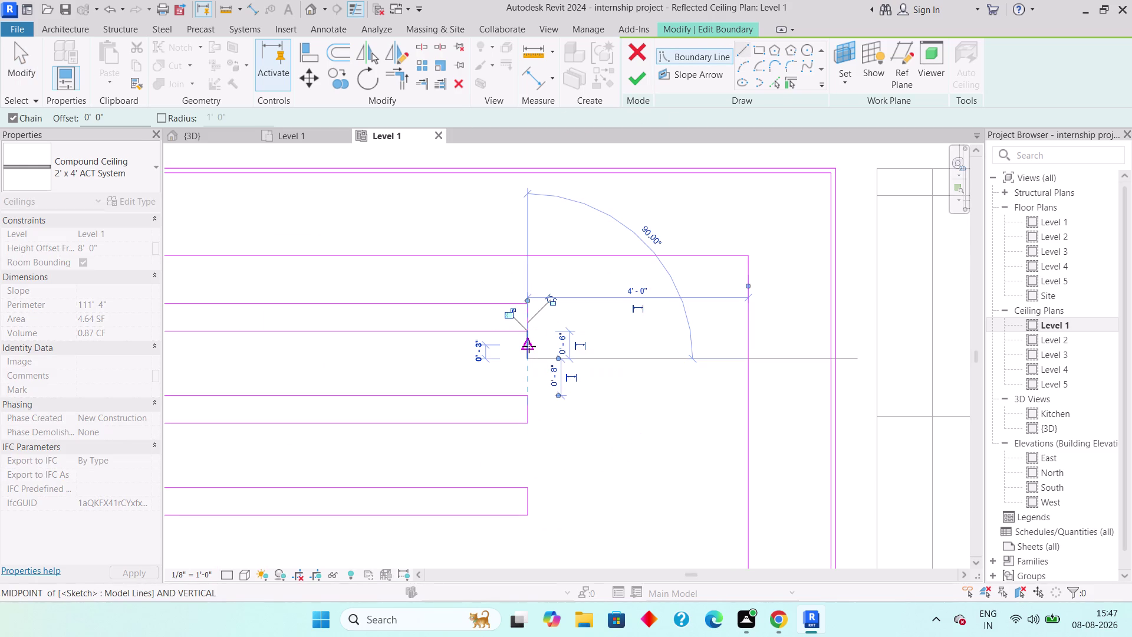
key(Escape)
key(Escape)
key(Escape)
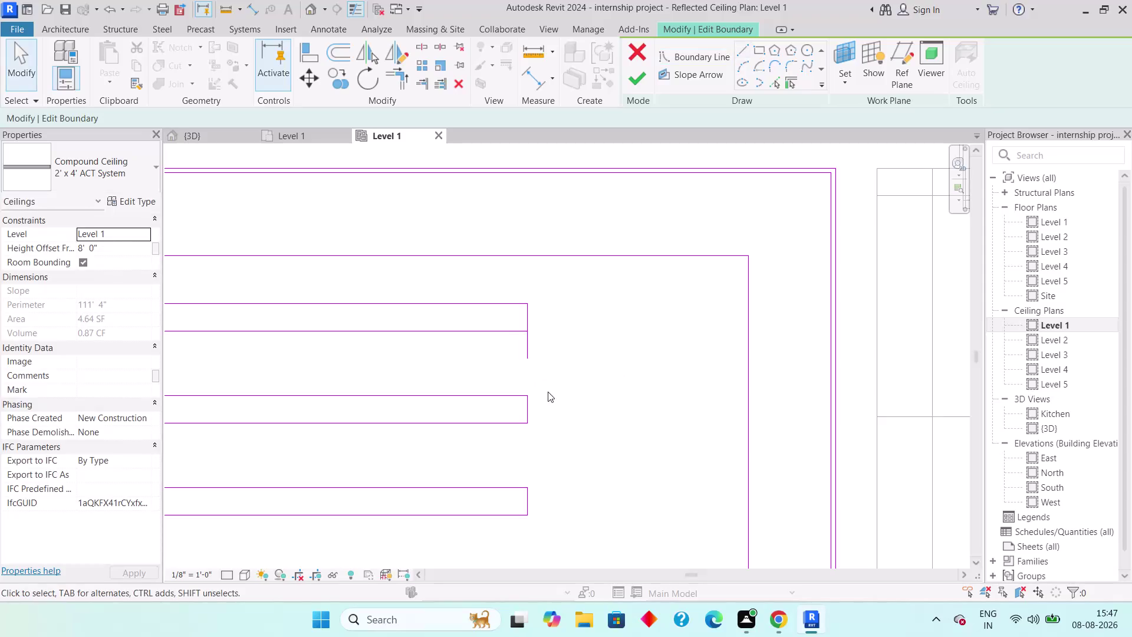
drag(544, 387, 519, 396)
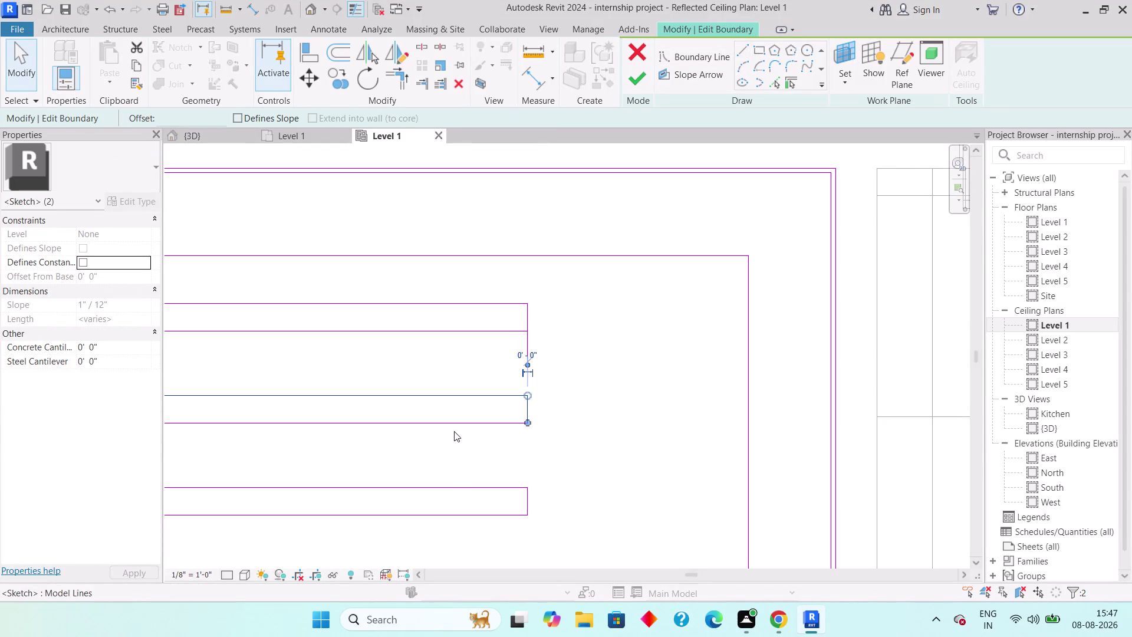
key(Escape)
key(Escape)
scroll(down, 3)
middle_drag(457, 447, 546, 464)
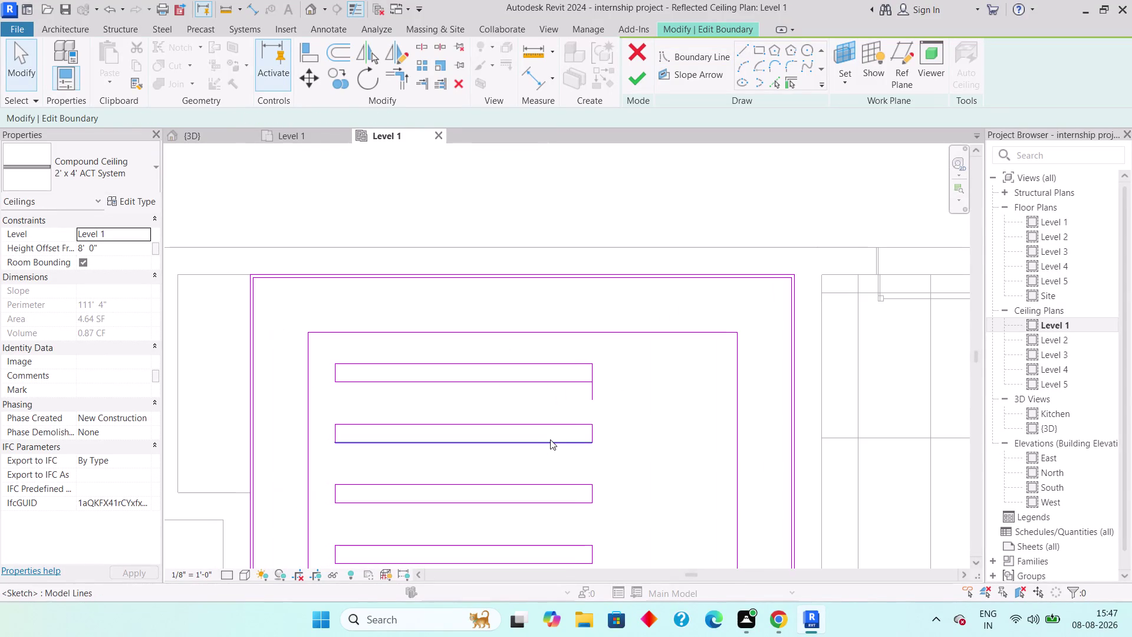
drag(605, 409, 334, 457)
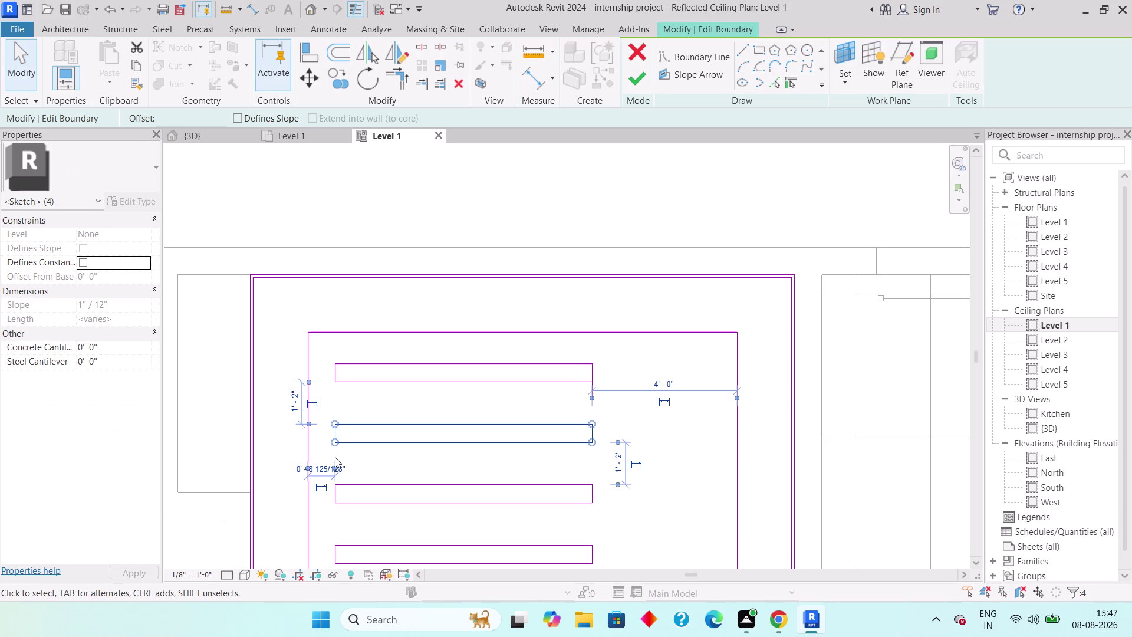
click(328, 77)
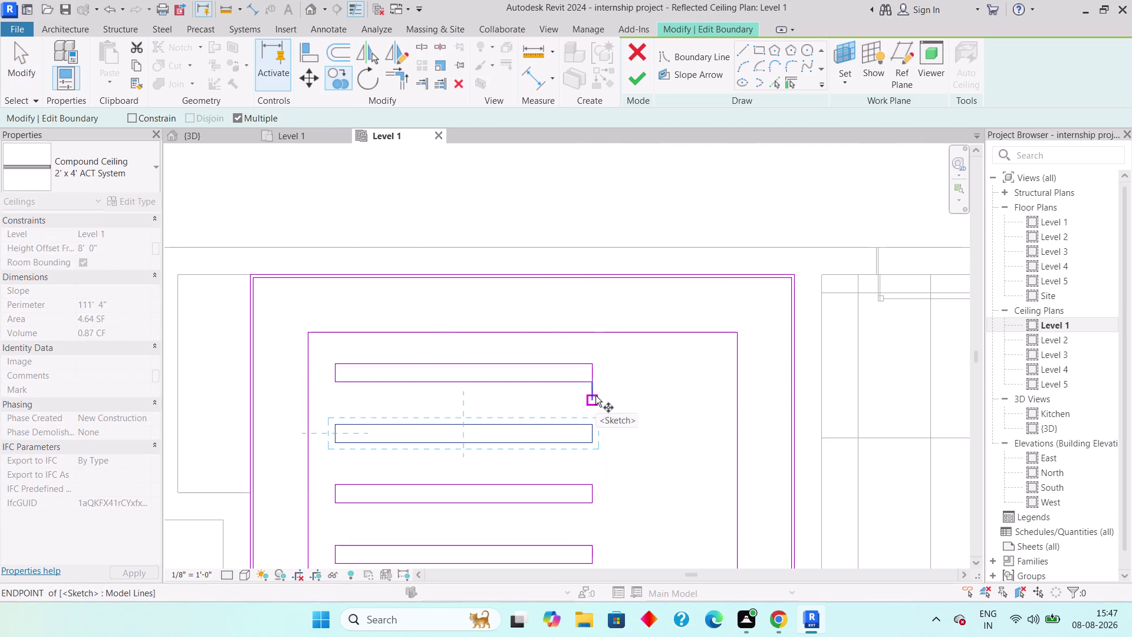
click(595, 396)
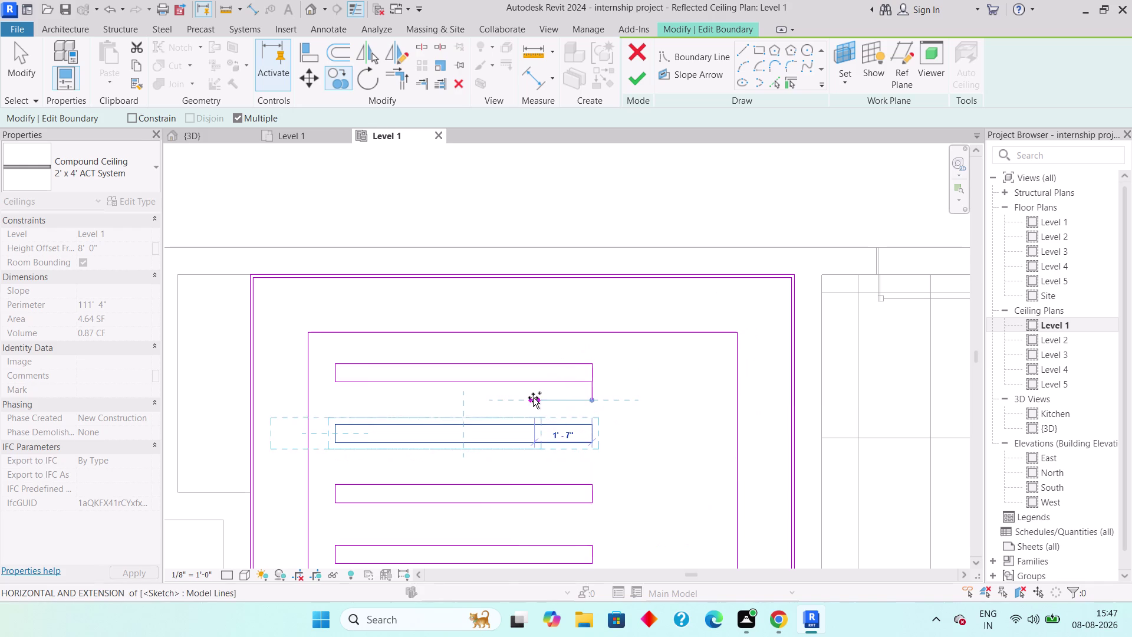
click(516, 398)
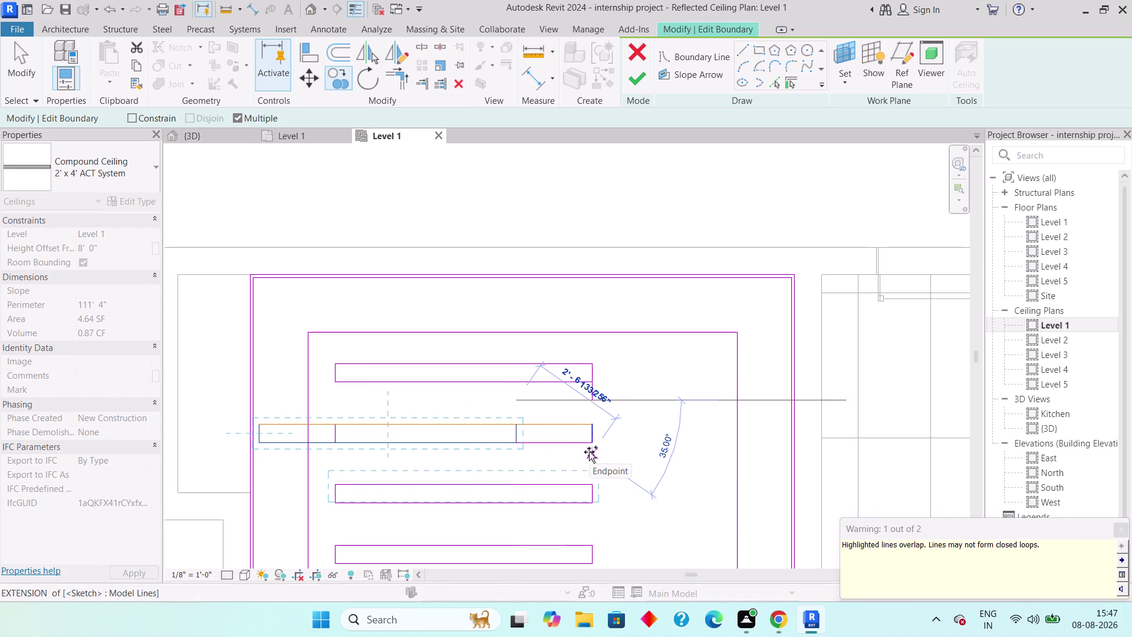
key(ctrl+z)
key(ctrl+z)
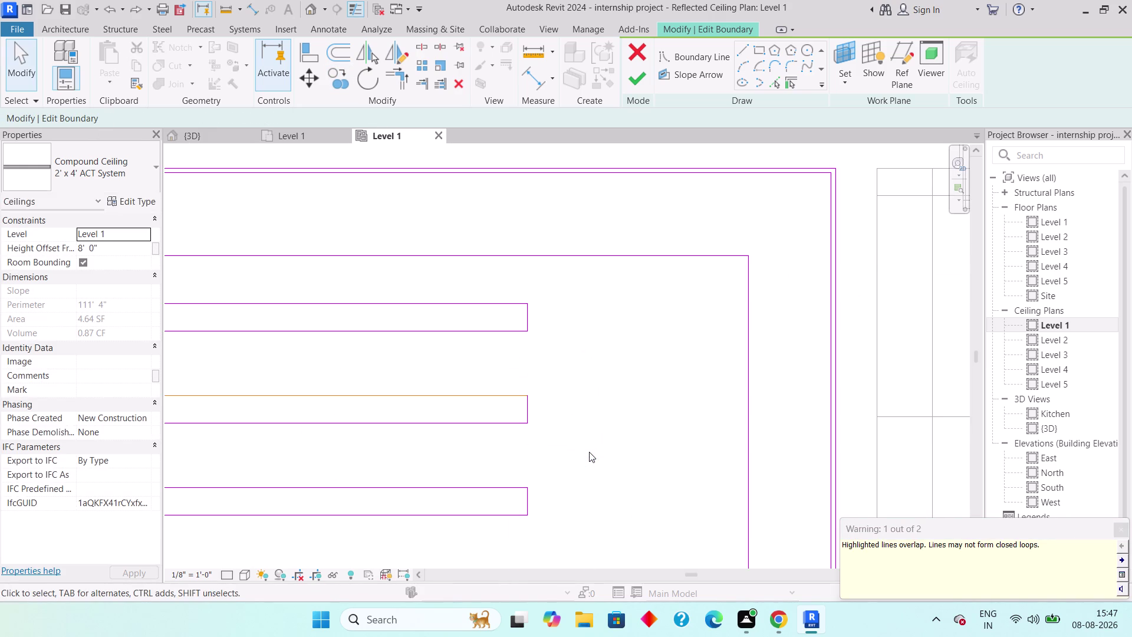
key(ctrl+z)
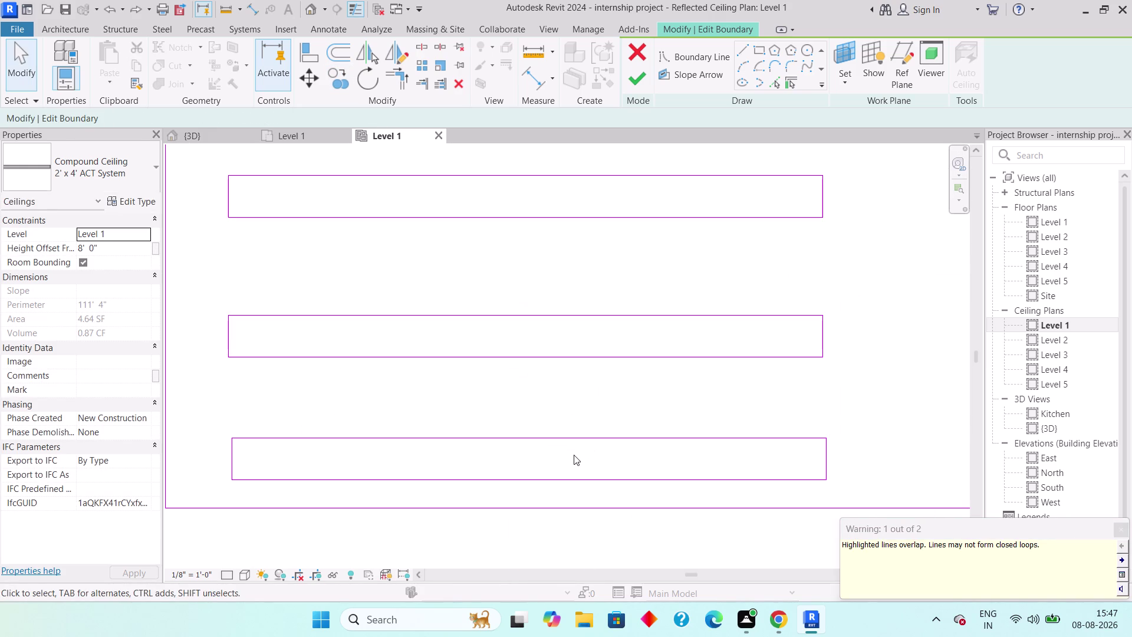
click(1122, 531)
scroll(down, 3)
middle_drag(646, 295, 555, 405)
scroll(down, 3)
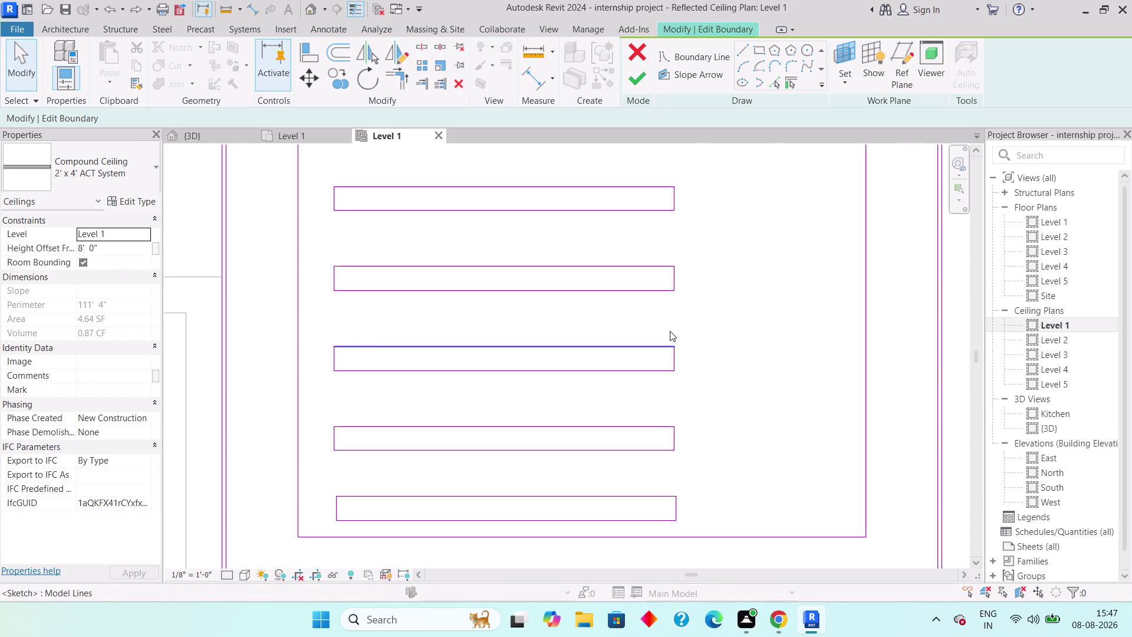
scroll(down, 3)
middle_drag(666, 363, 624, 486)
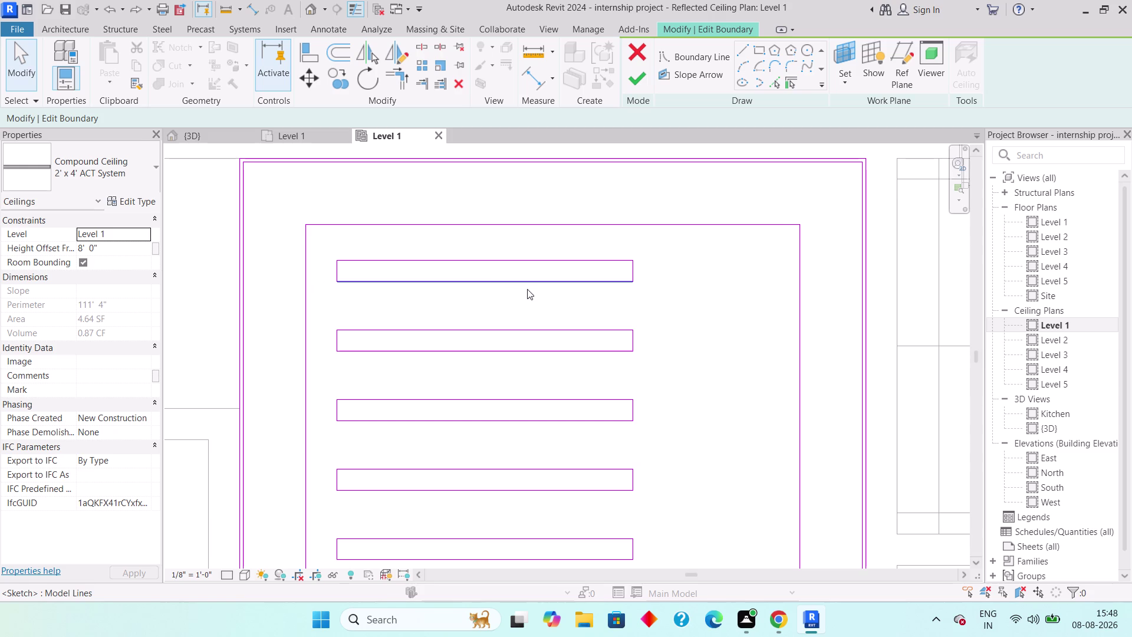
click(756, 54)
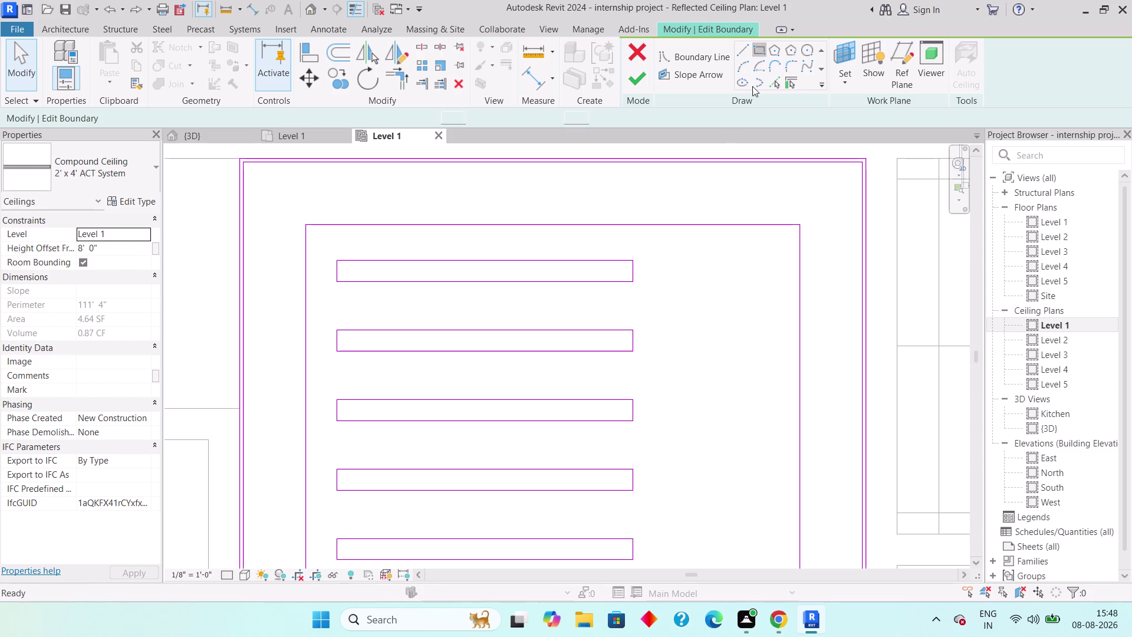
Draw a rectangle shifted right between the first two rectangles.
click(478, 301)
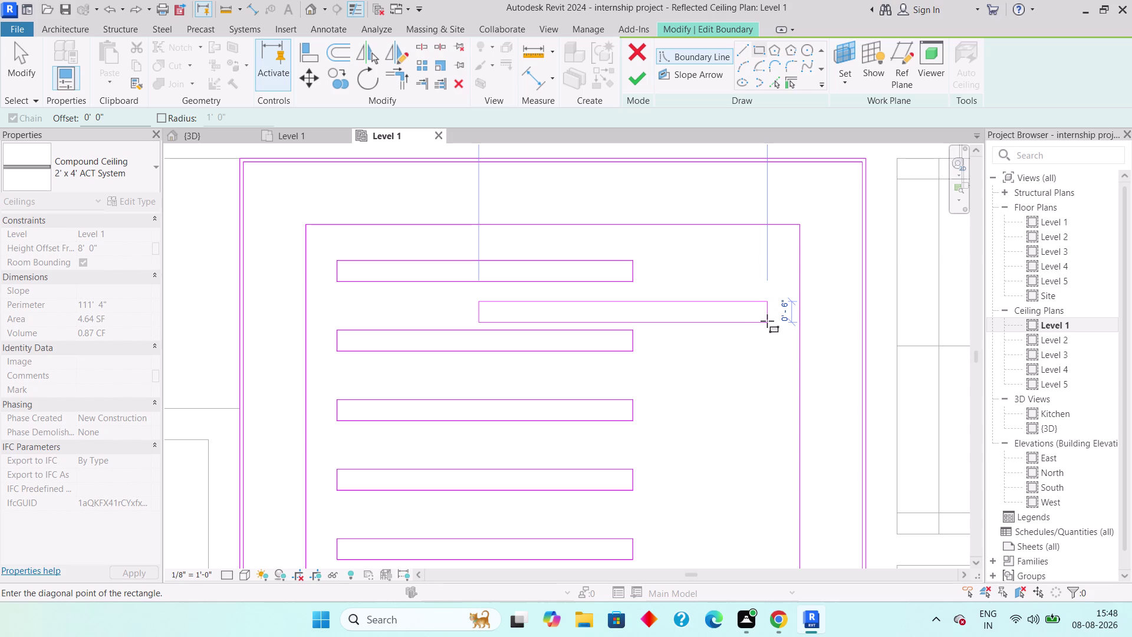
click(766, 321)
key(Escape)
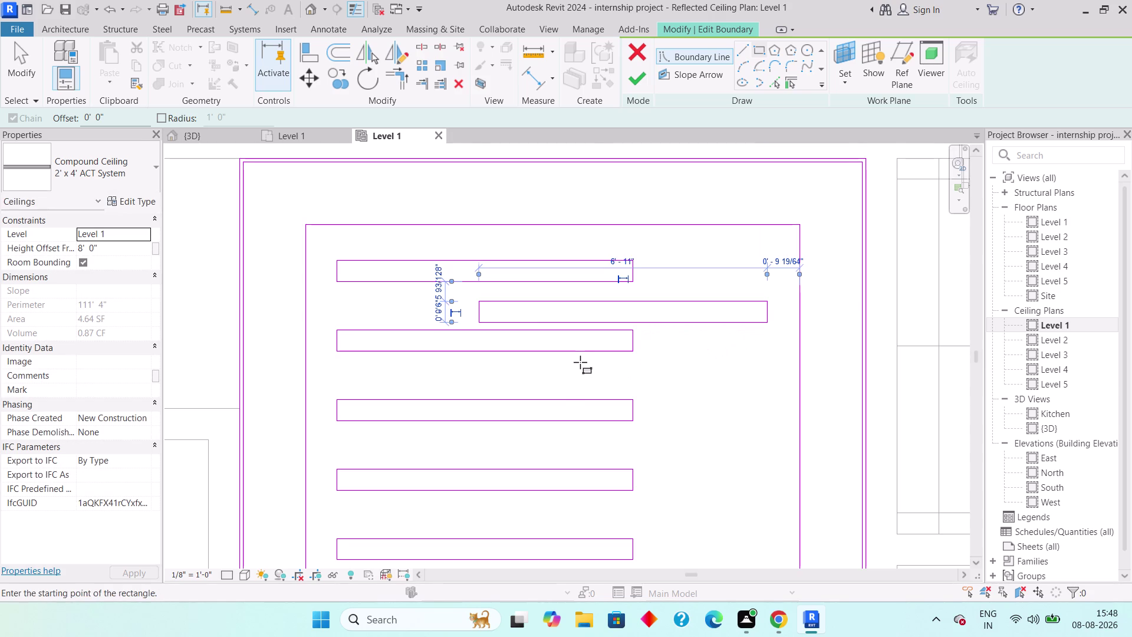
key(Escape)
key(Escape)
scroll(up, 3)
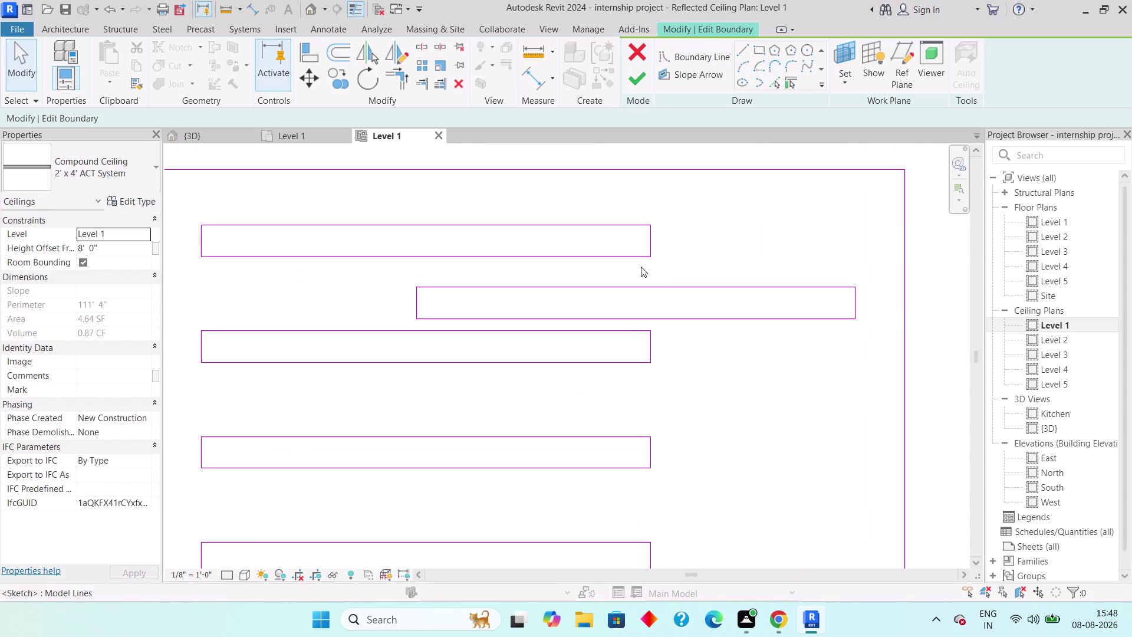
Draw a 6" line from the top rectangle's right end.
click(741, 53)
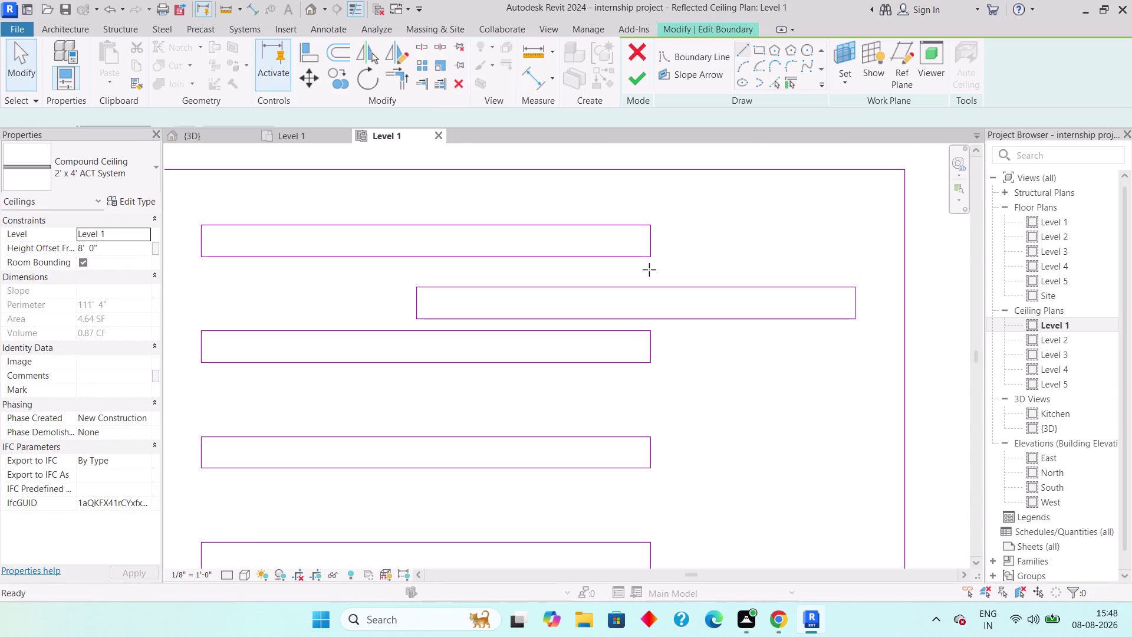
click(650, 260)
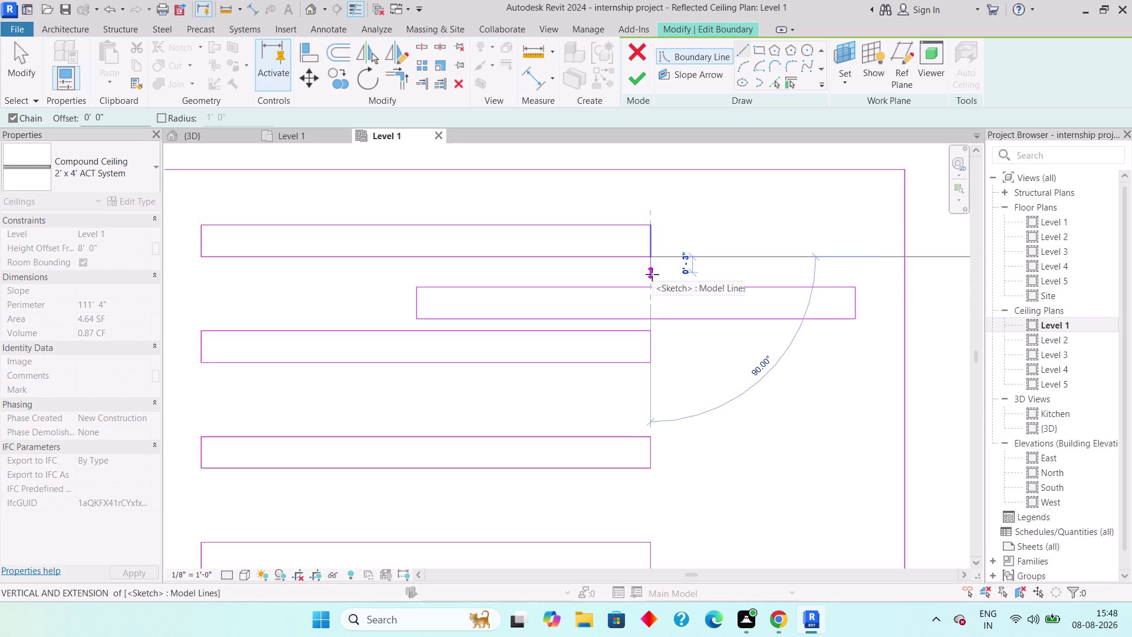
text(6")
key(Return)
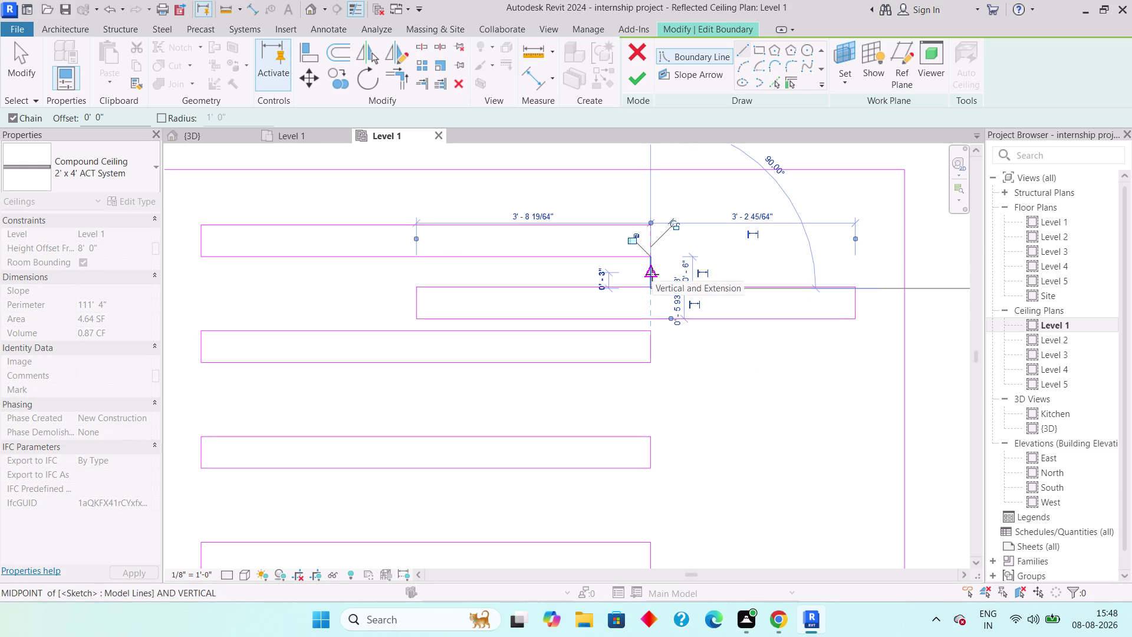
key(Escape)
key(Escape)
scroll(up, 3)
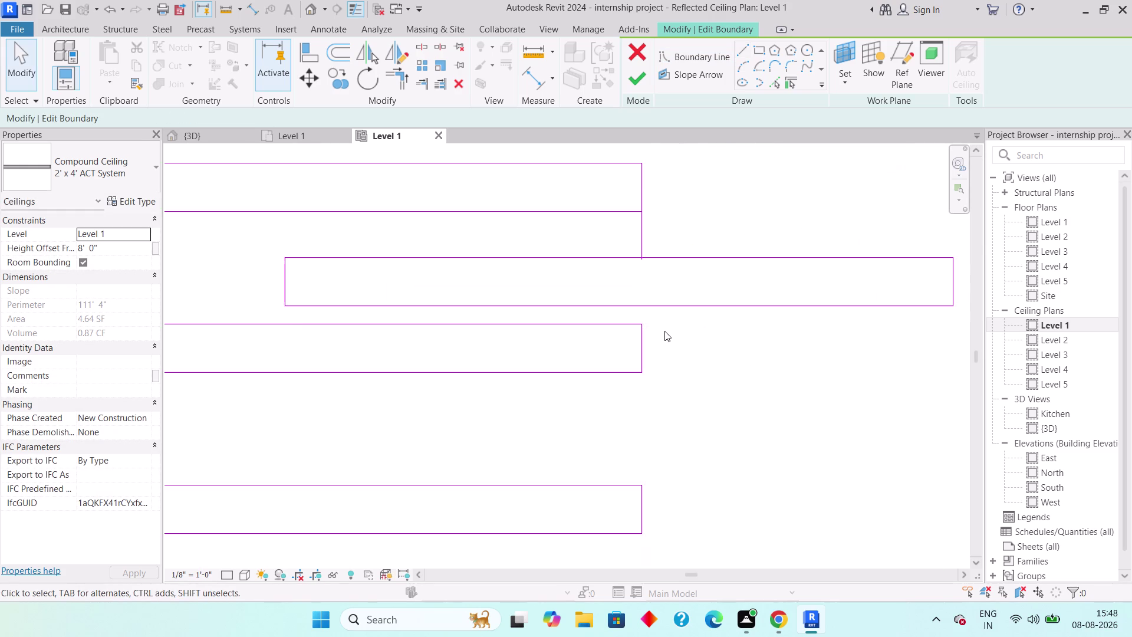
Inspect the connecting lines and delete the extra short connecting line.
middle_drag(670, 338, 693, 400)
scroll(up, 3)
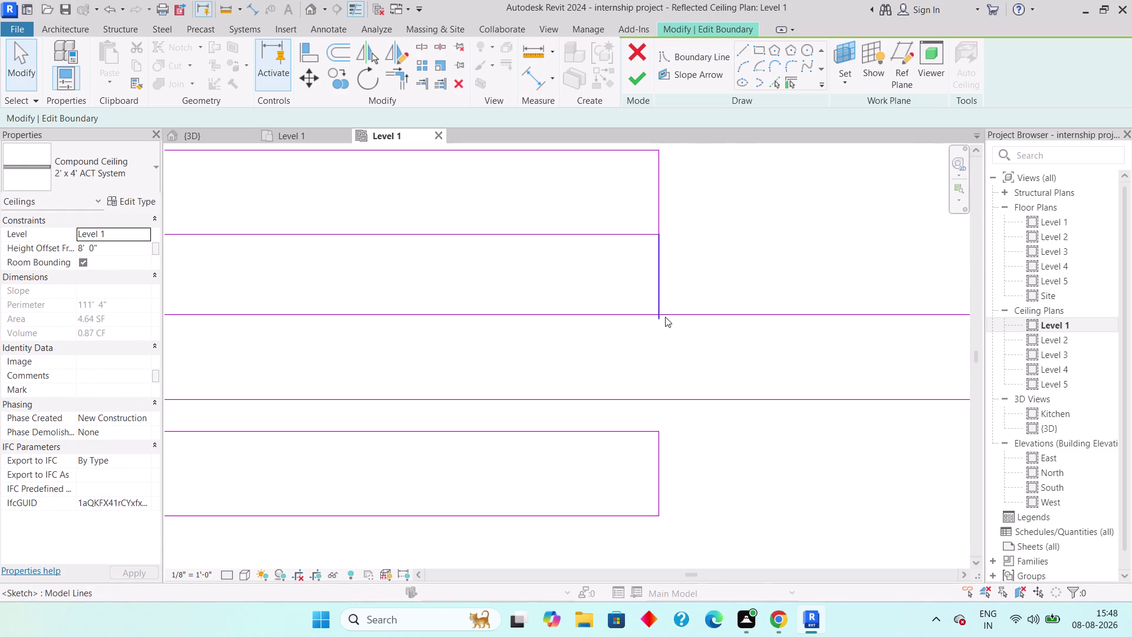
click(663, 276)
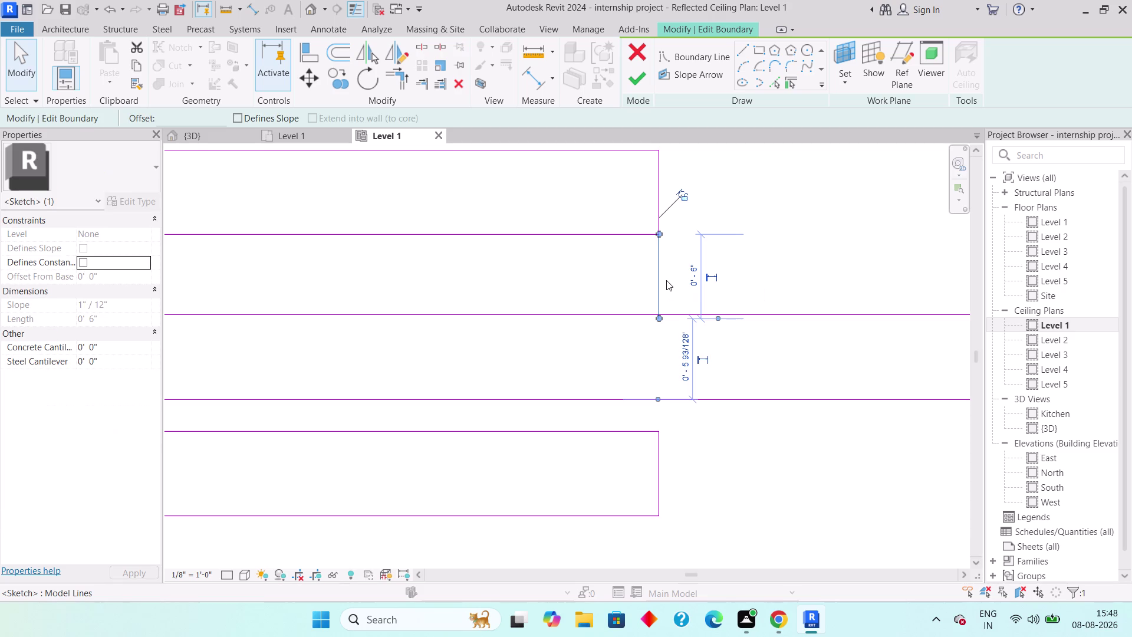
key(Escape)
scroll(down, 3)
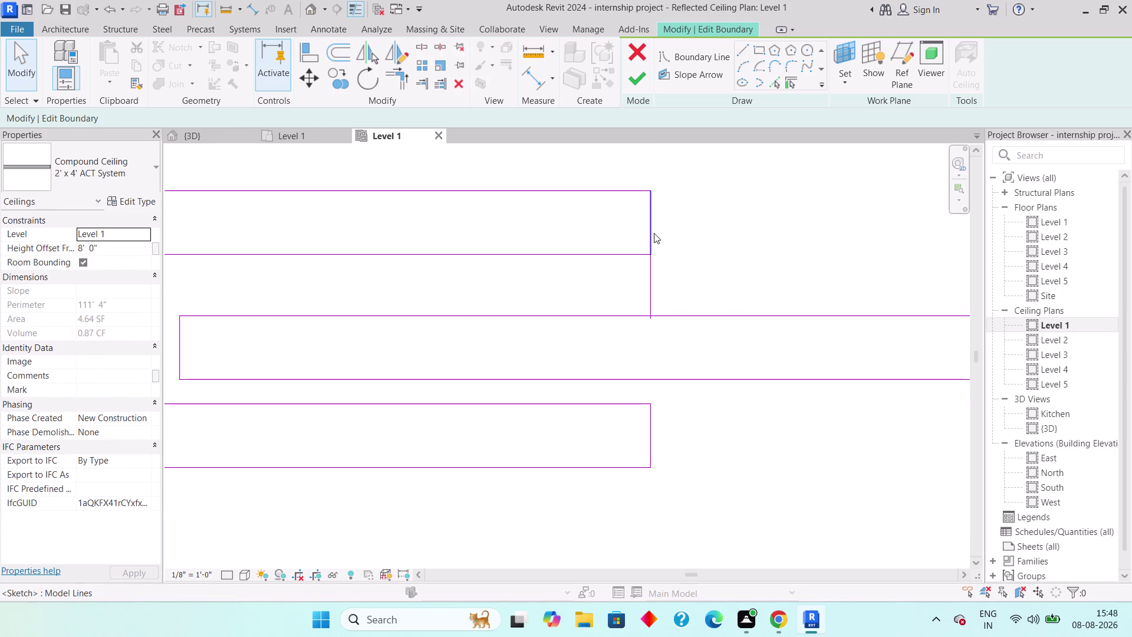
click(654, 233)
key(Escape)
click(615, 255)
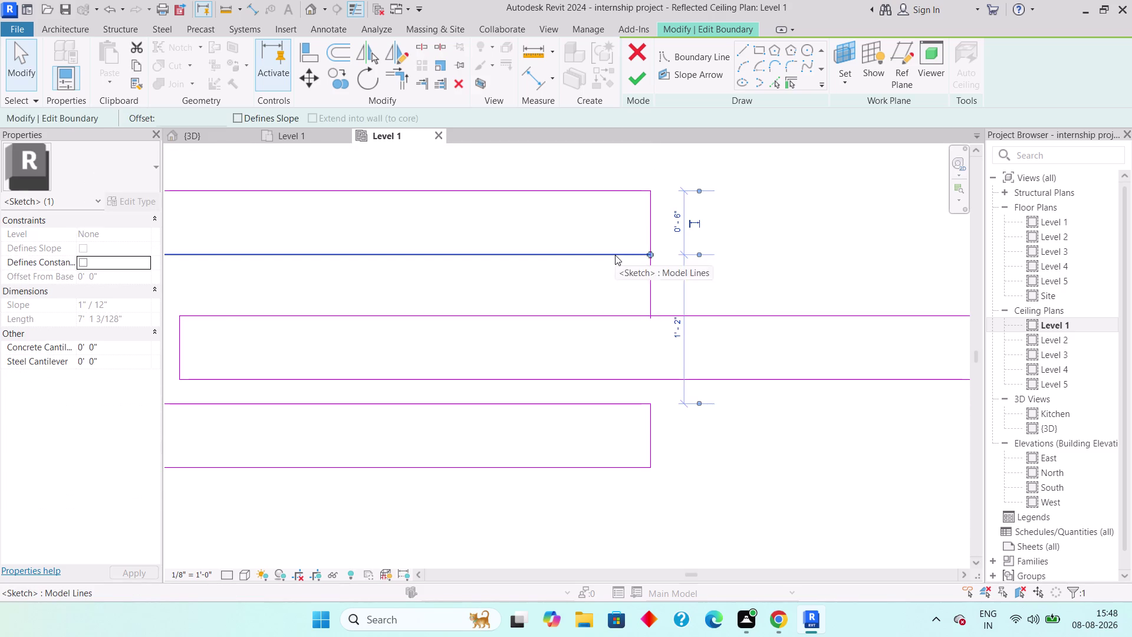
key(Escape)
middle_drag(619, 282, 799, 290)
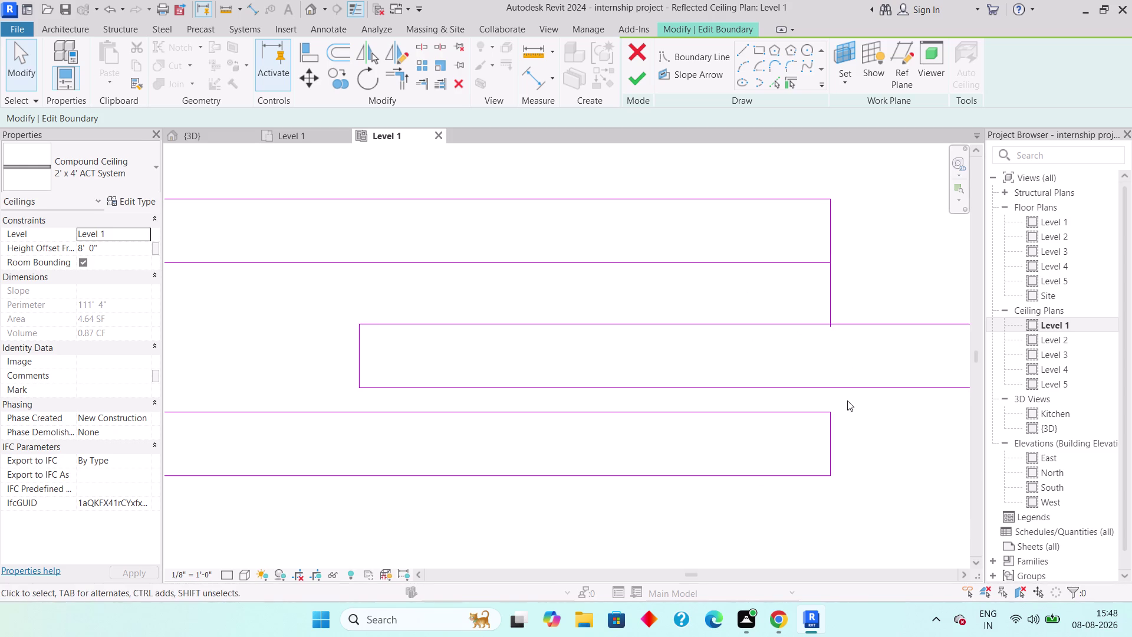
scroll(down, 3)
click(835, 325)
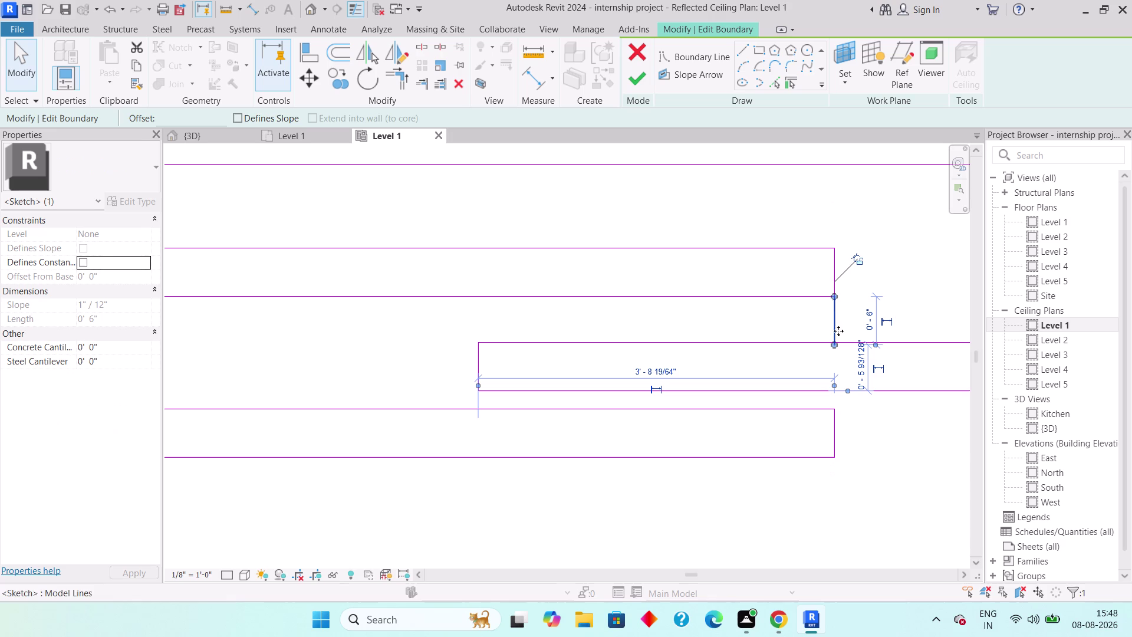
key(Delete)
scroll(down, 3)
middle_drag(834, 347, 697, 340)
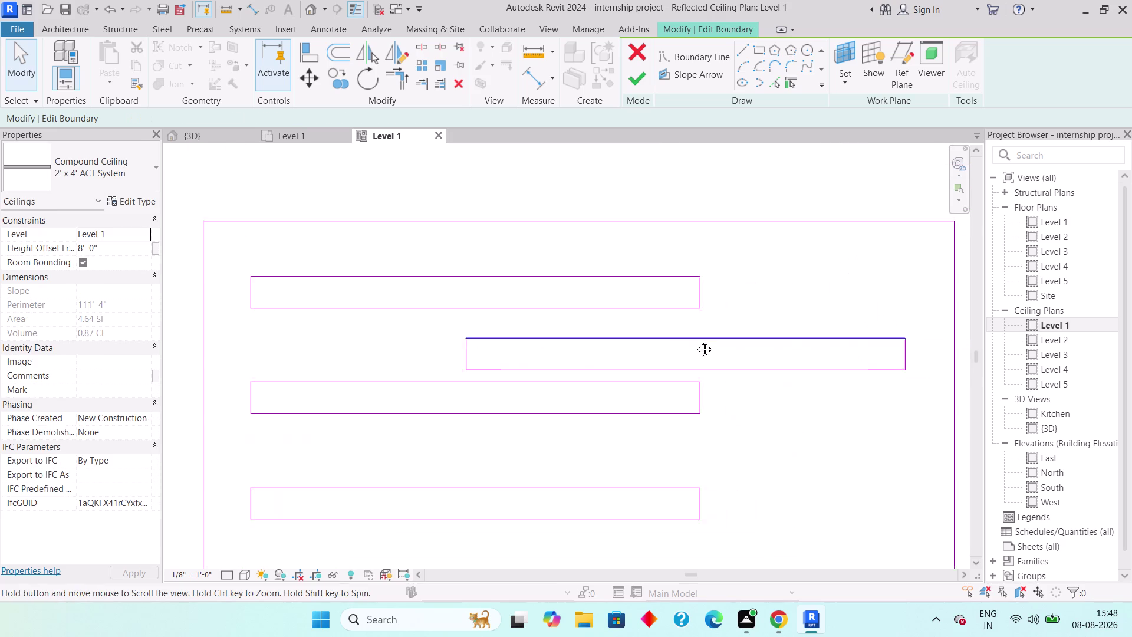
Window-select the lower stacked duplicate rectangles and delete them.
middle_drag(696, 341, 681, 340)
scroll(down, 3)
drag(794, 304, 764, 334)
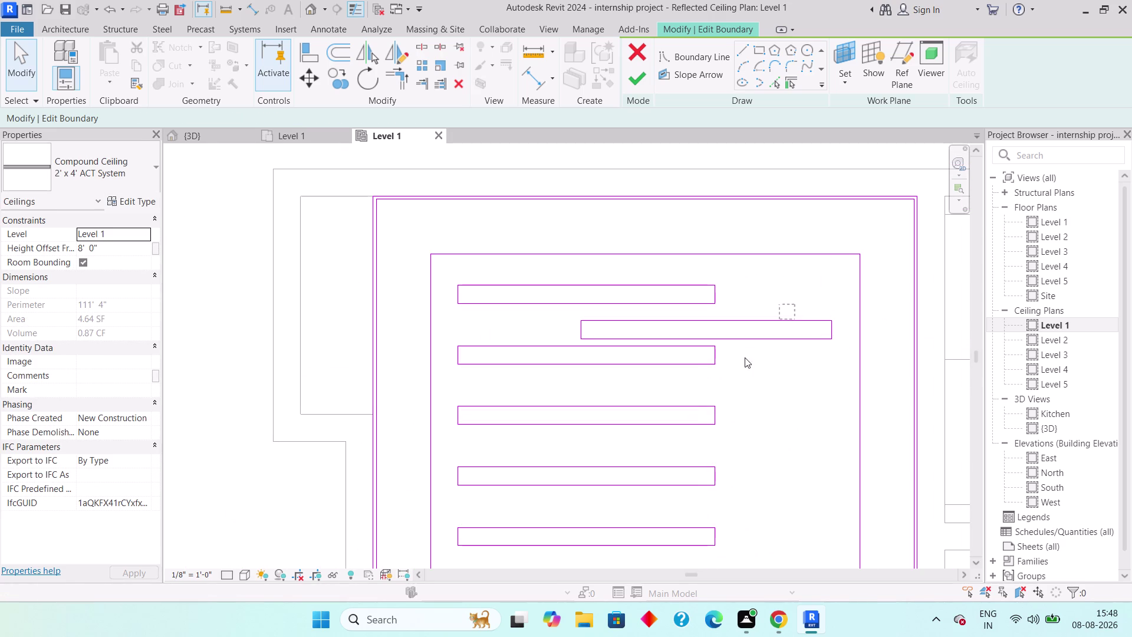
drag(764, 334, 655, 418)
scroll(down, 3)
middle_drag(654, 491, 655, 418)
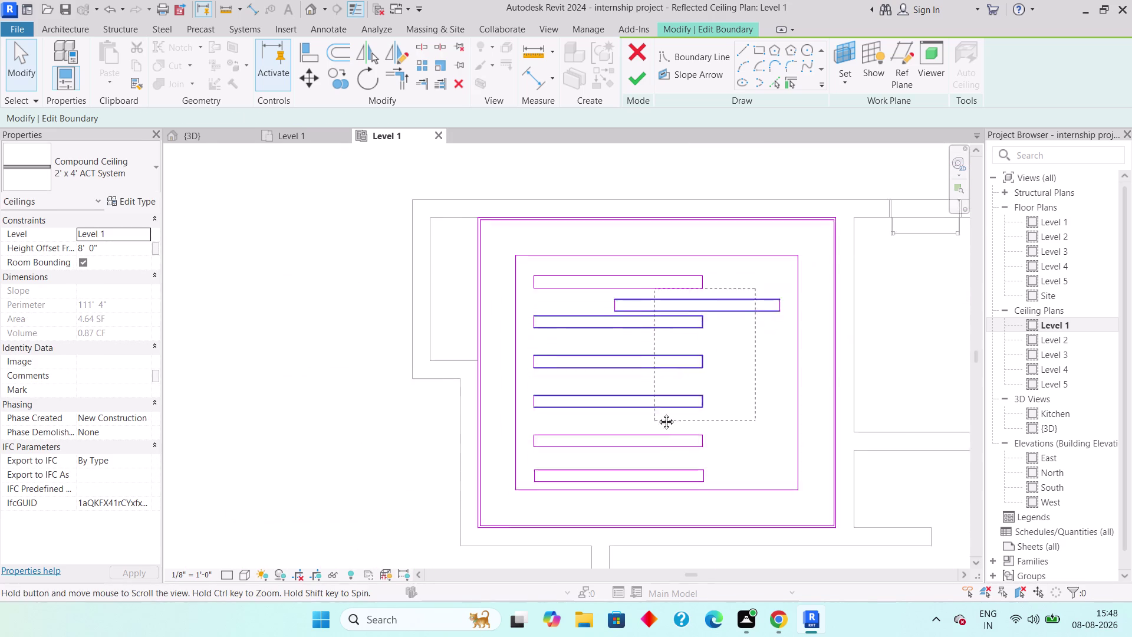
middle_drag(655, 418, 658, 412)
drag(655, 419, 569, 465)
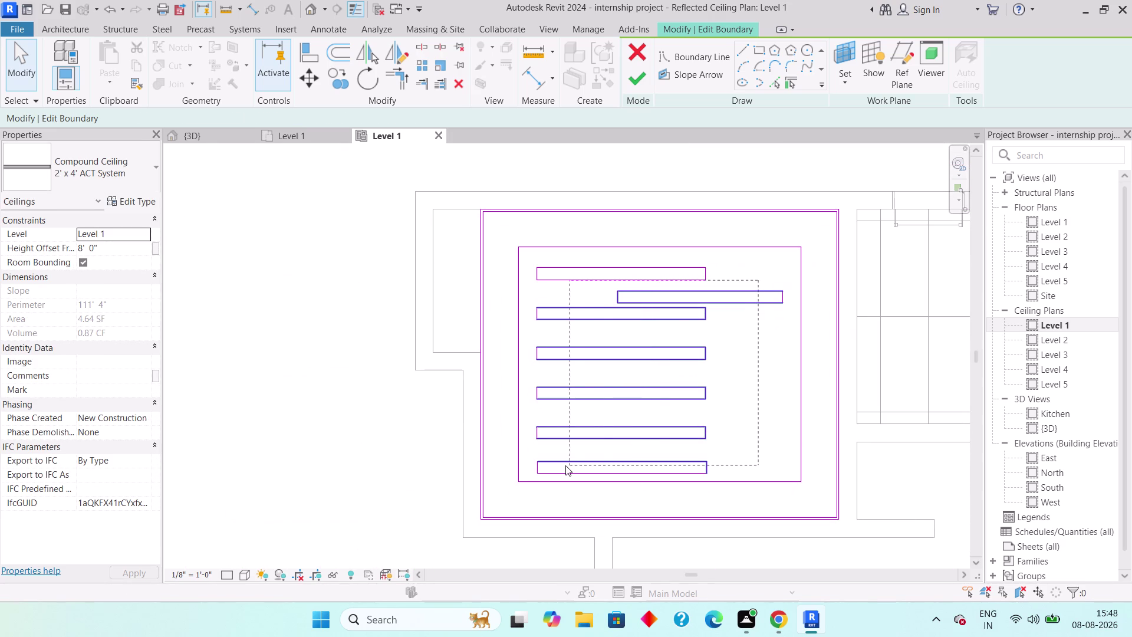
drag(569, 465, 529, 472)
key(Delete)
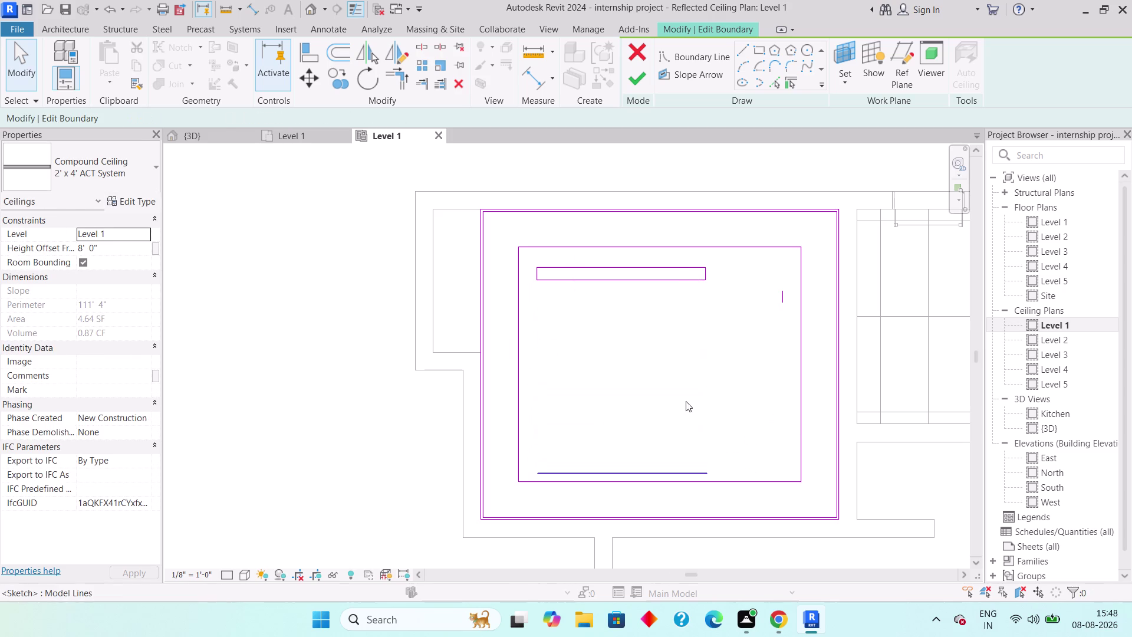
Delete the leftover line fragment and select the top rectangle's four lines for Offset.
click(778, 297)
key(Delete)
drag(714, 257, 534, 294)
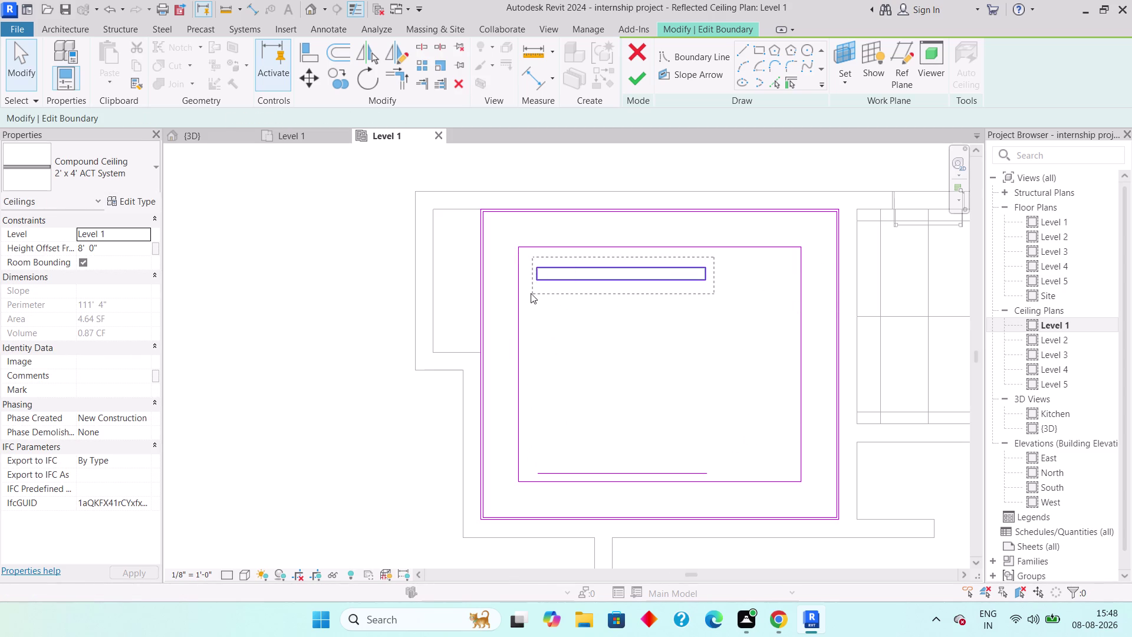
drag(534, 294, 530, 293)
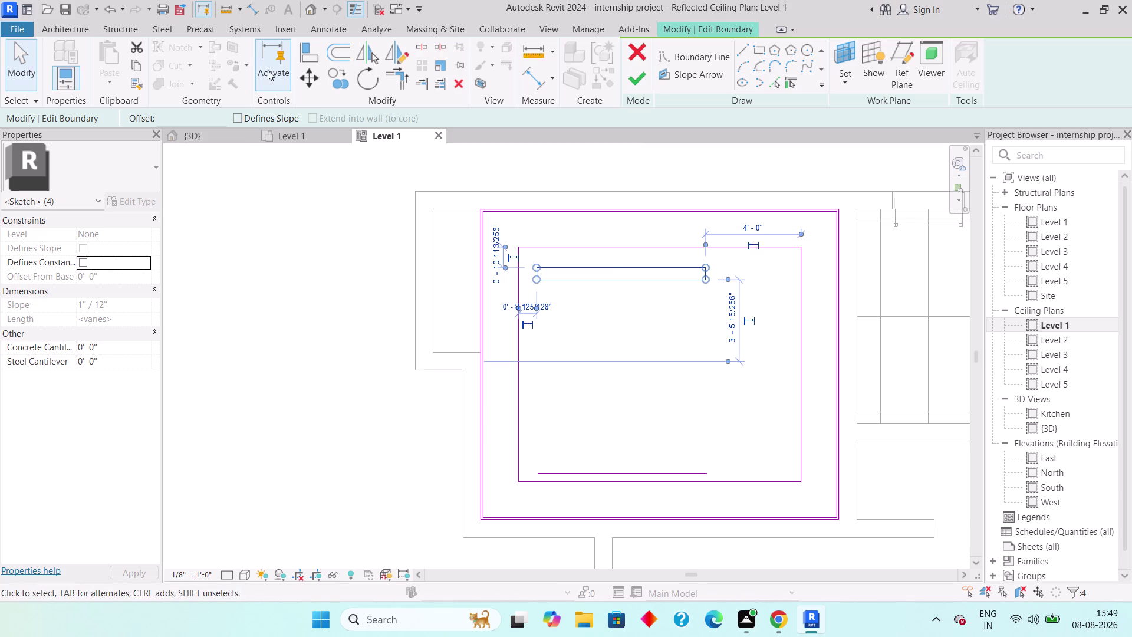
click(339, 60)
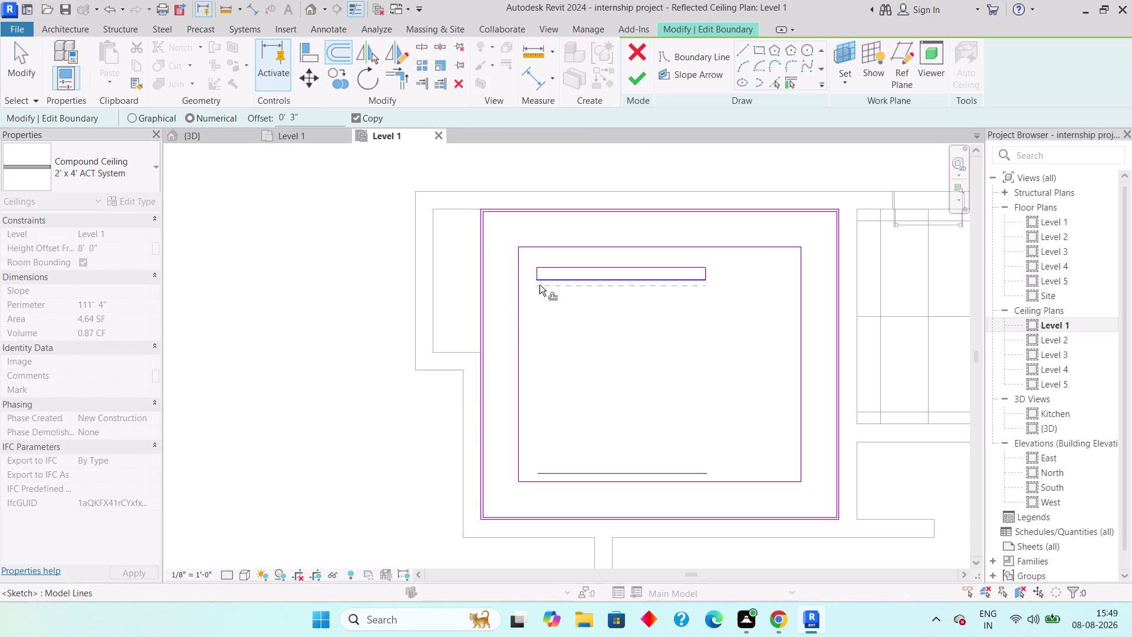
Set the Offset distance to 2'.
scroll(up, 3)
drag(305, 115, 232, 120)
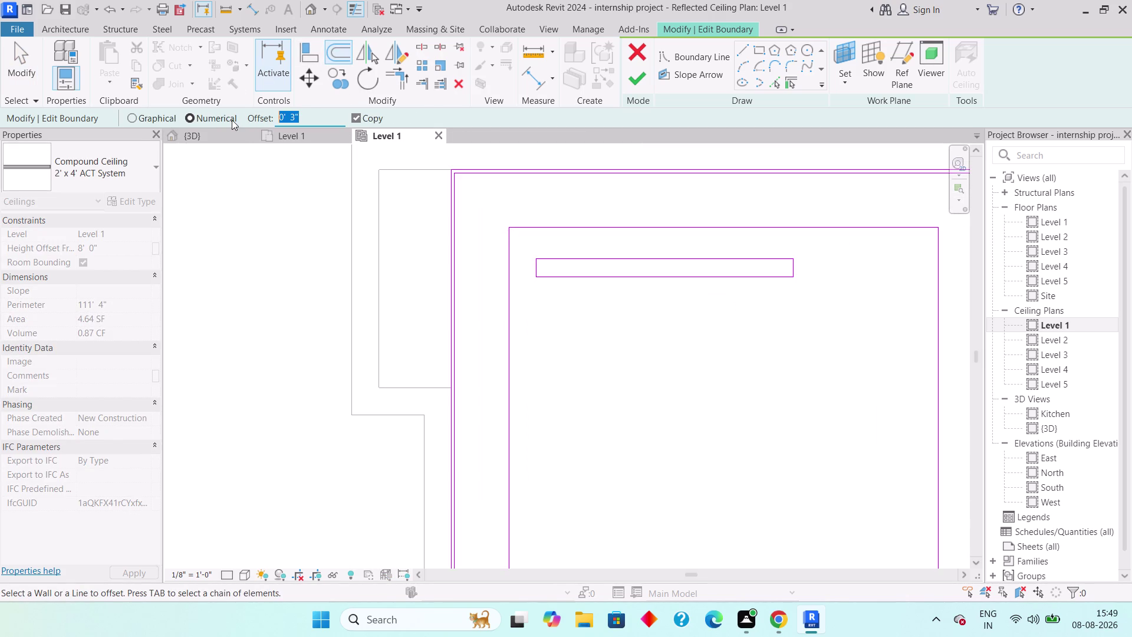
text(2')
key(Return)
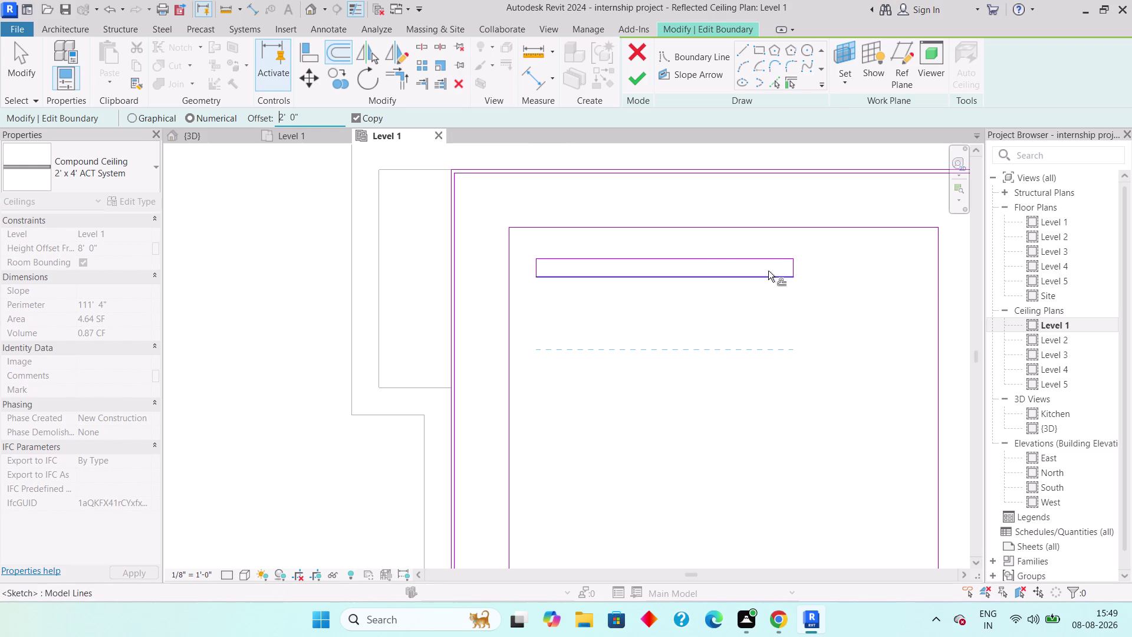
Offset the rectangle's edges and each new line in 2' steps down the room.
drag(797, 248, 604, 308)
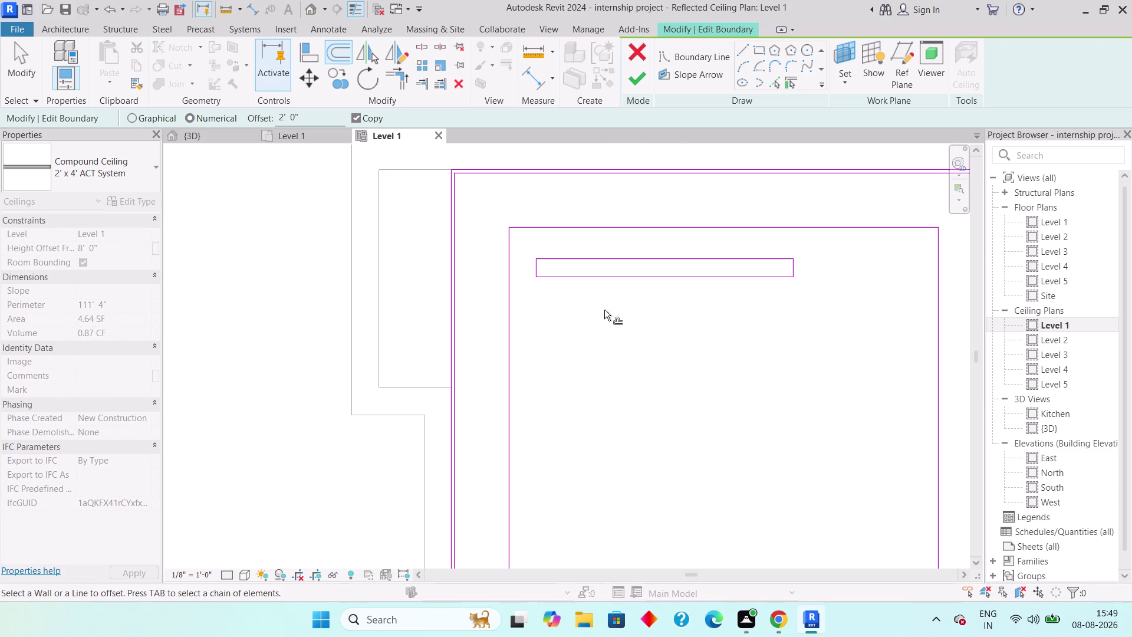
drag(604, 308, 605, 310)
click(614, 277)
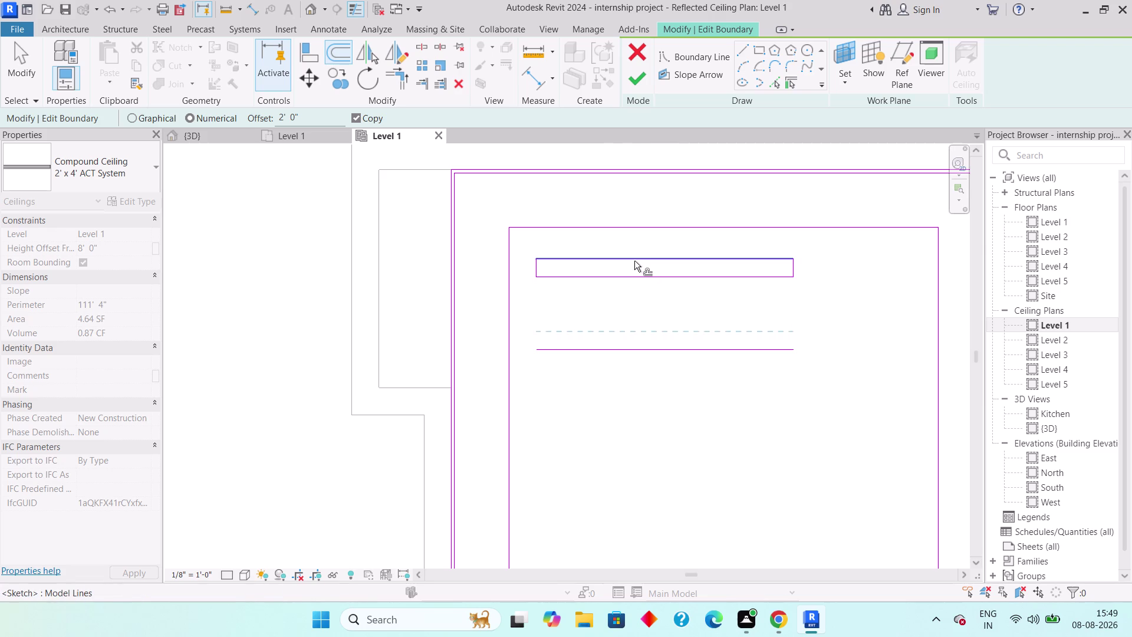
click(634, 257)
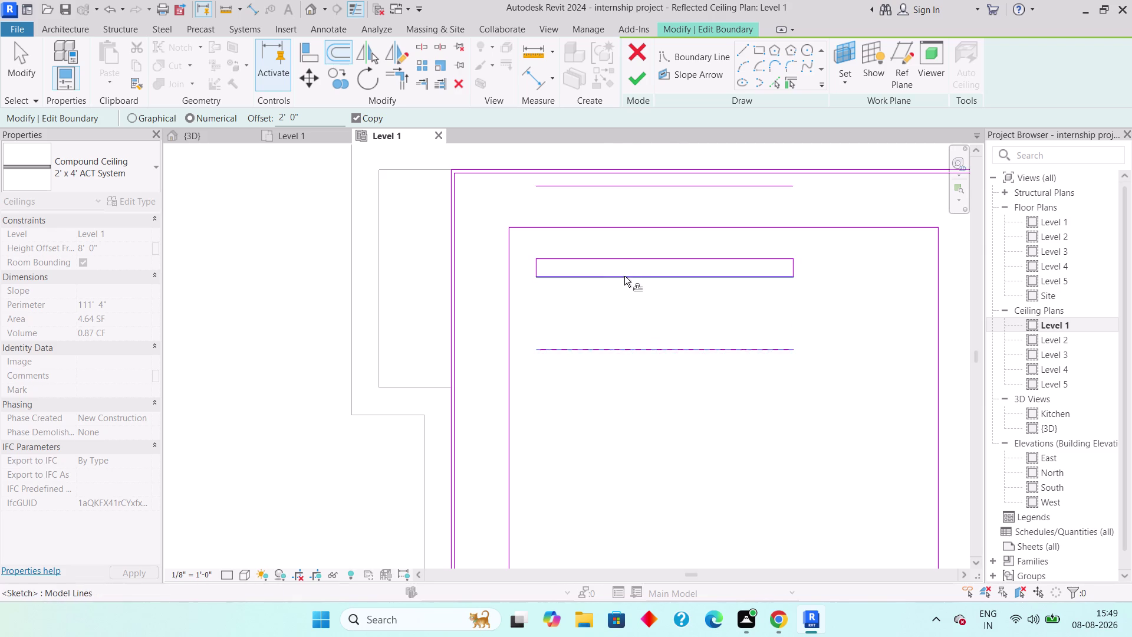
click(624, 261)
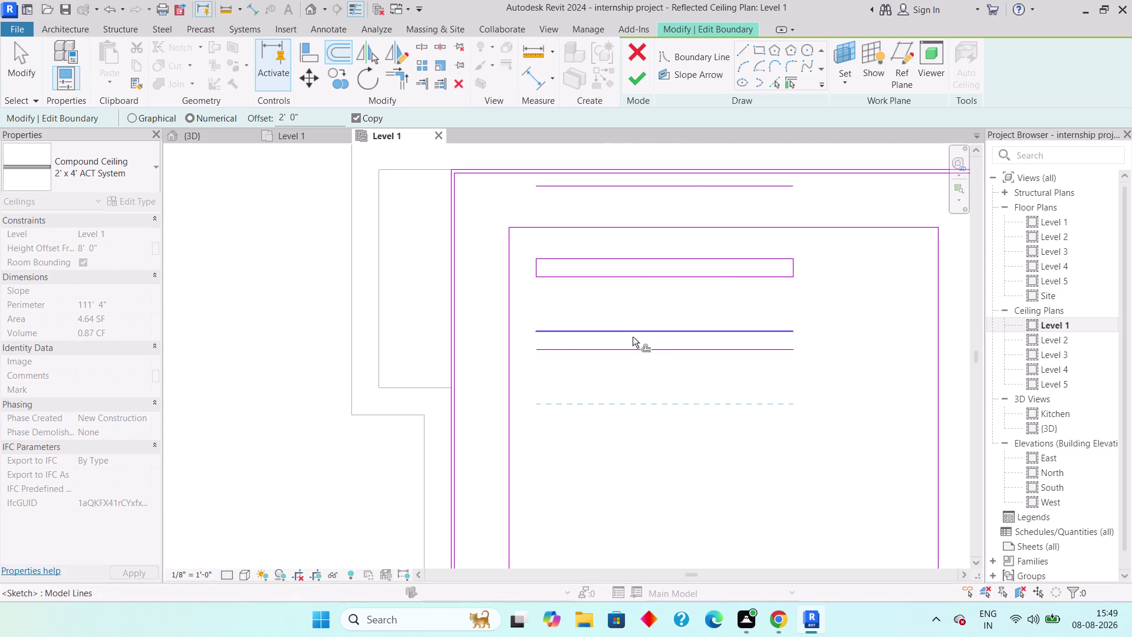
click(625, 350)
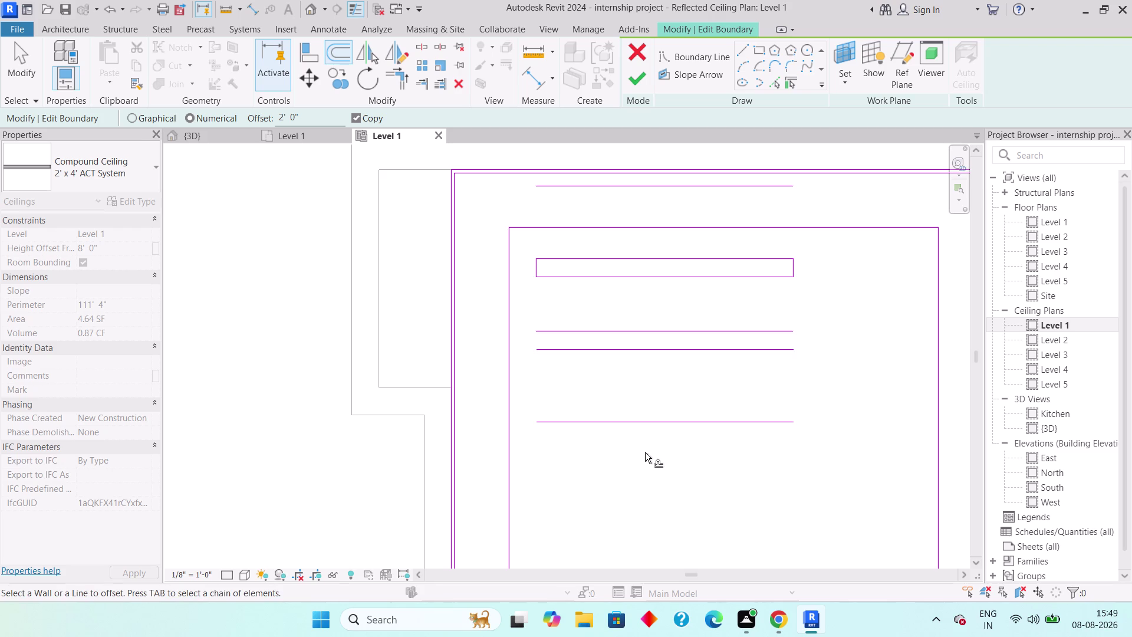
click(648, 336)
middle_drag(646, 440, 638, 381)
click(635, 349)
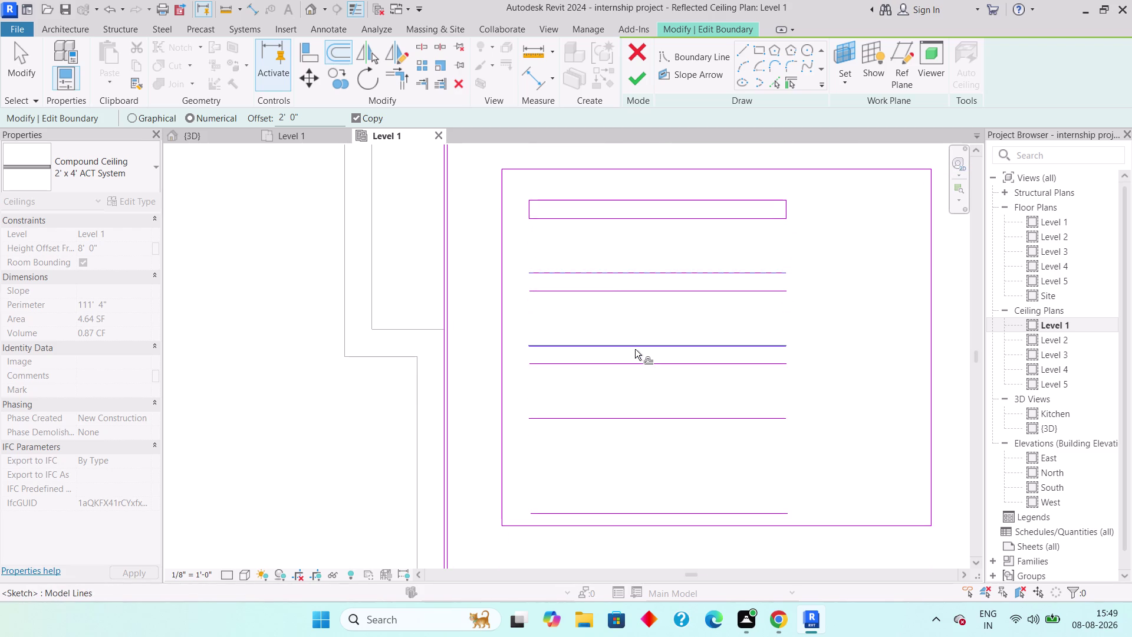
click(644, 369)
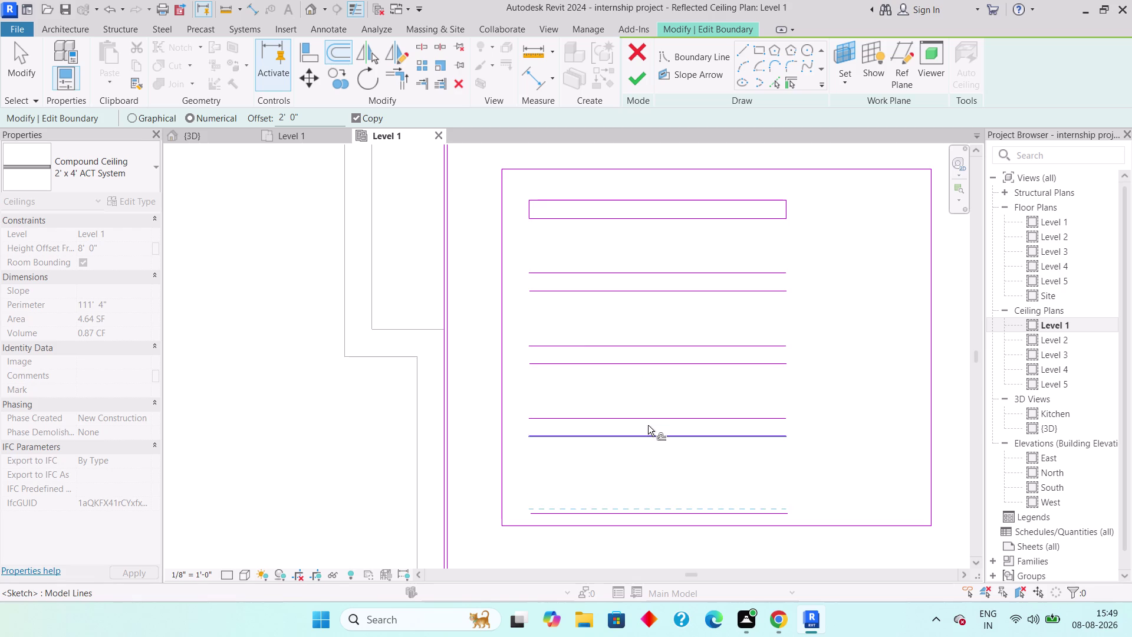
click(647, 418)
click(652, 437)
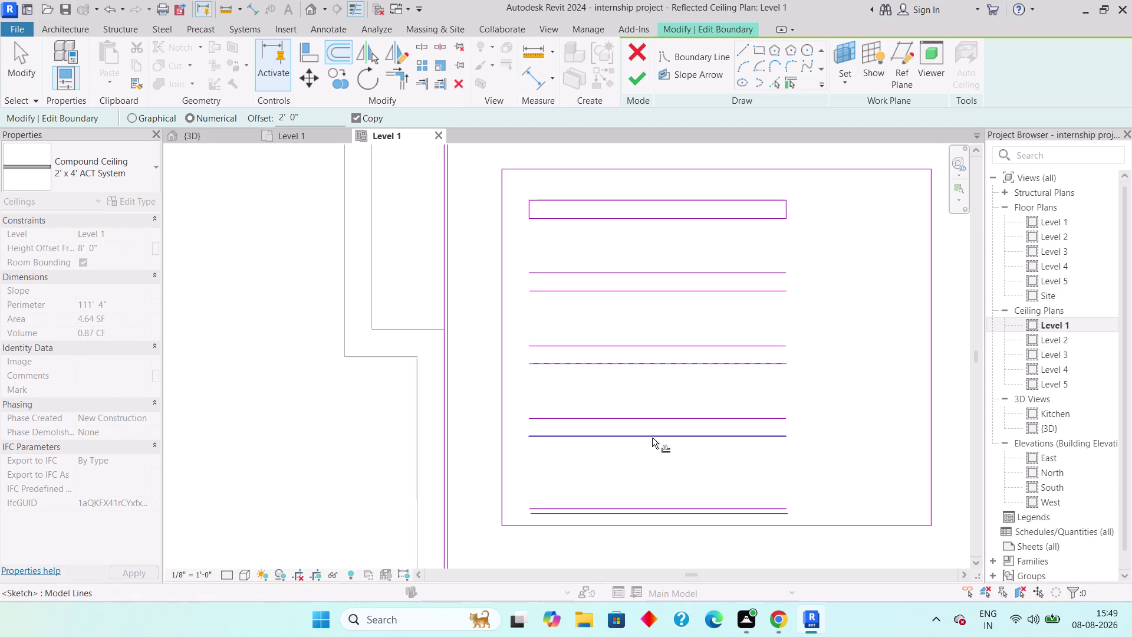
click(650, 423)
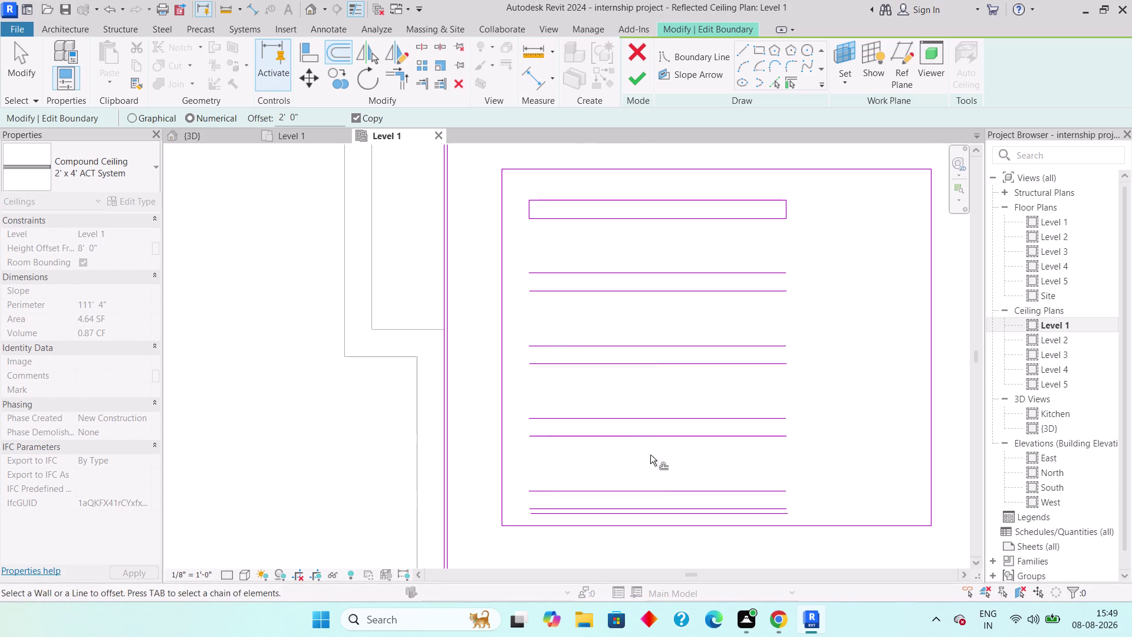
key(Escape)
key(Escape)
Delete the accidental duplicate line at the bottom of the sketch.
scroll(up, 3)
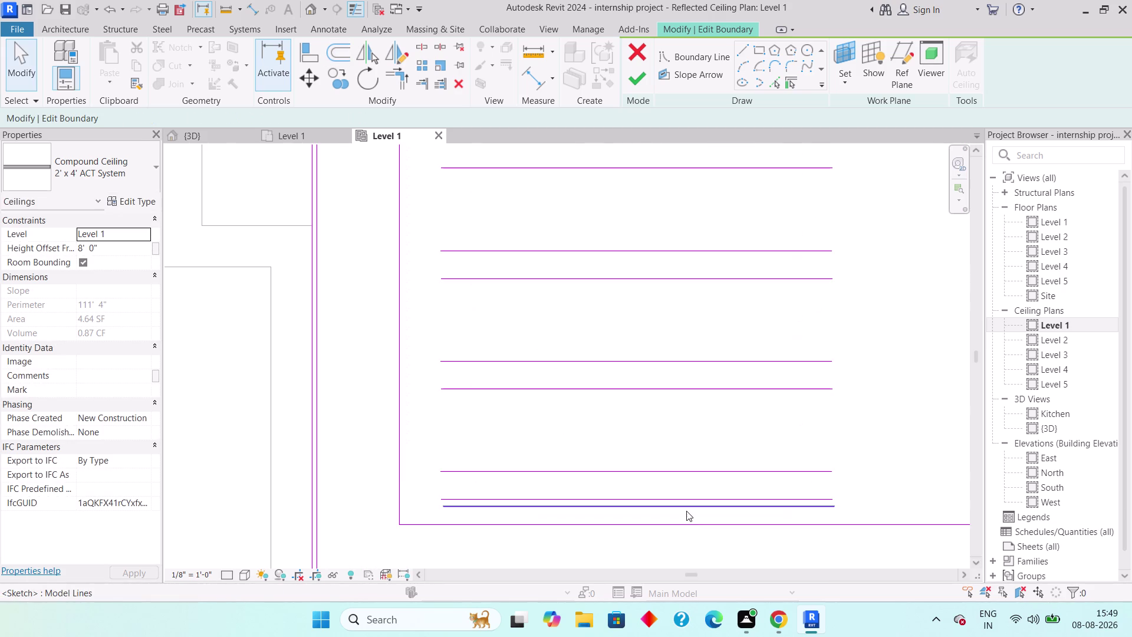
click(686, 511)
key(Delete)
scroll(down, 3)
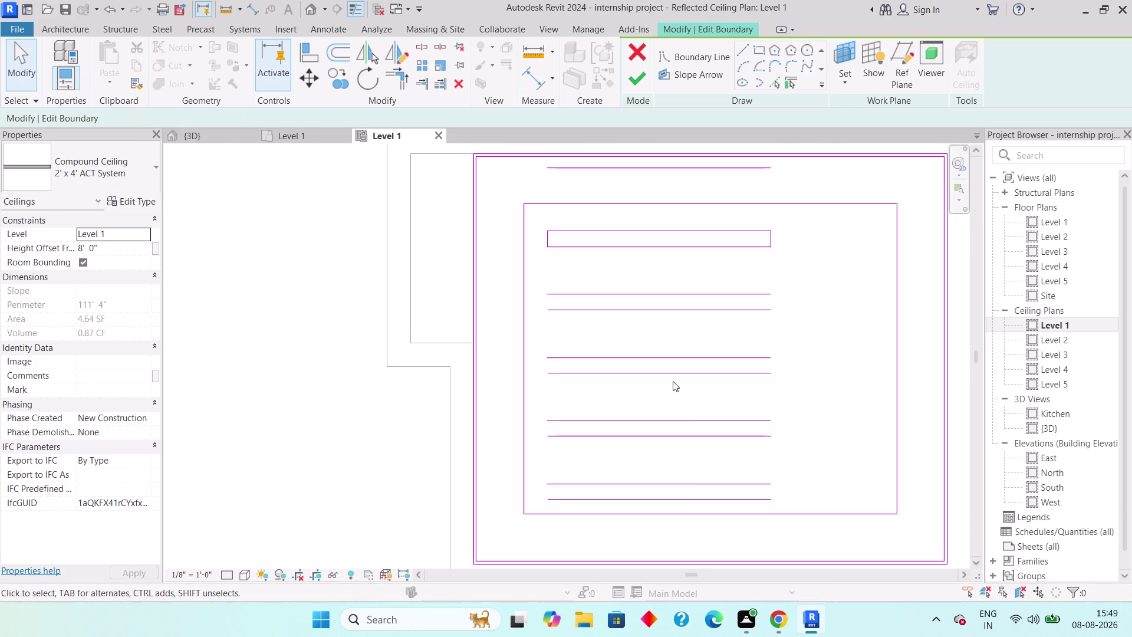
middle_drag(672, 381, 670, 416)
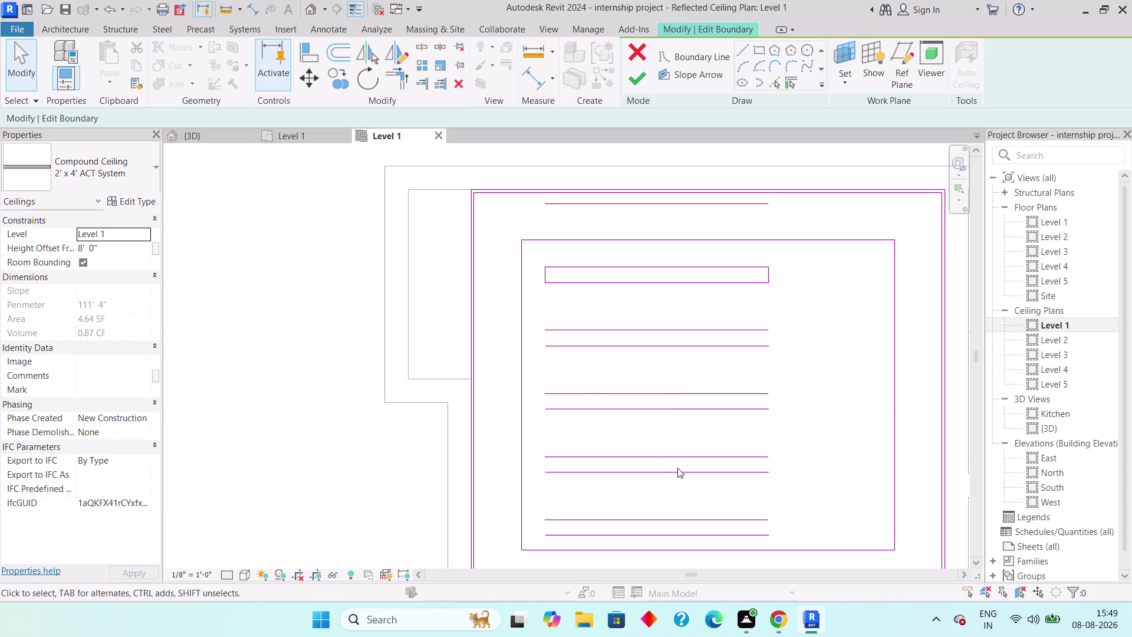
scroll(up, 3)
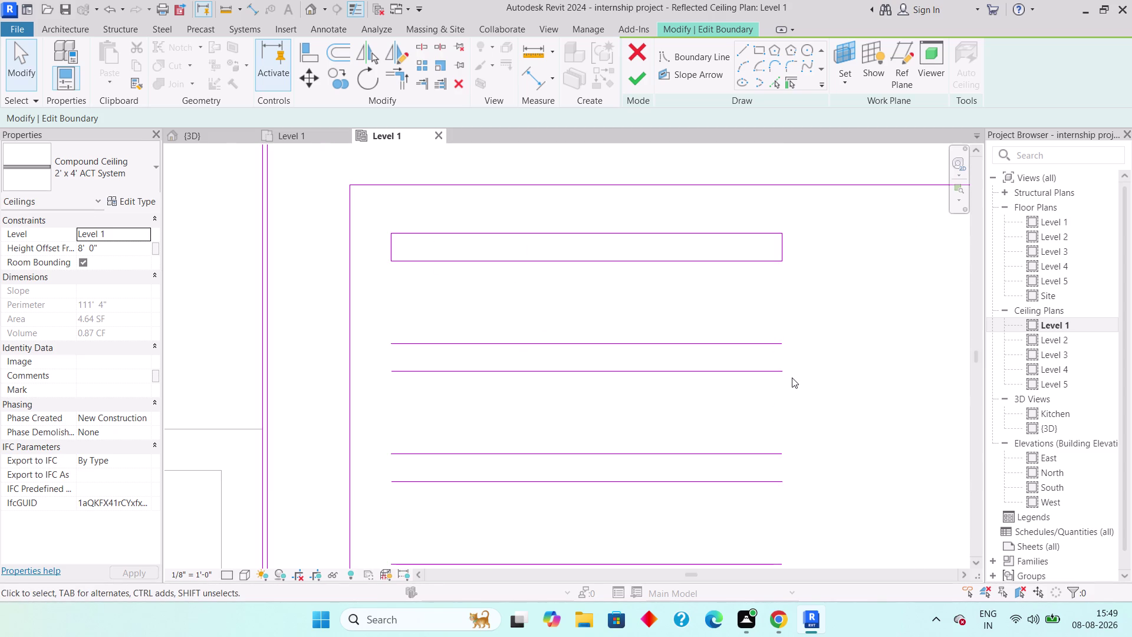
Draw short boundary lines closing the left and right ends of the lower line pairs.
click(745, 53)
click(778, 347)
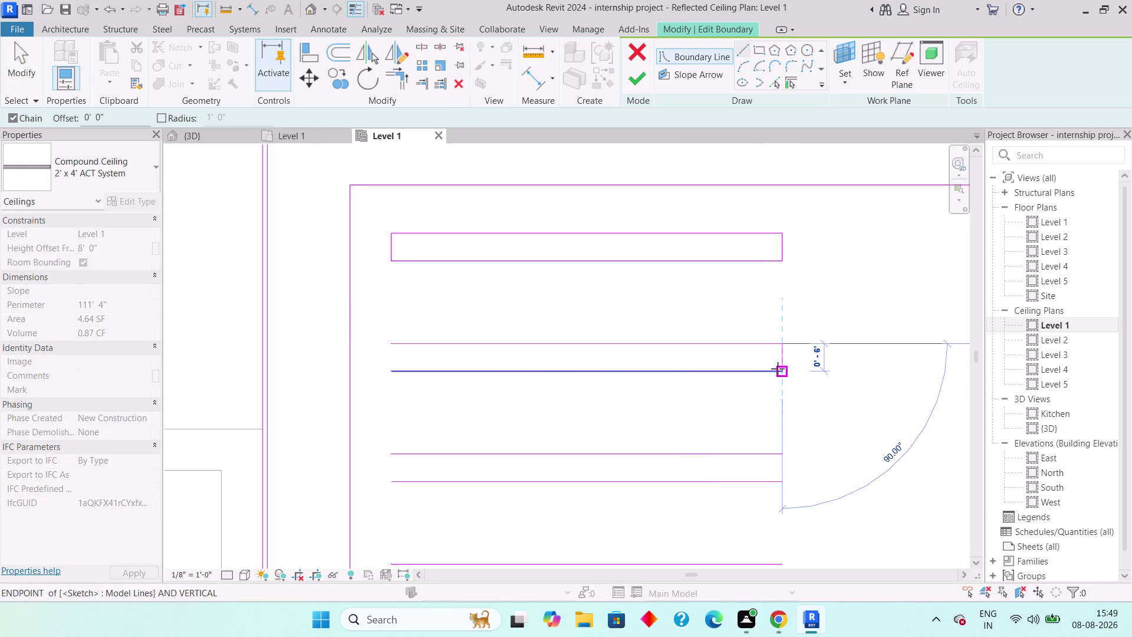
click(777, 370)
key(Escape)
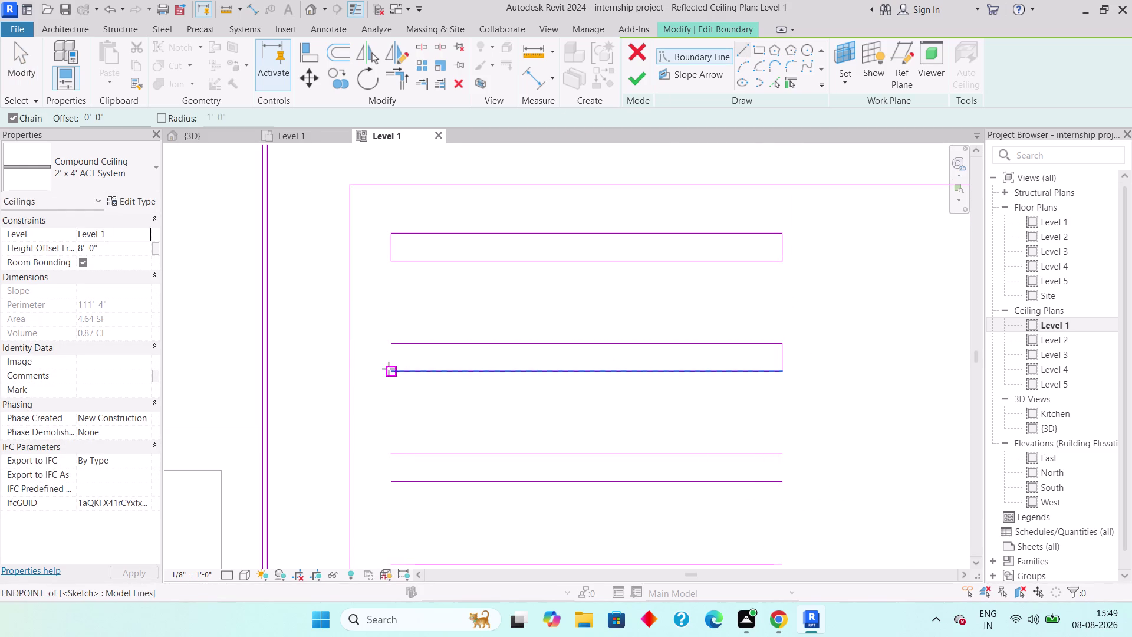
click(389, 368)
click(392, 346)
key(Escape)
middle_drag(422, 415, 455, 269)
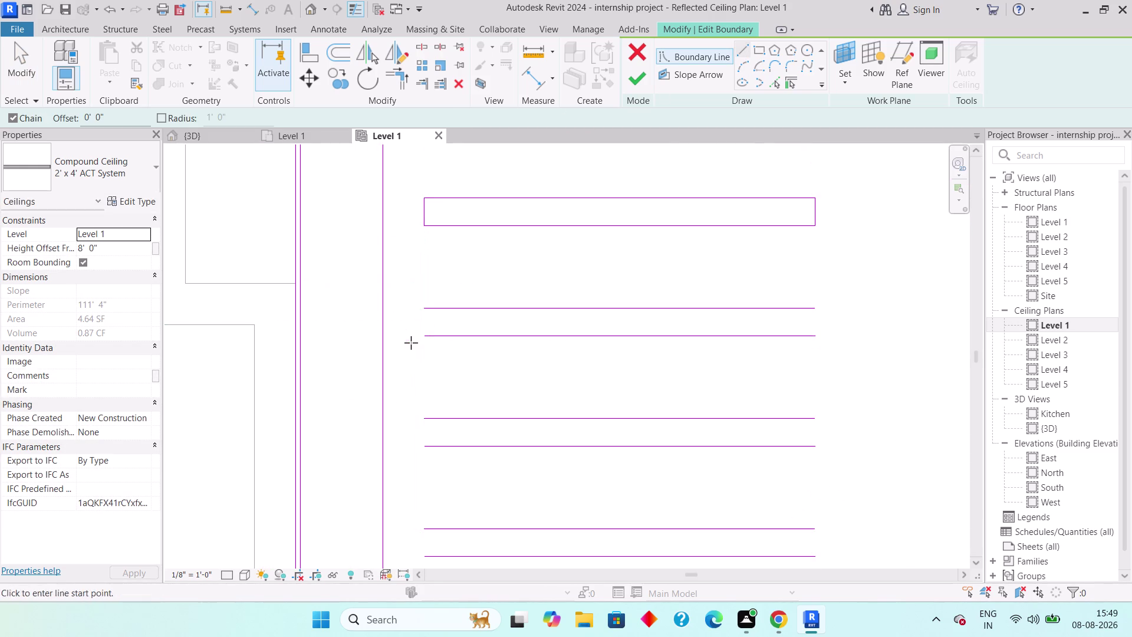
click(423, 338)
click(429, 307)
key(Escape)
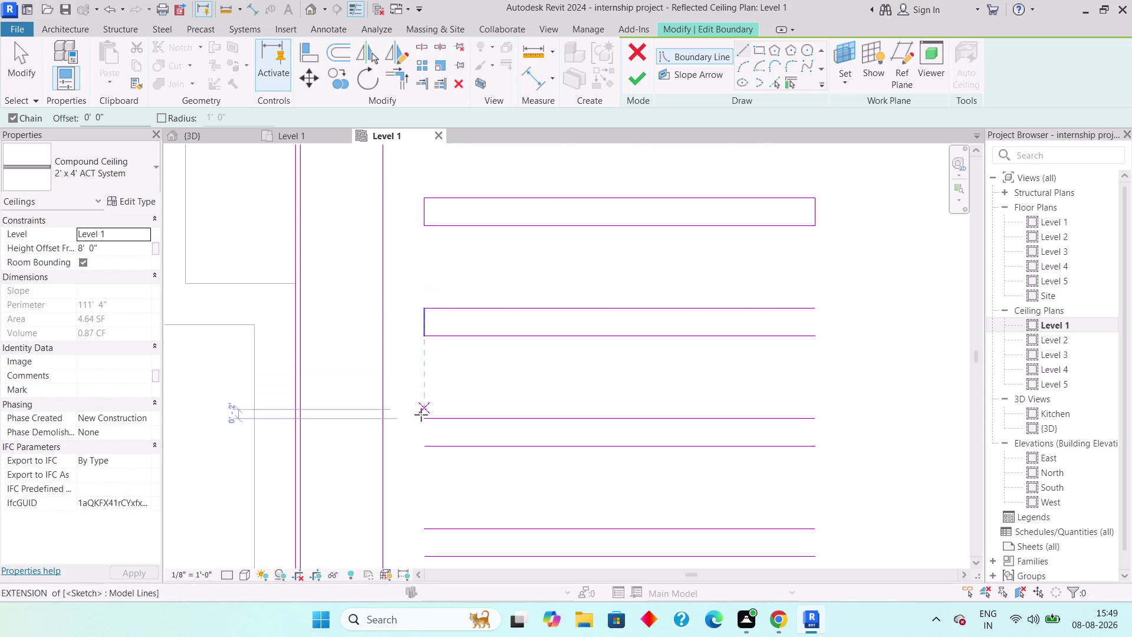
click(424, 450)
click(428, 420)
key(Escape)
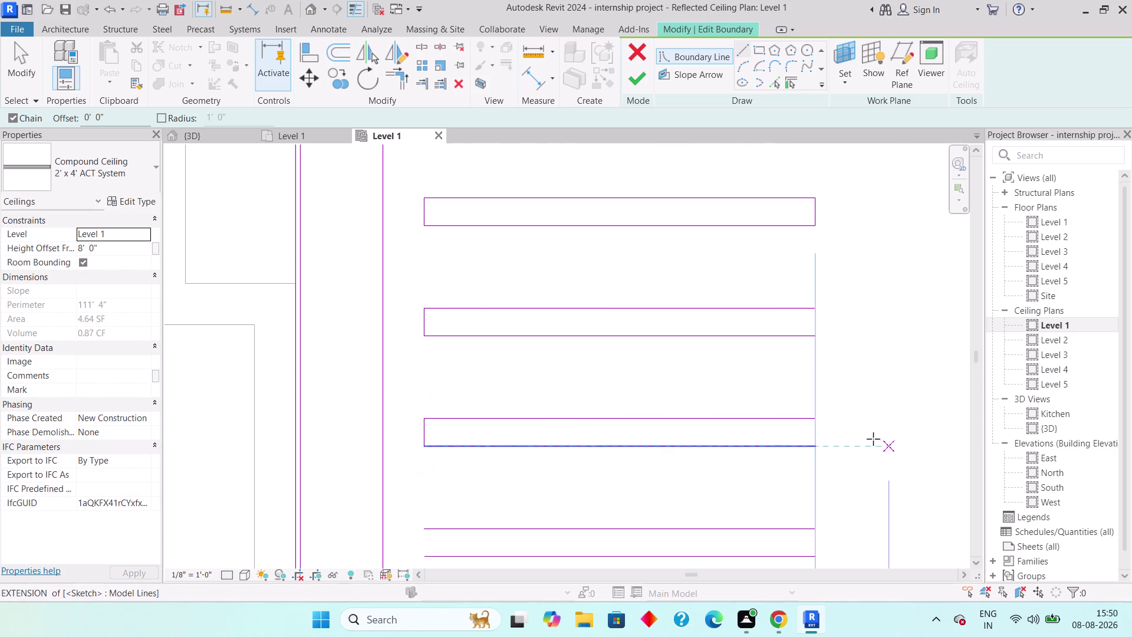
click(817, 445)
click(814, 419)
key(Escape)
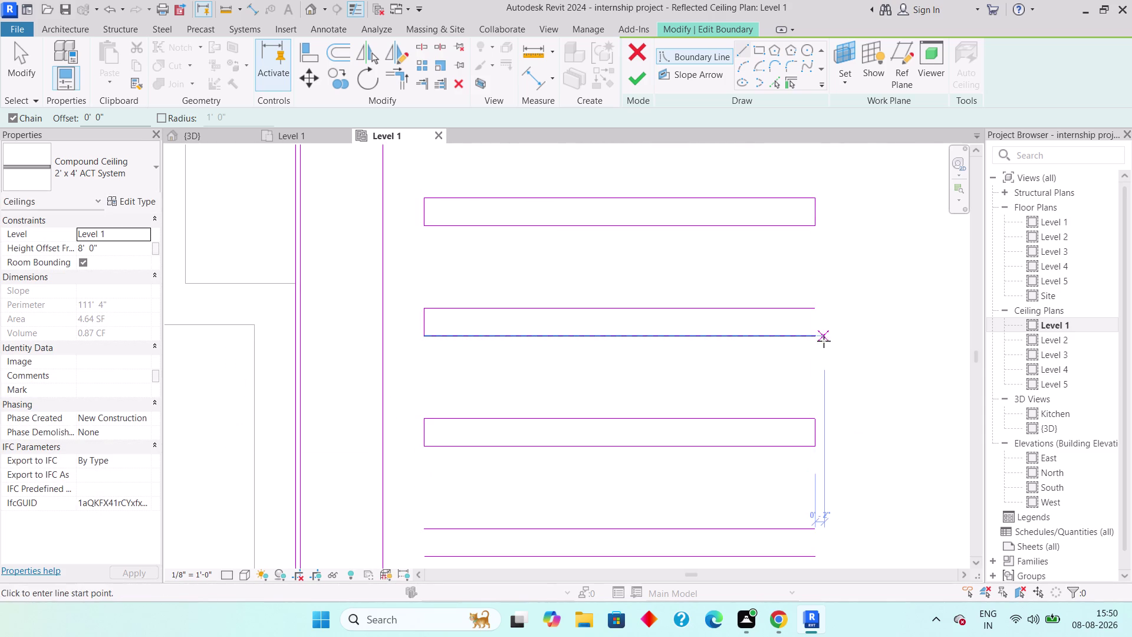
click(815, 336)
click(813, 310)
key(Escape)
Close both ends of the top line pair, completing five narrow rectangles.
middle_drag(816, 475, 796, 392)
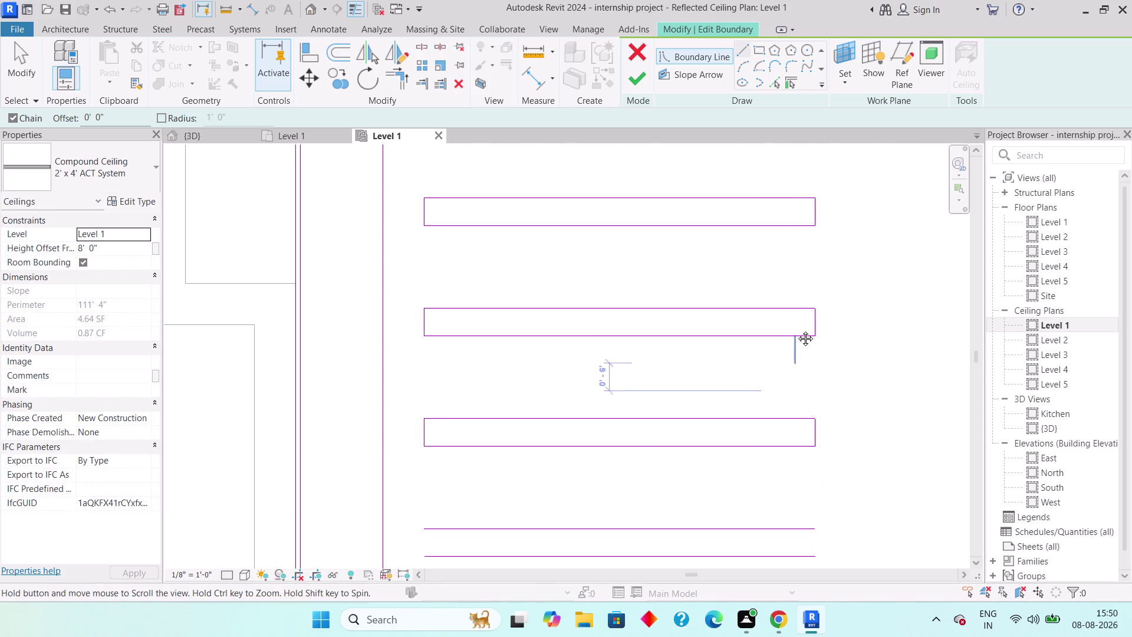
middle_drag(797, 392, 797, 264)
scroll(down, 3)
click(794, 337)
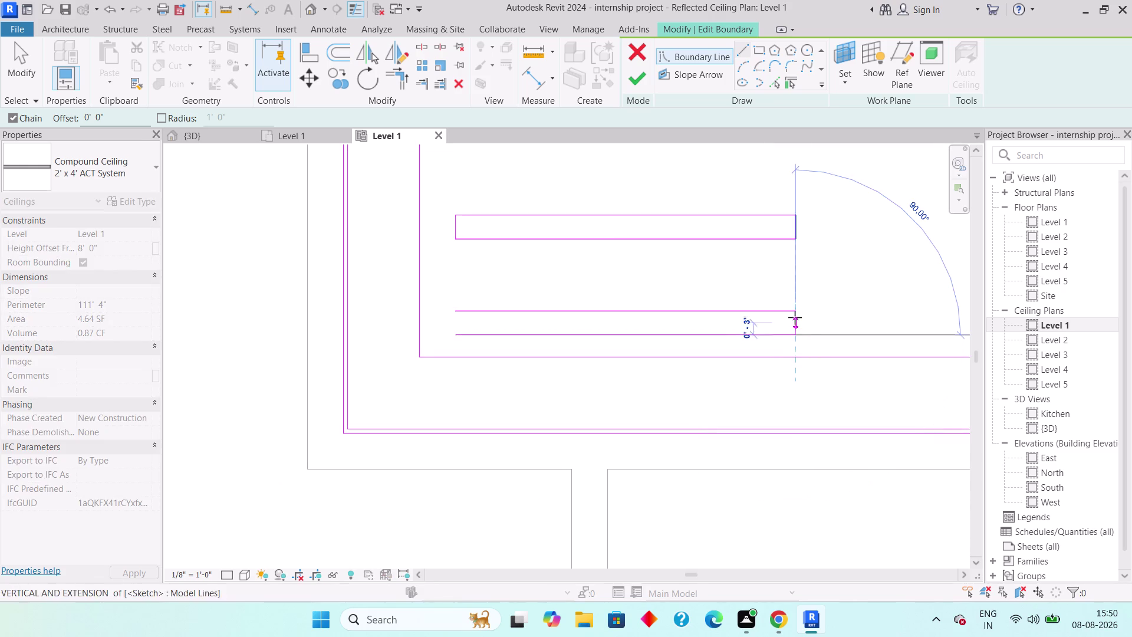
click(795, 314)
key(Escape)
click(457, 337)
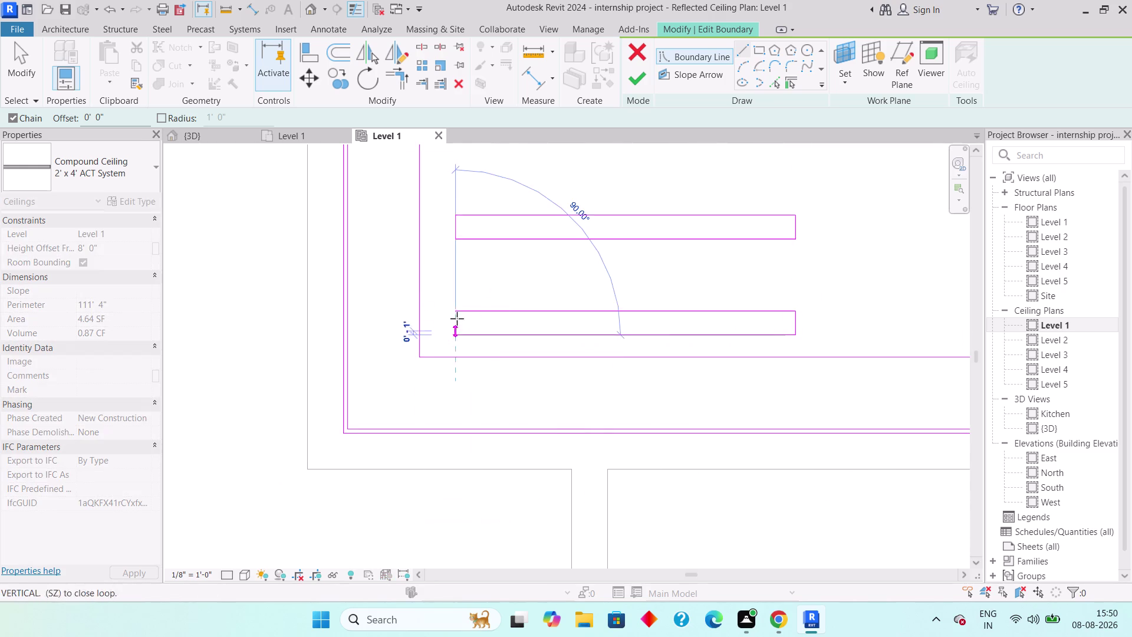
click(457, 313)
key(Escape)
scroll(down, 3)
middle_drag(681, 286, 511, 430)
scroll(down, 3)
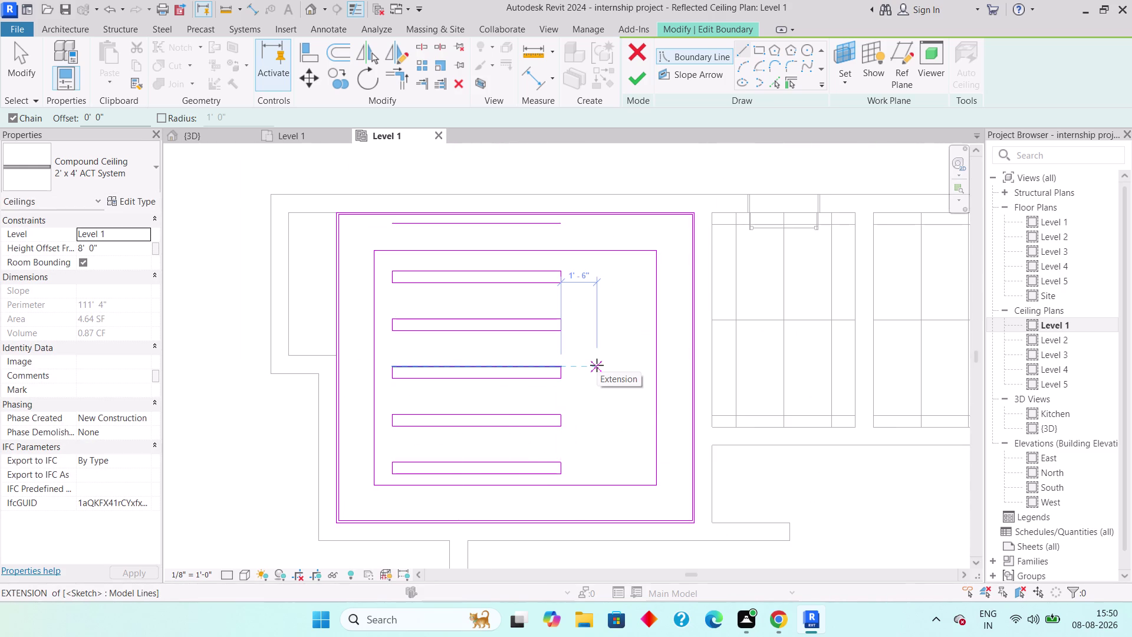
click(754, 49)
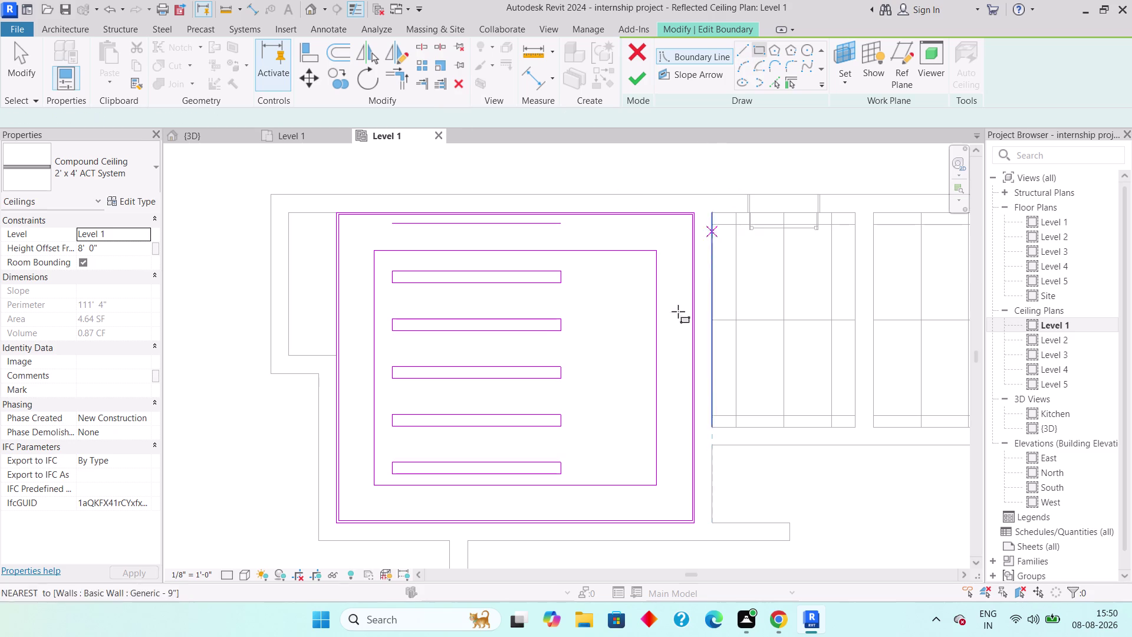
Discard a tall rectangle and draw the upper small rectangular opening right of the slots.
click(596, 271)
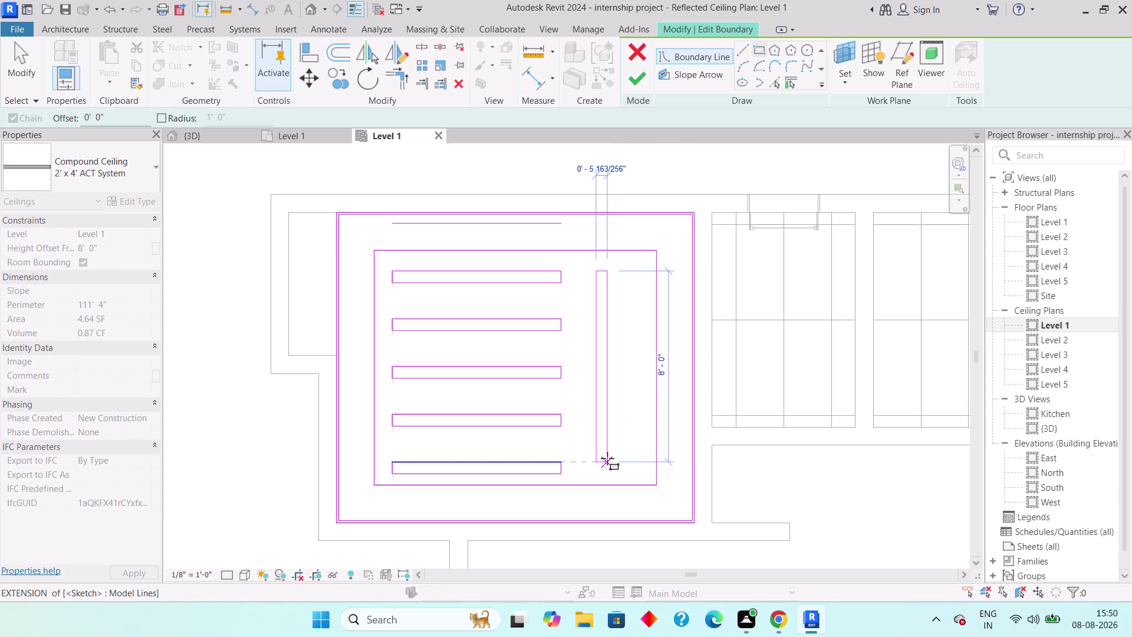
key(Escape)
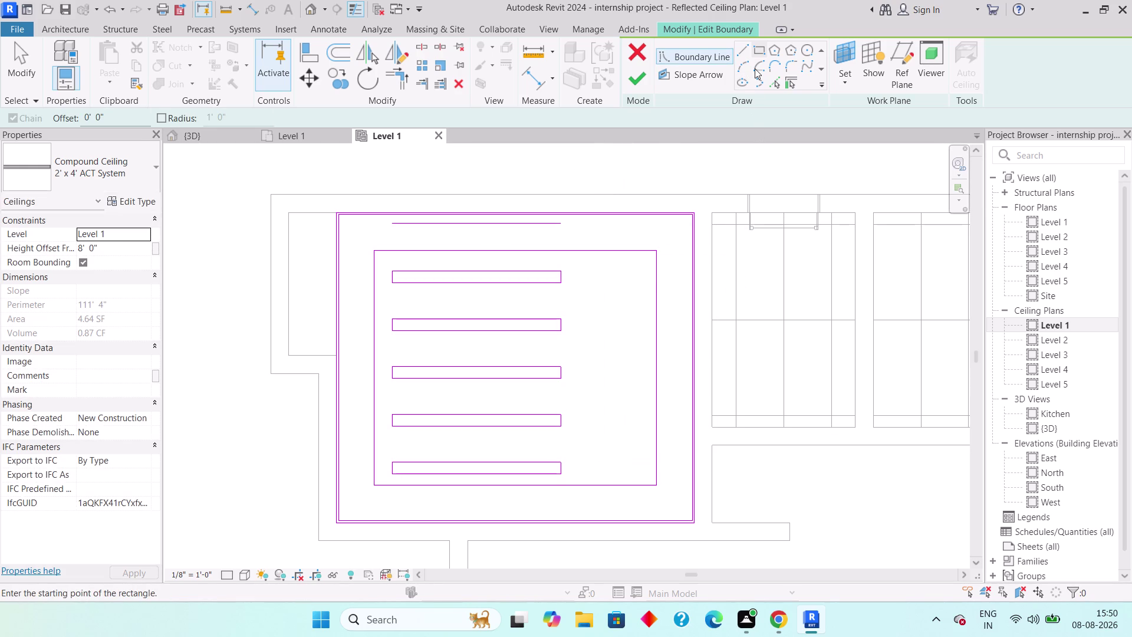
click(757, 47)
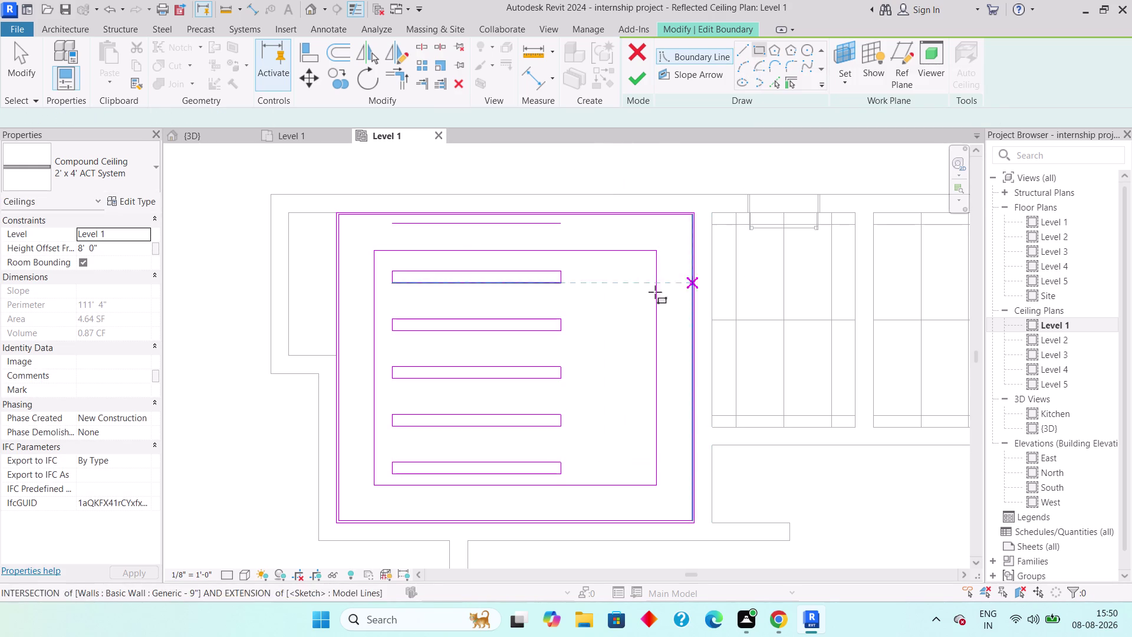
click(585, 295)
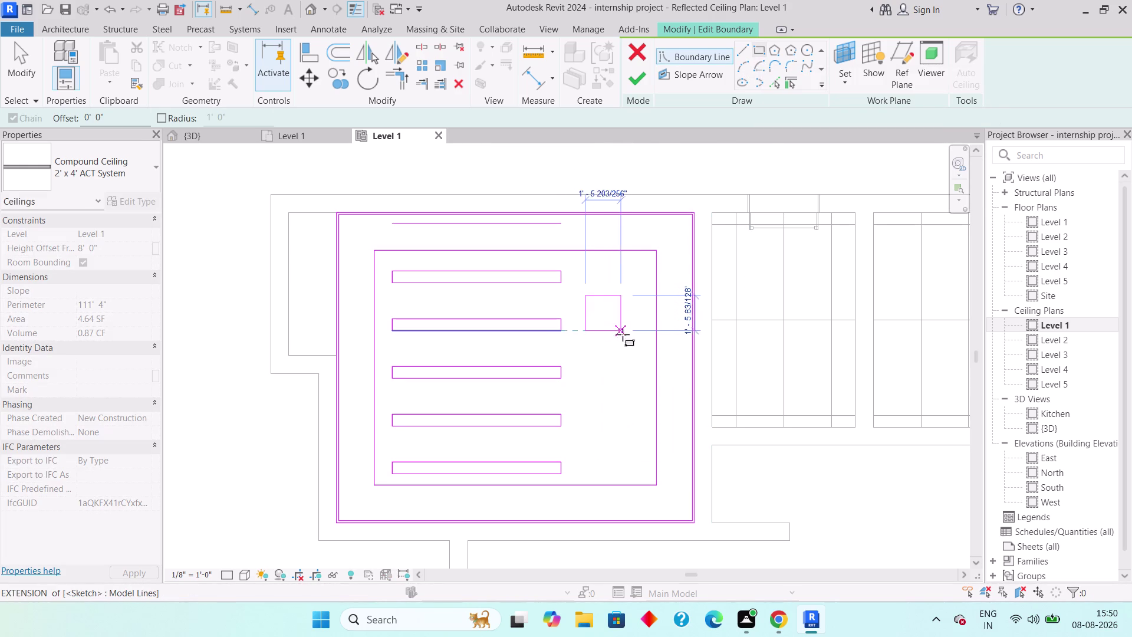
click(637, 334)
key(Escape)
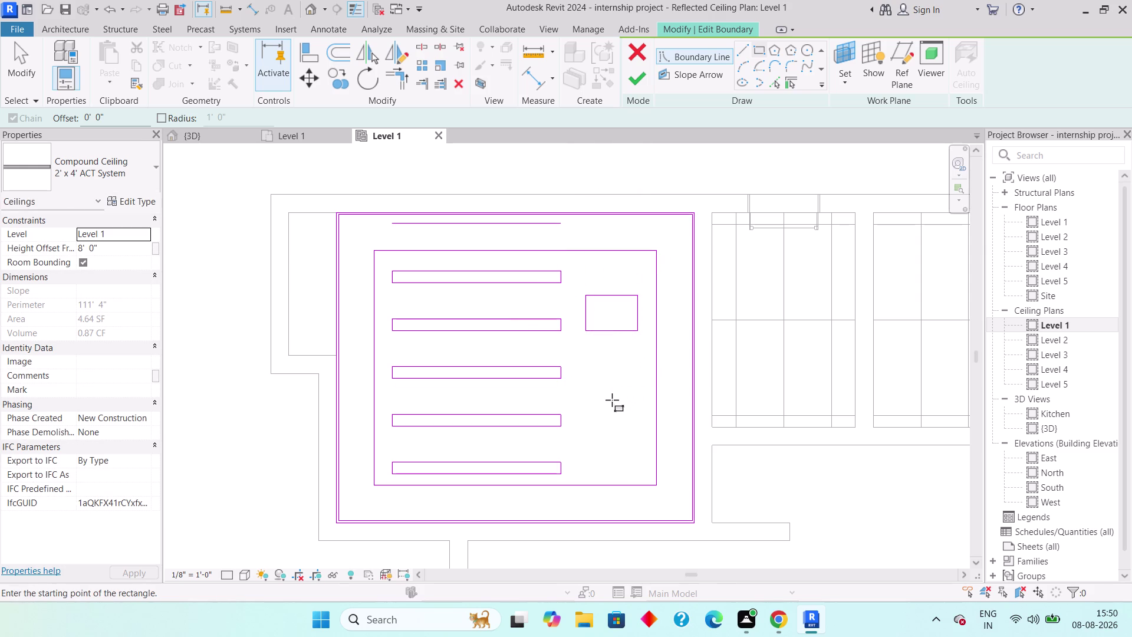
Draw the lower small rectangular opening and try finishing the ceiling sketch.
click(588, 399)
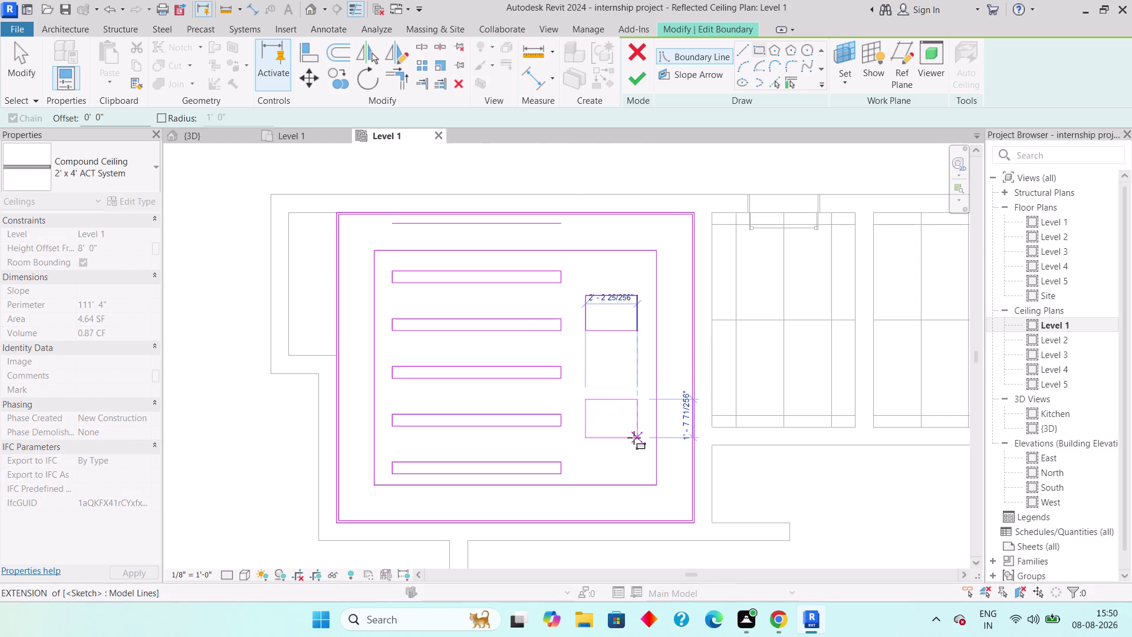
click(634, 438)
key(Escape)
key(Escape)
key(Escape)
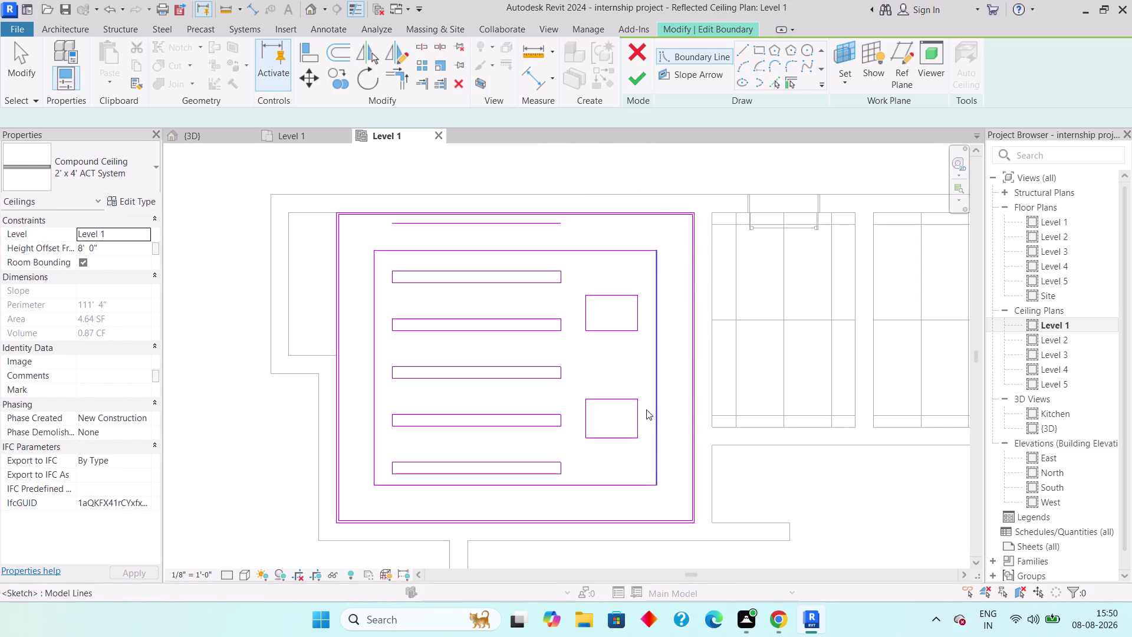
click(631, 90)
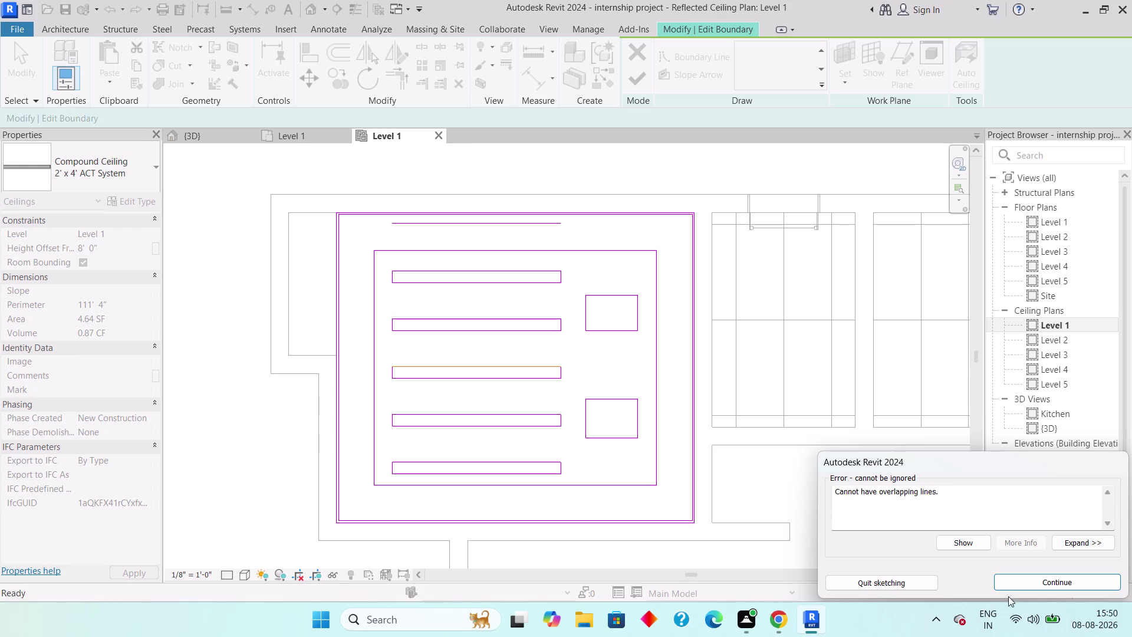
Dismiss the overlap error, delete the duplicate line on the middle slot, and retry finishing.
click(1037, 583)
key(Escape)
click(484, 369)
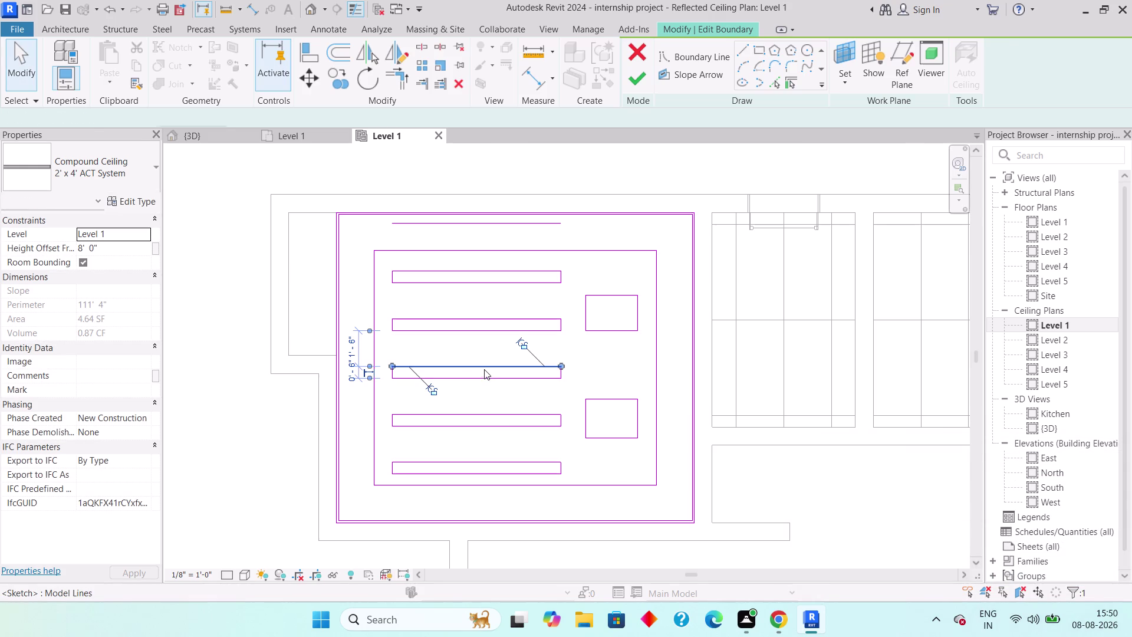
key(Delete)
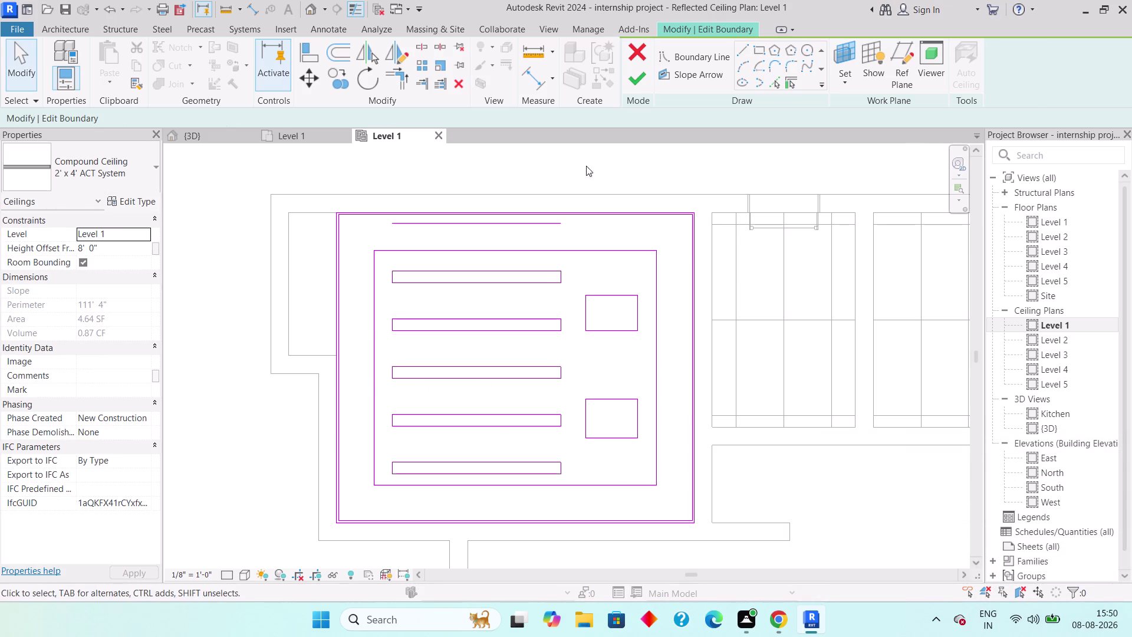
click(641, 83)
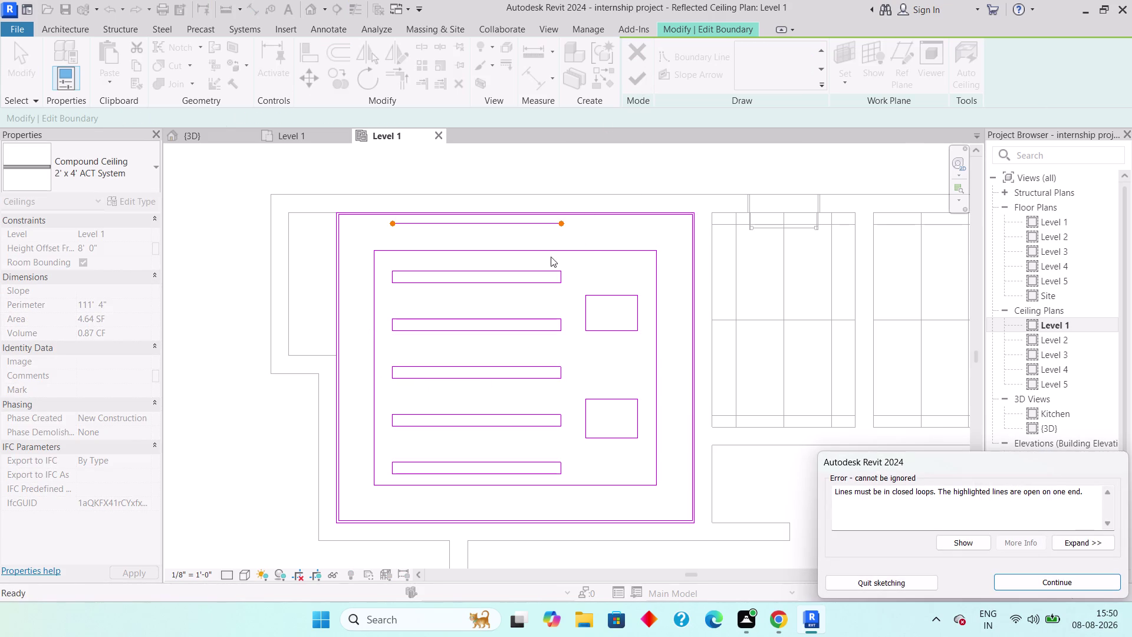
Delete the open-ended top line and finish the slotted ceiling sketch.
key(Escape)
key(Escape)
click(522, 224)
key(Delete)
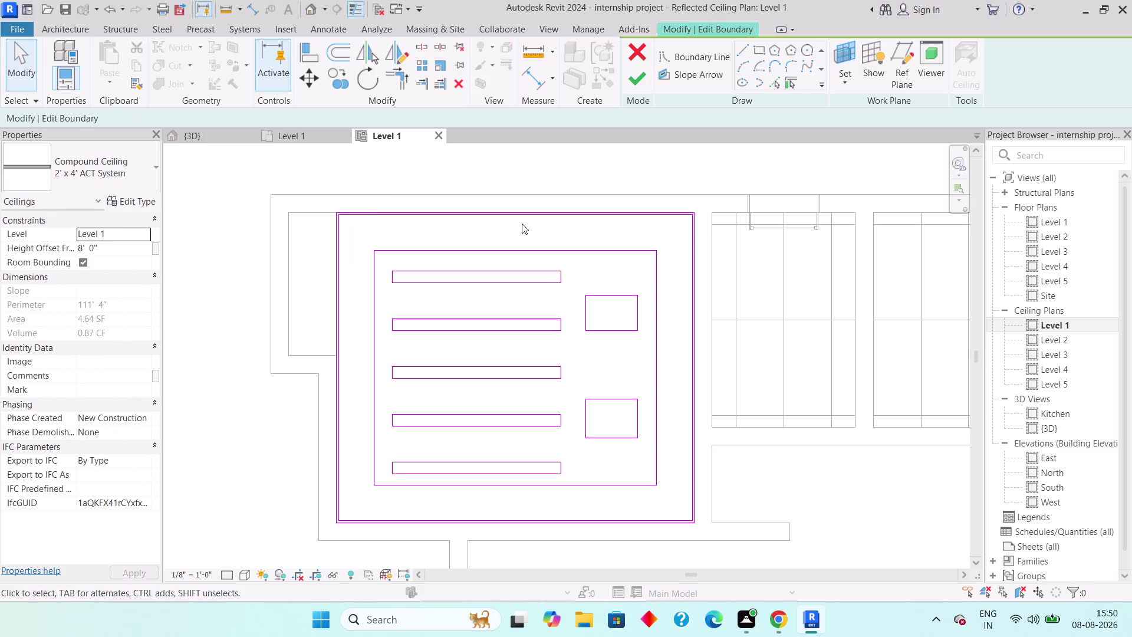
click(639, 80)
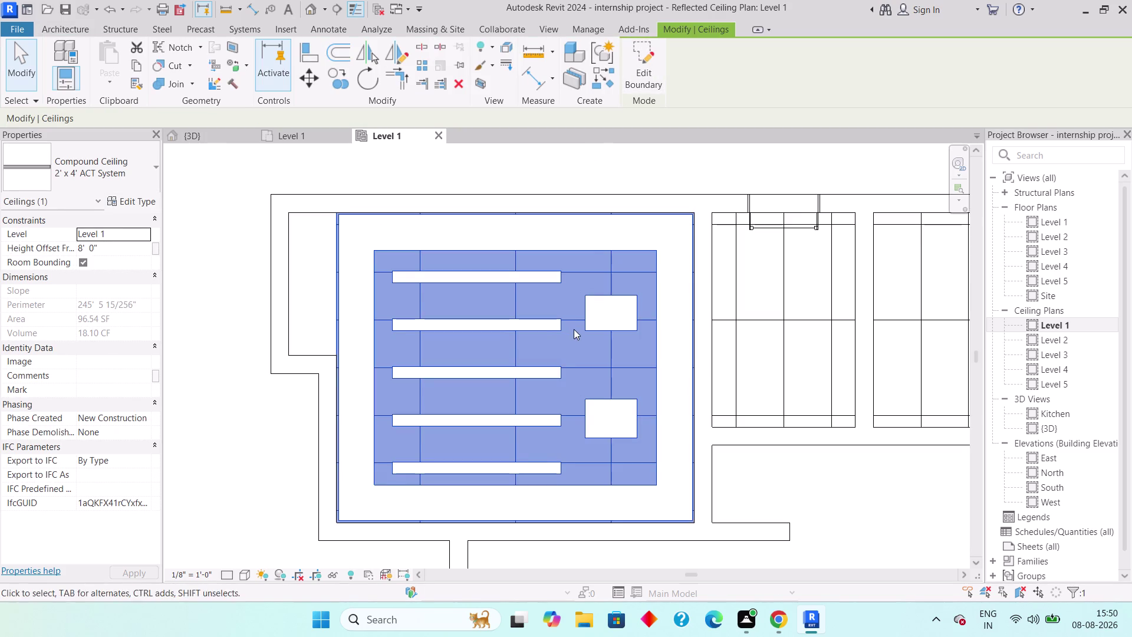
click(227, 136)
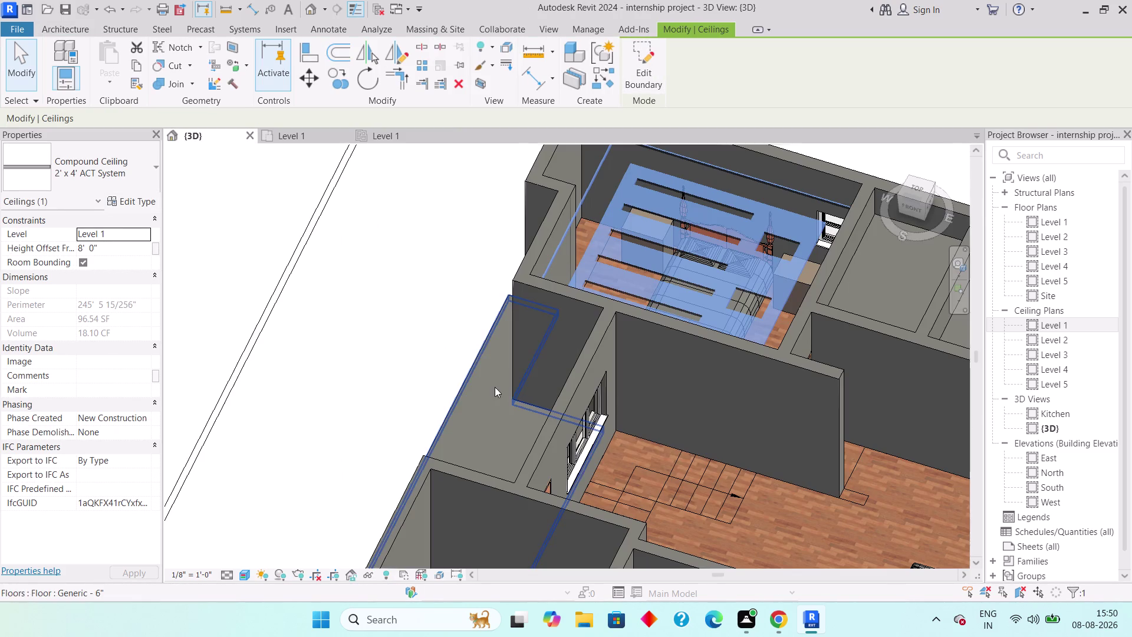
middle_drag(699, 435, 680, 470)
key(Escape)
scroll(up, 3)
scroll(down, 3)
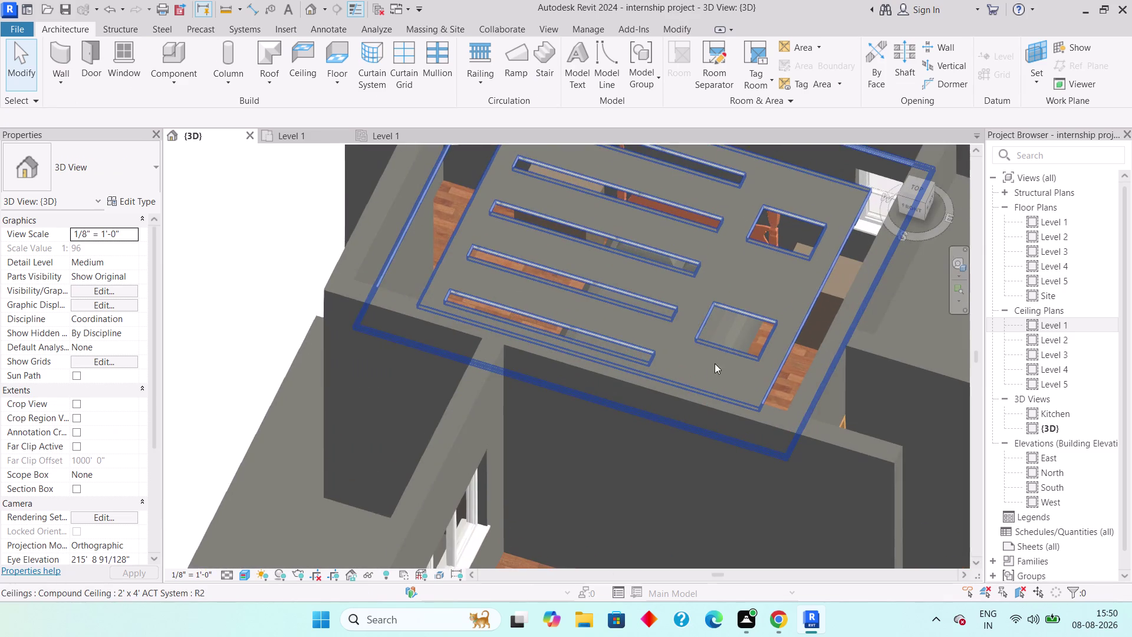
scroll(down, 3)
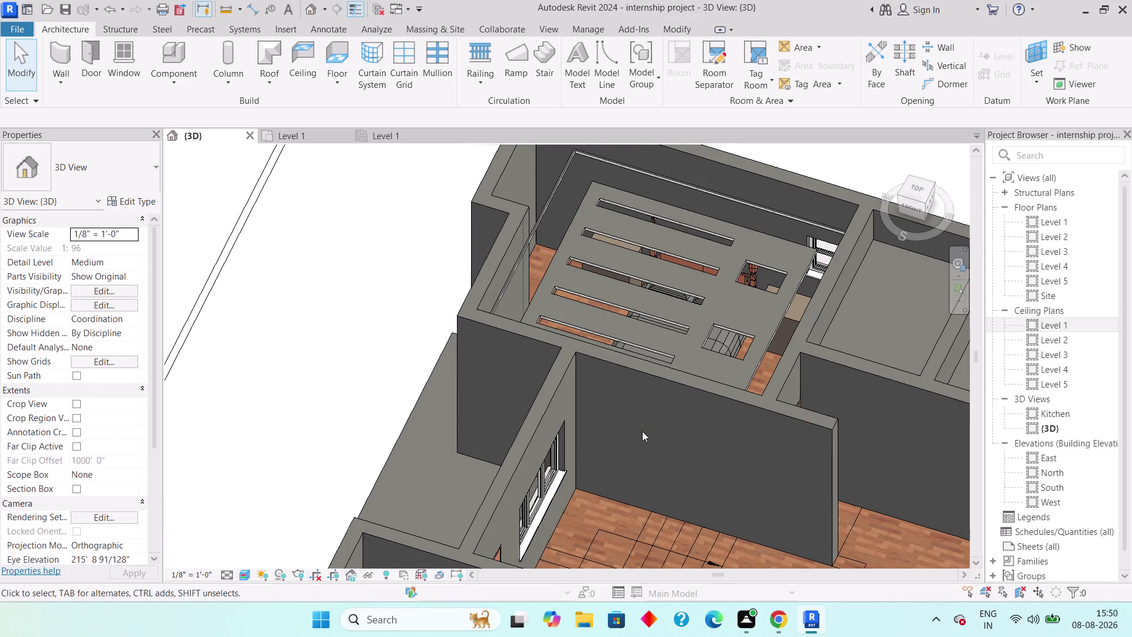
click(409, 135)
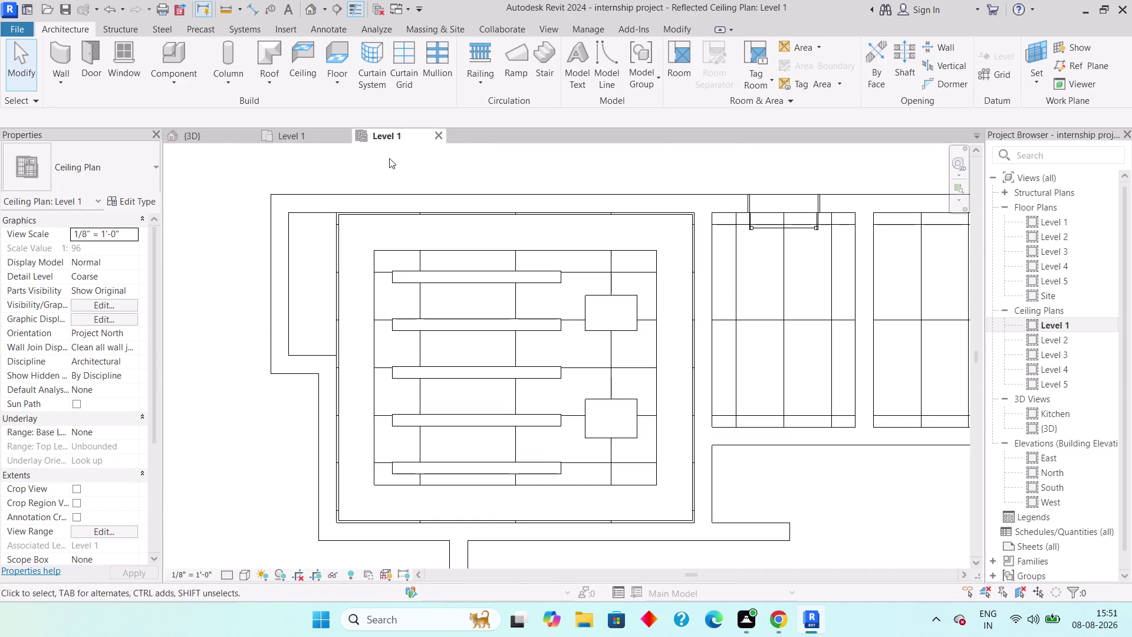
Start a new ceiling in Sketch Ceiling mode, then stop drawing boundary lines.
scroll(down, 3)
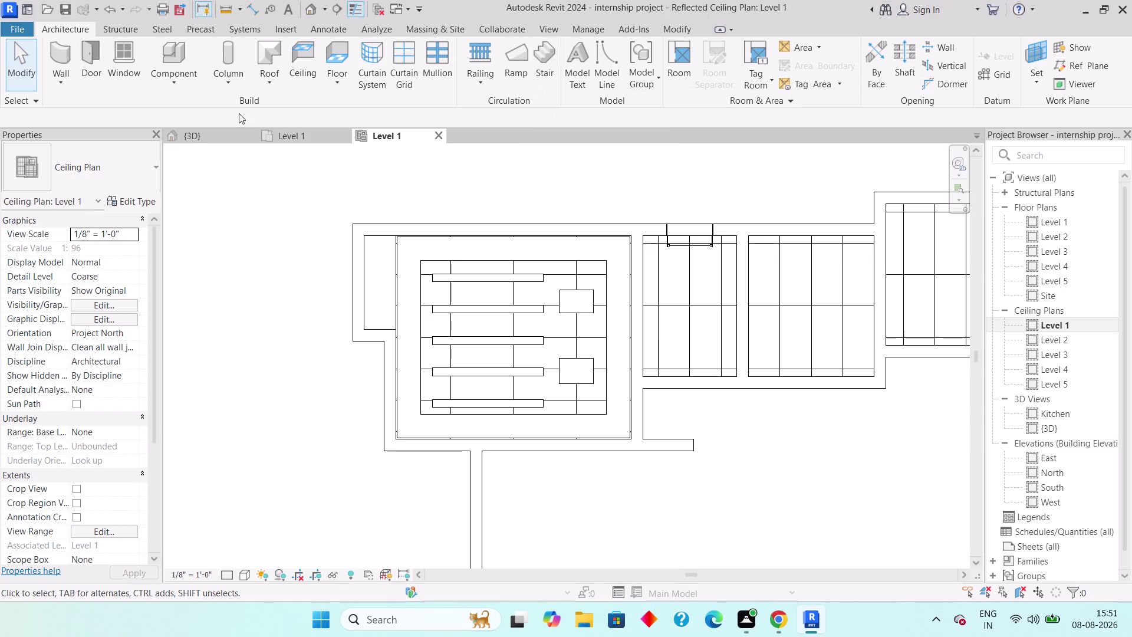
click(306, 82)
click(685, 67)
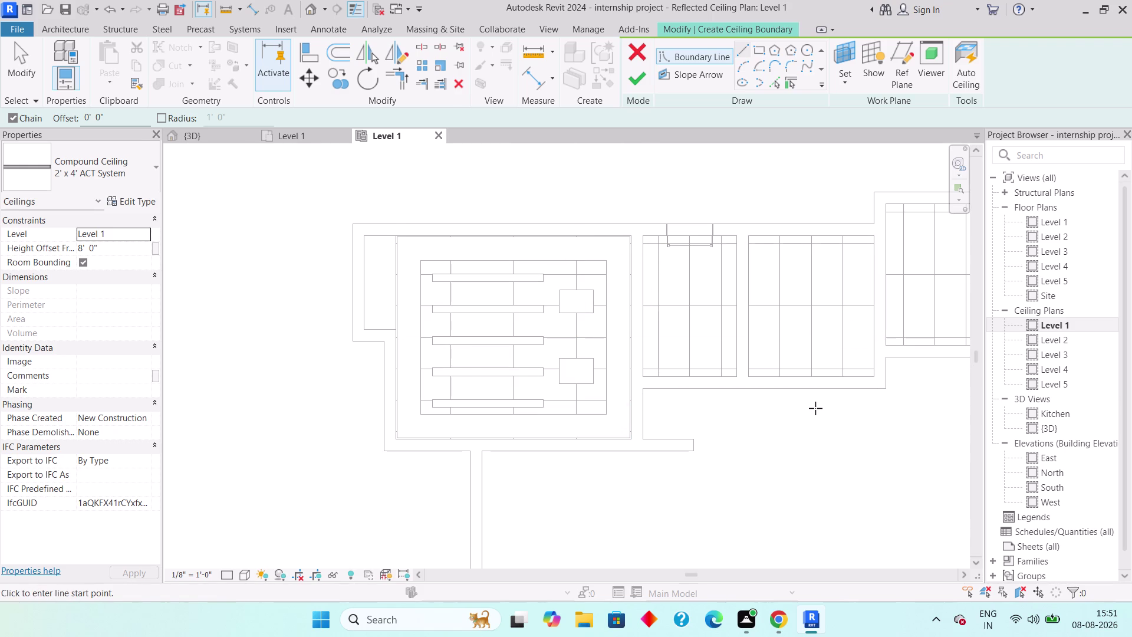
key(Escape)
key(Escape)
key(Escape)
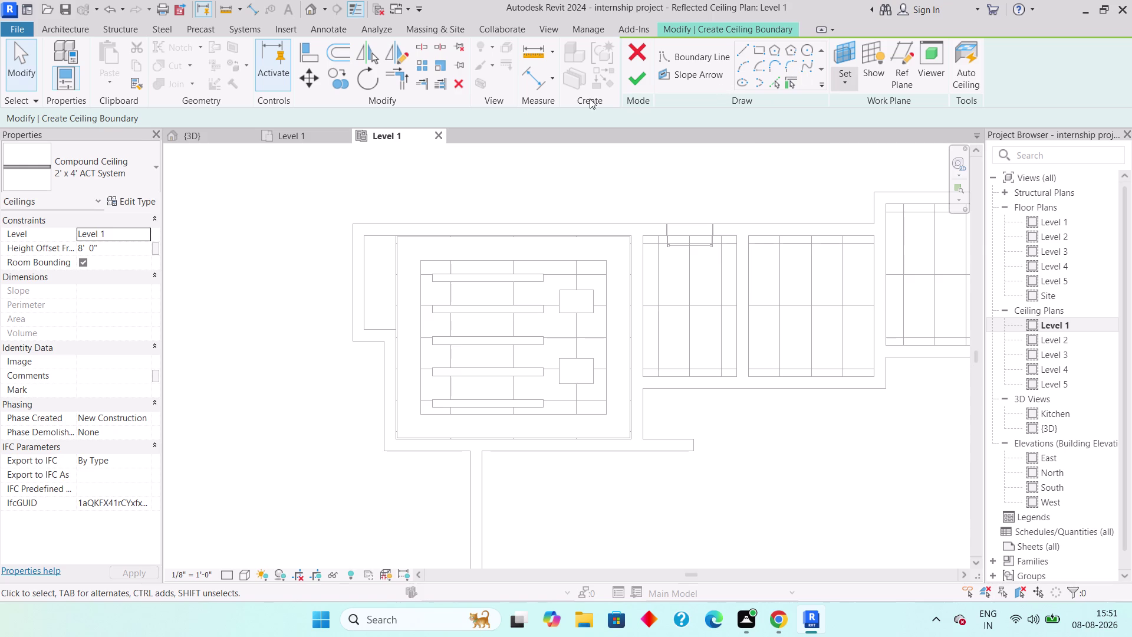
Cancel the empty ceiling sketch and restart Ceiling placement on Level 1.
click(57, 25)
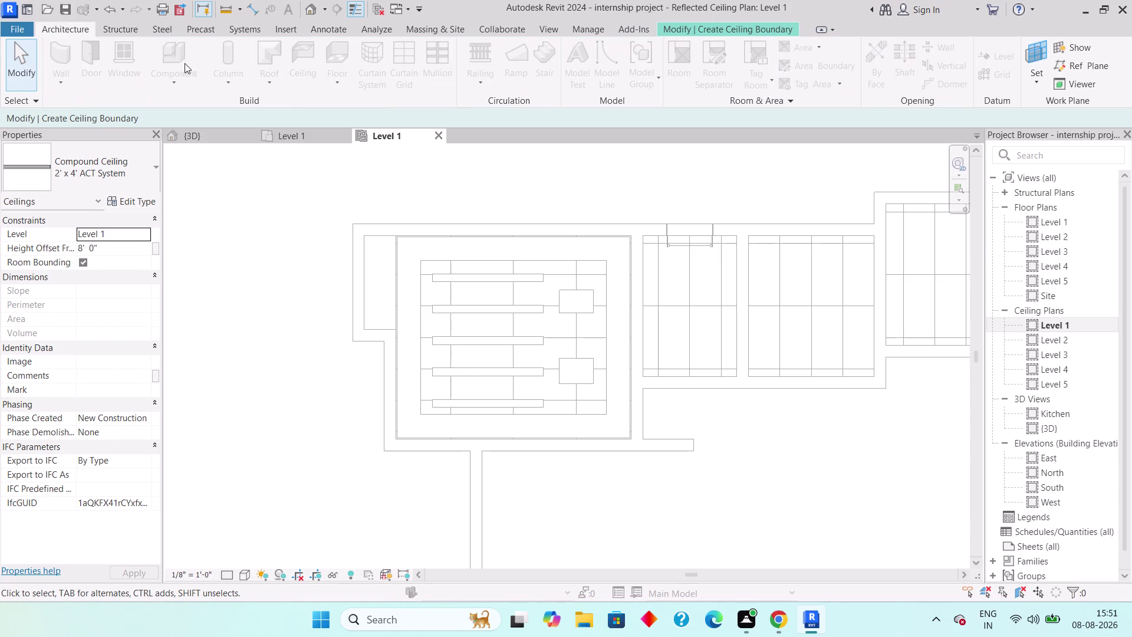
key(Escape)
key(Escape)
key(Escape)
key(Escape)
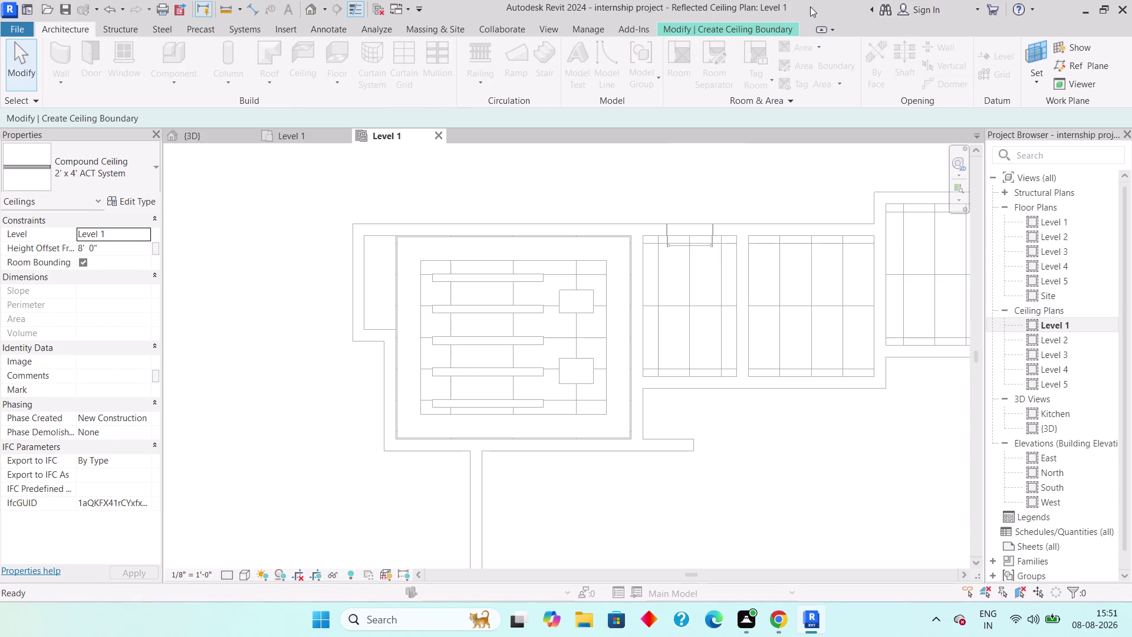
click(721, 31)
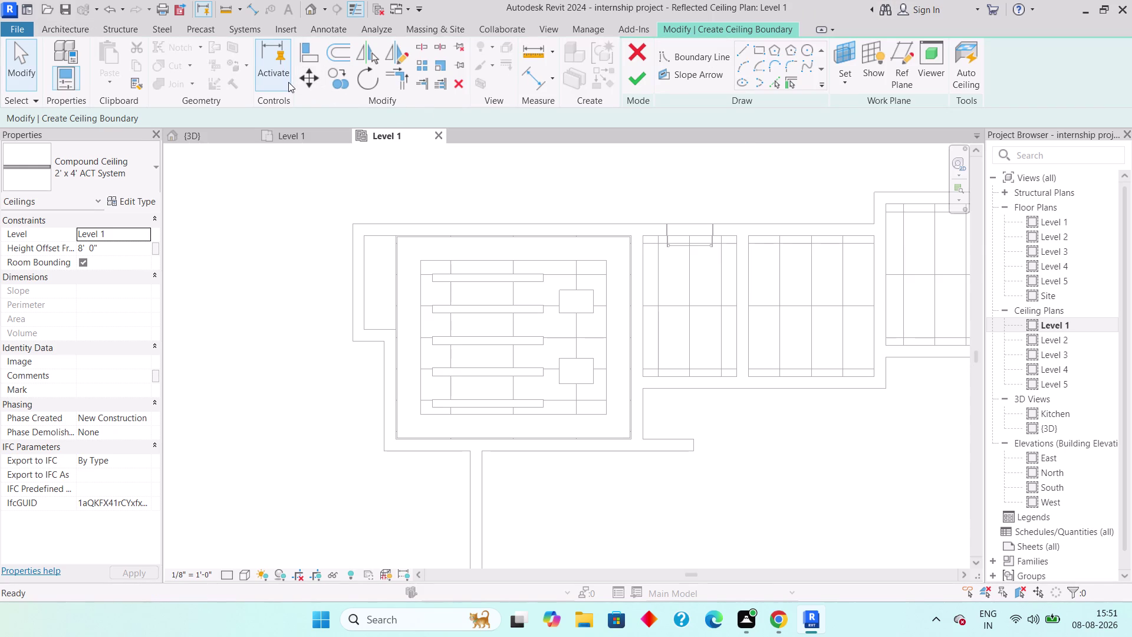
click(428, 248)
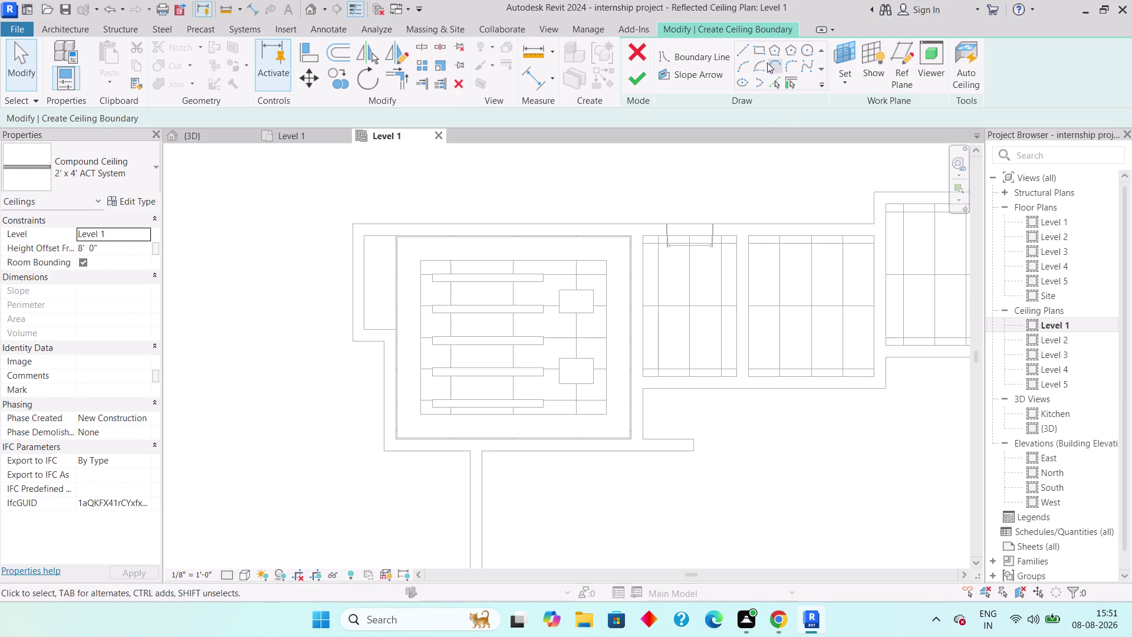
click(731, 31)
click(634, 54)
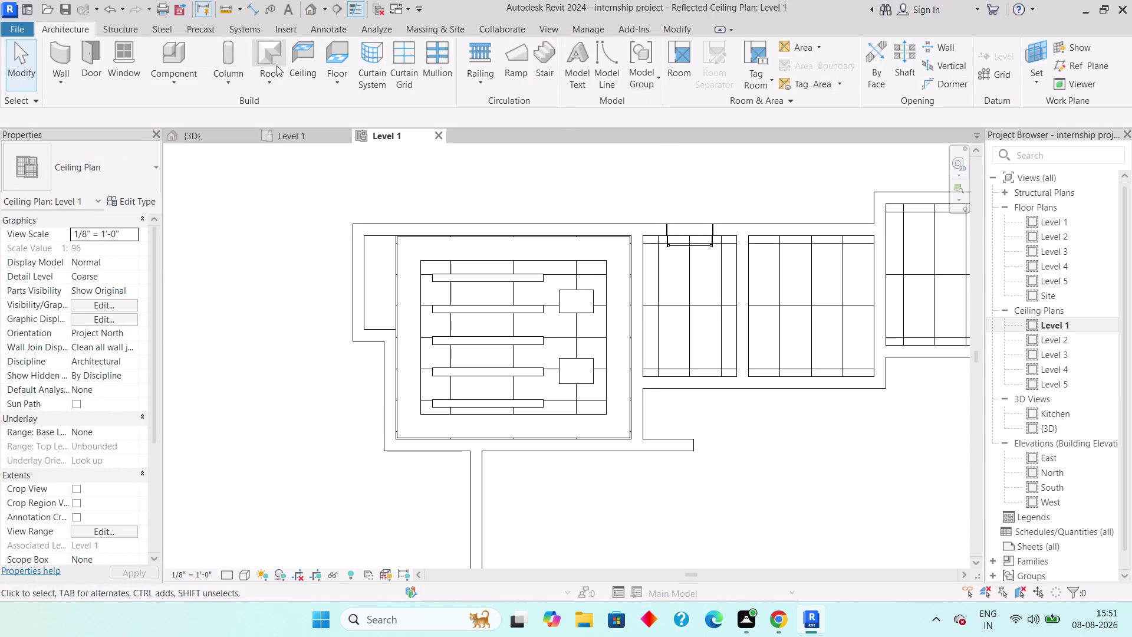
click(314, 77)
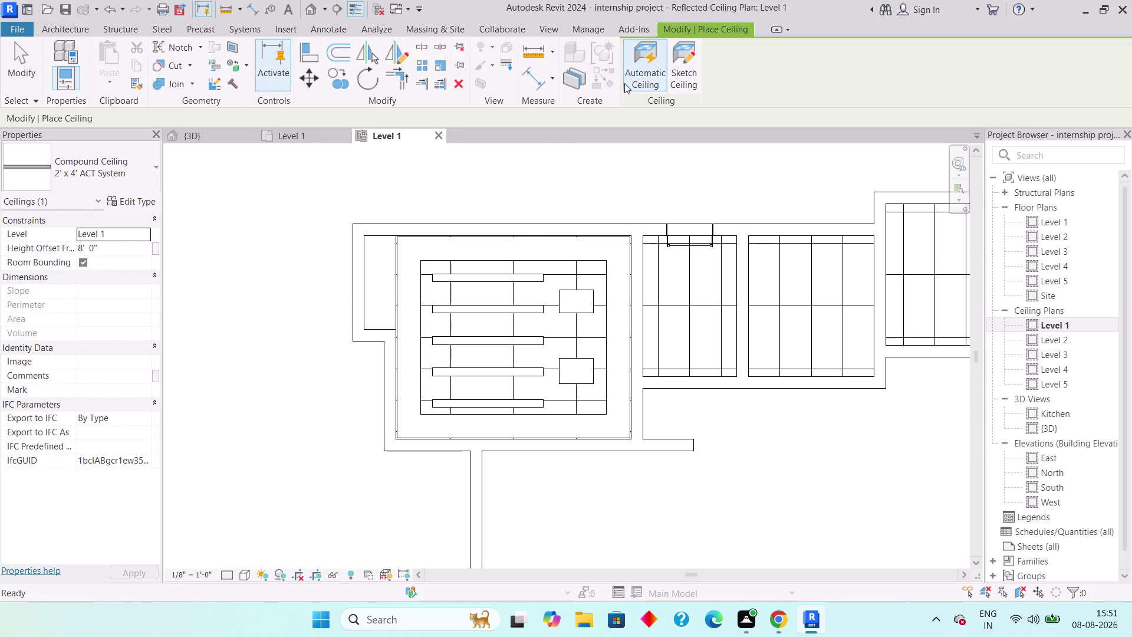
Place an ACT ceiling in the room surrounding the slotted ceiling.
click(655, 74)
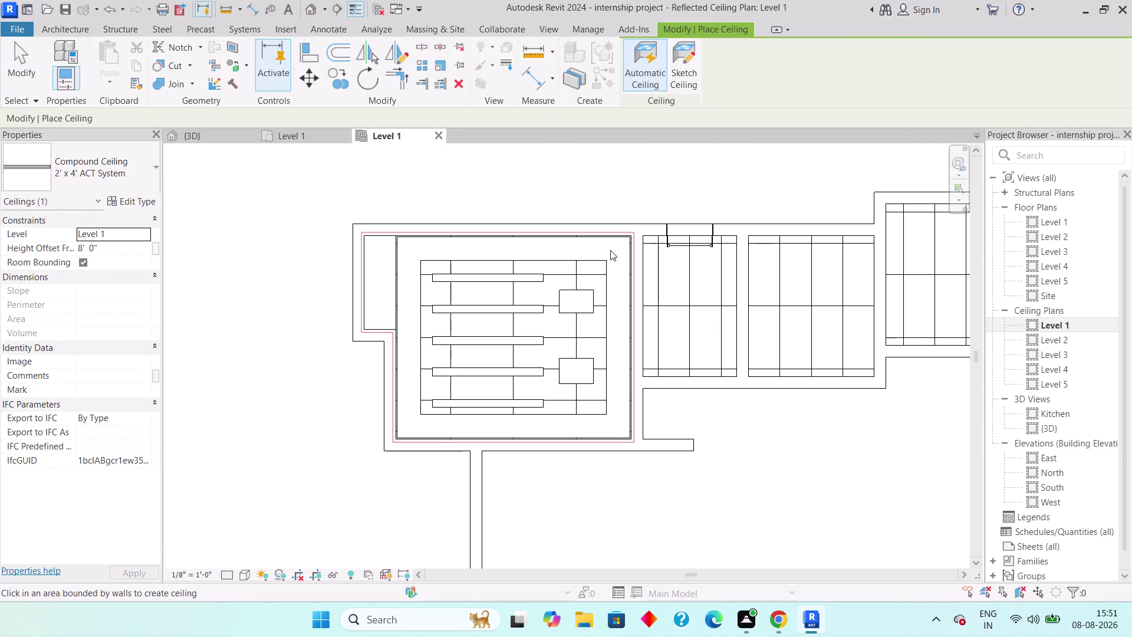
click(610, 250)
key(Escape)
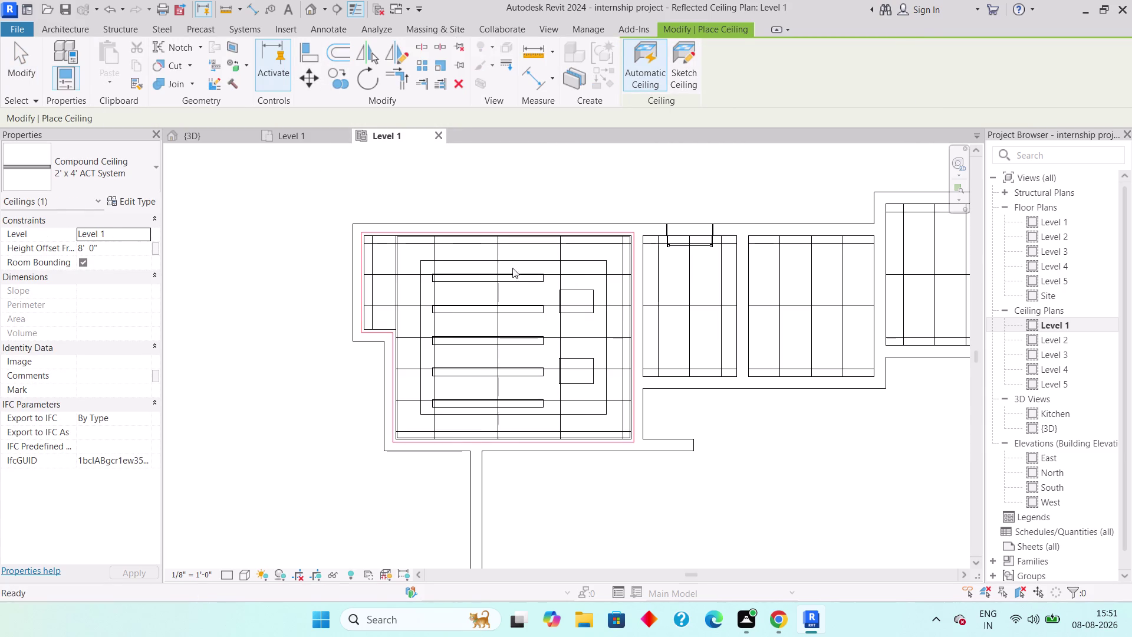
key(Escape)
In the 3D view, set the slotted inner ceiling's Height Offset From Level to 7'.
click(192, 132)
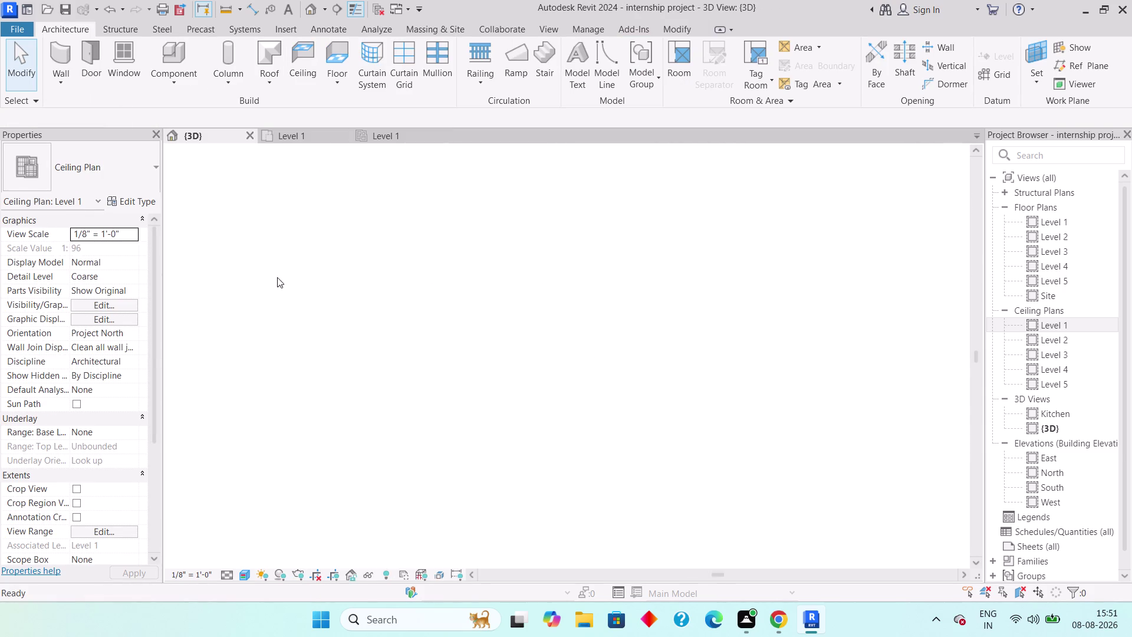
click(538, 232)
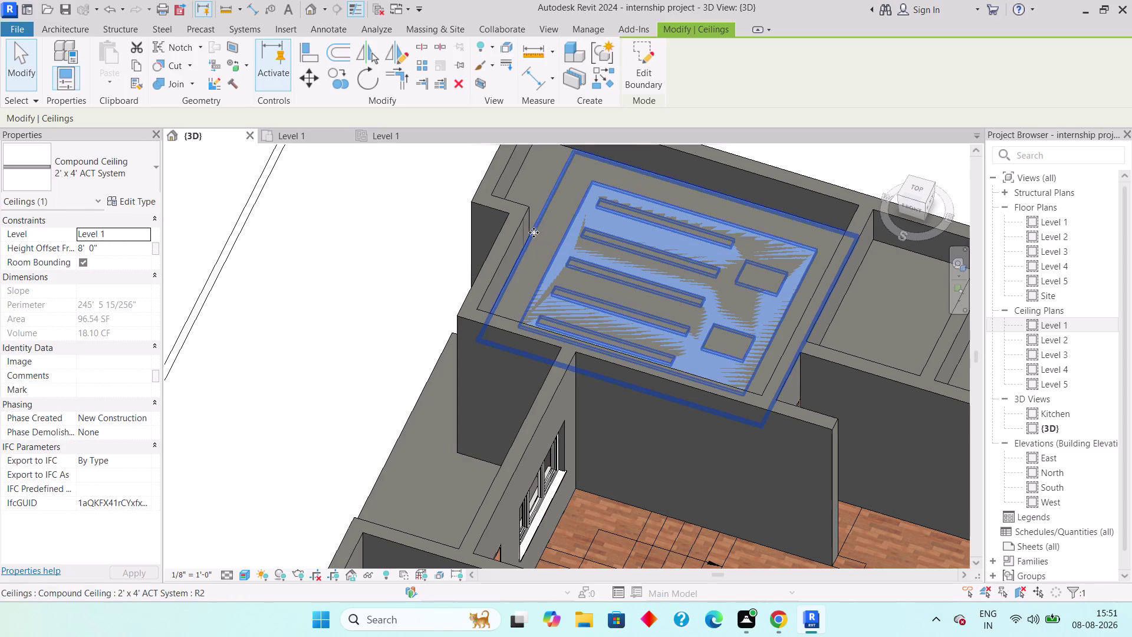
click(115, 246)
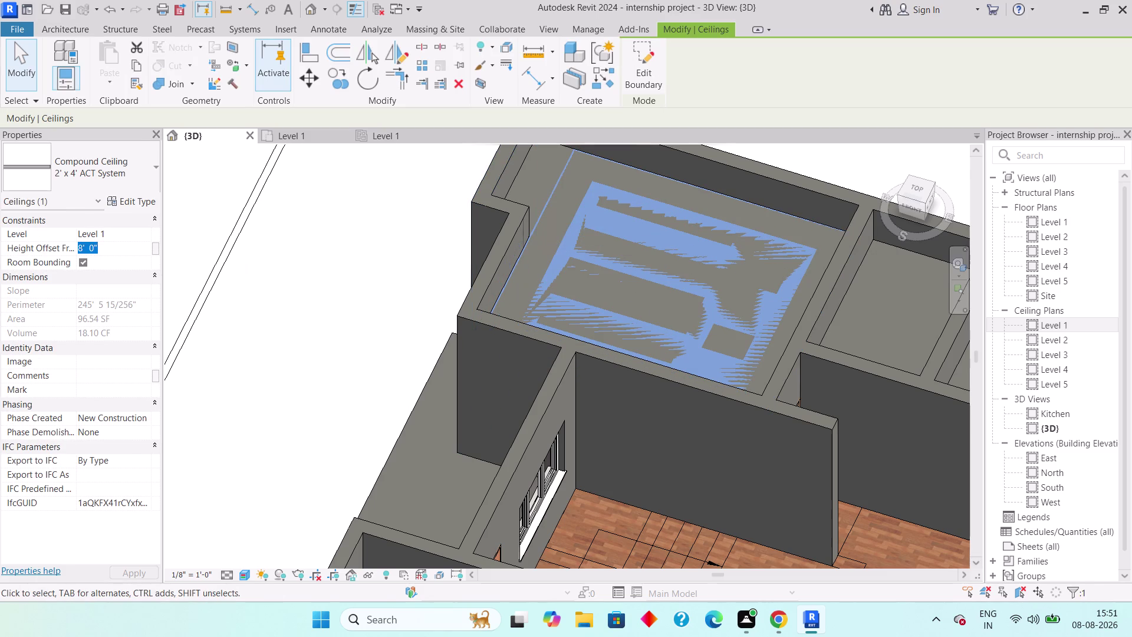
key(7)
key(apostrophe)
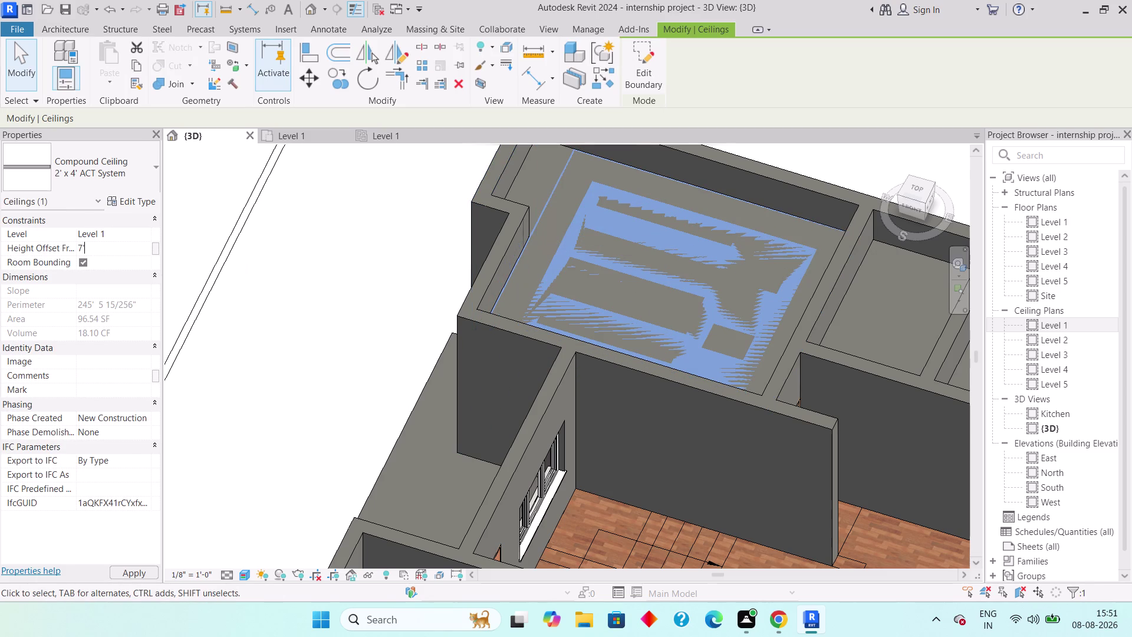
key(Return)
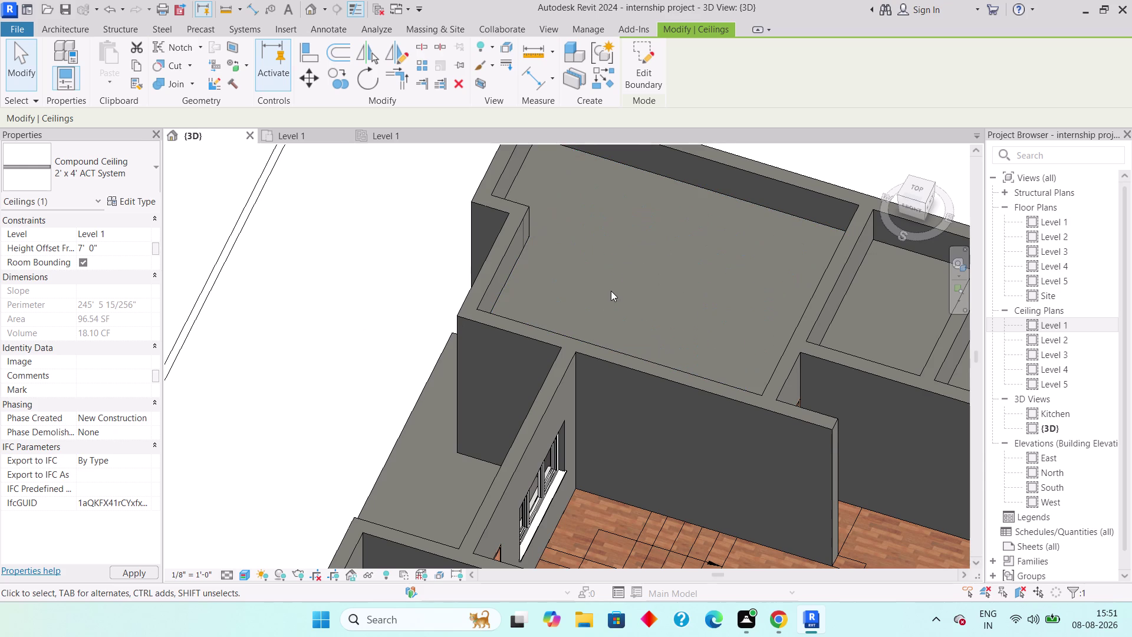
click(691, 184)
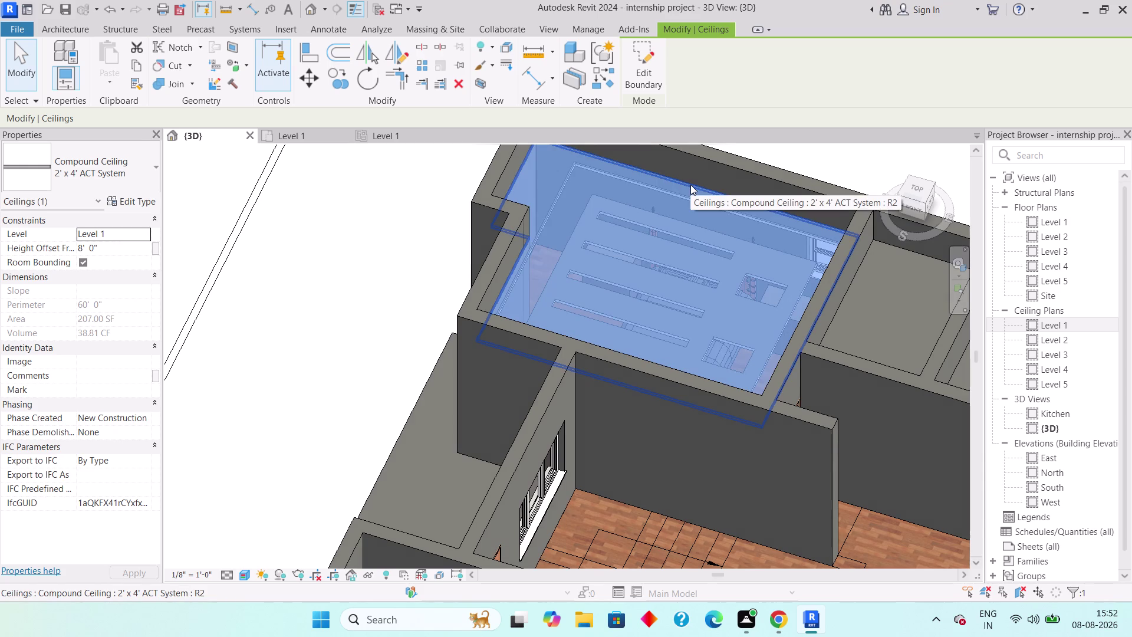
Set the outer ACT ceiling's Height Offset to 8'4".
text(8')
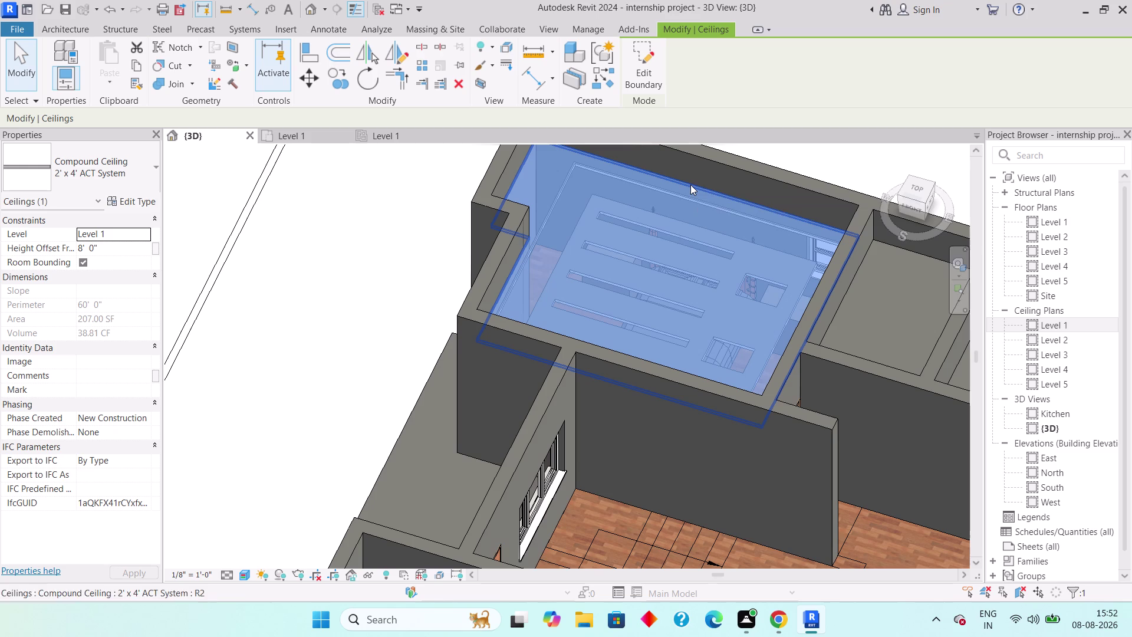
text(4")
key(Return)
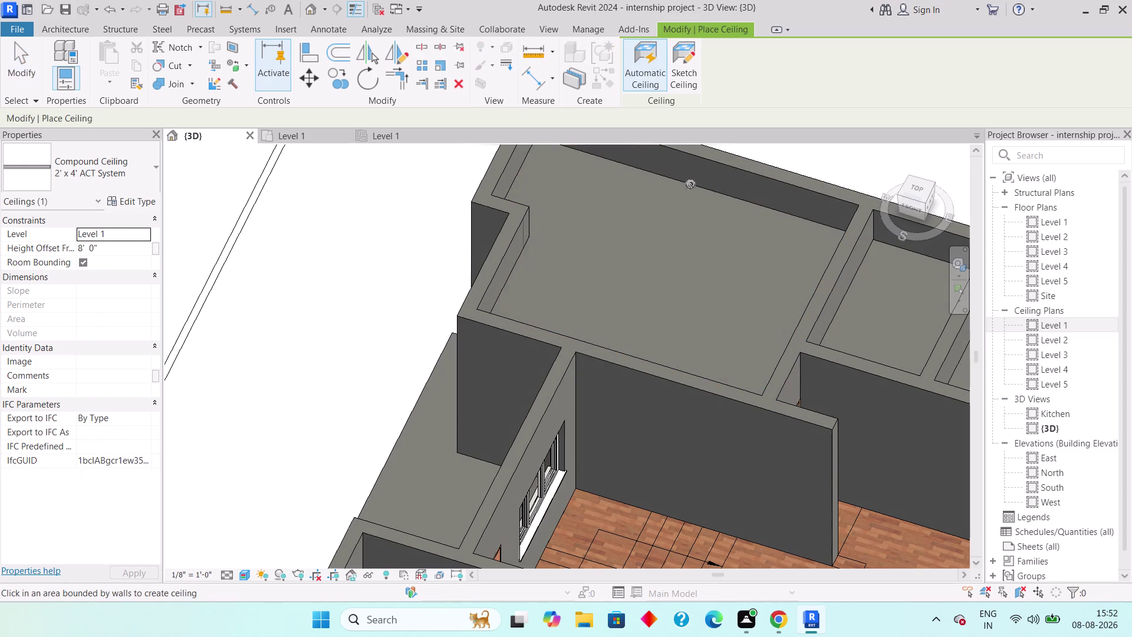
key(Escape)
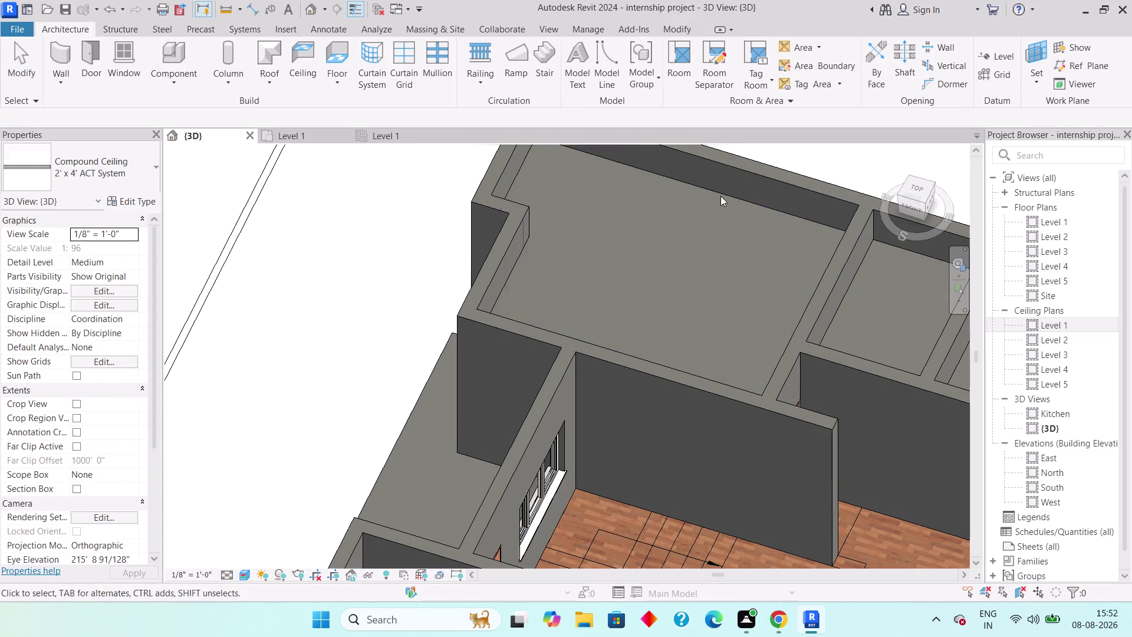
click(743, 198)
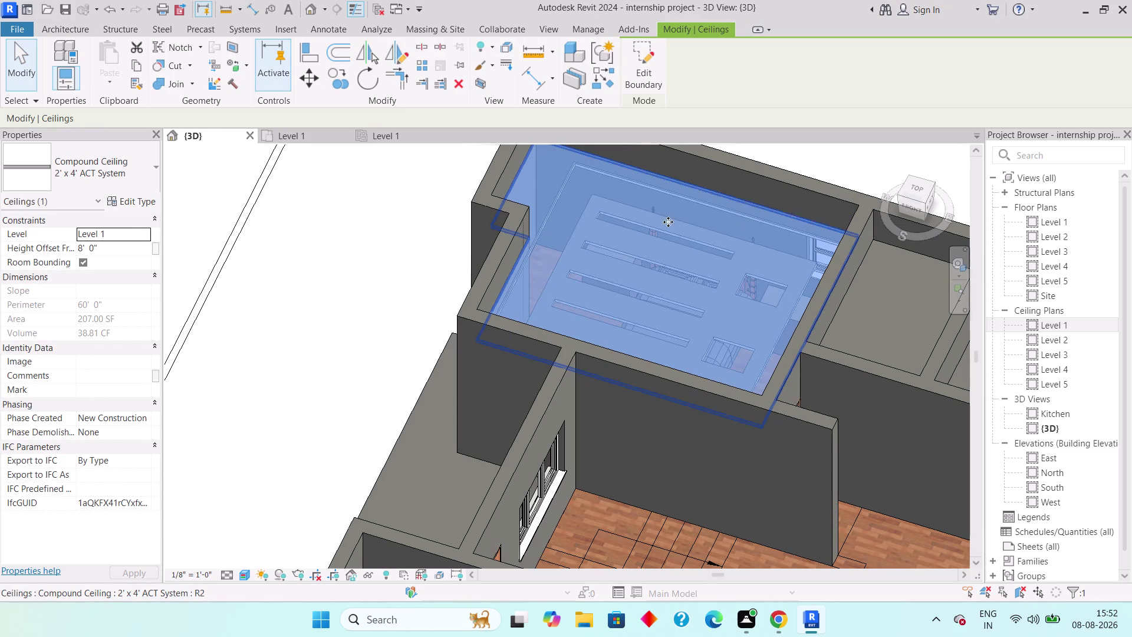
click(137, 245)
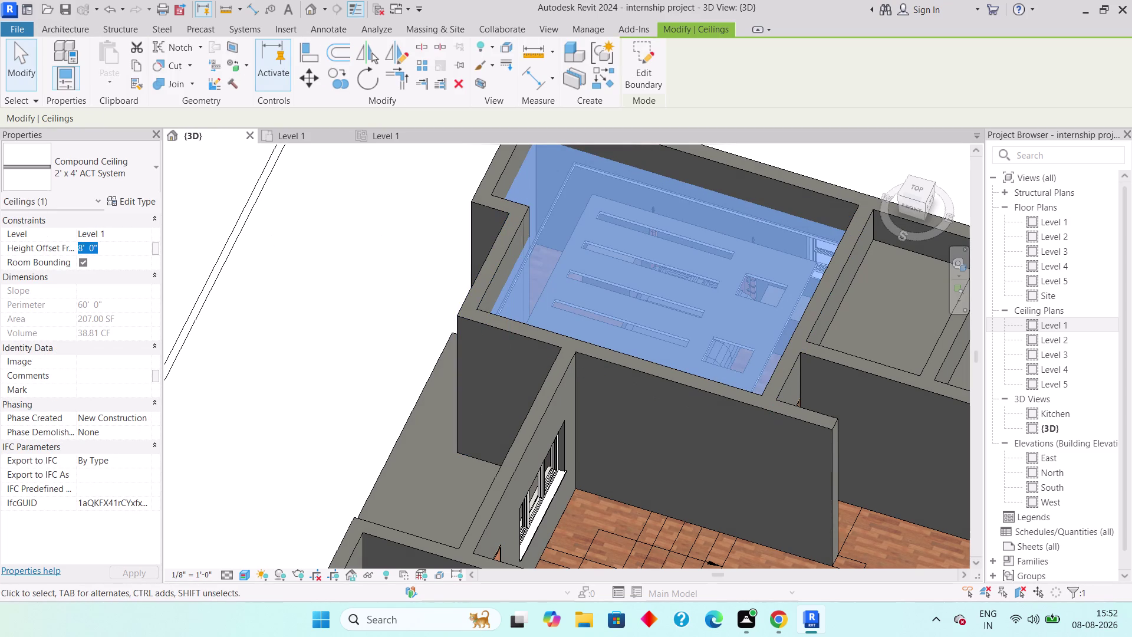
text(8'4")
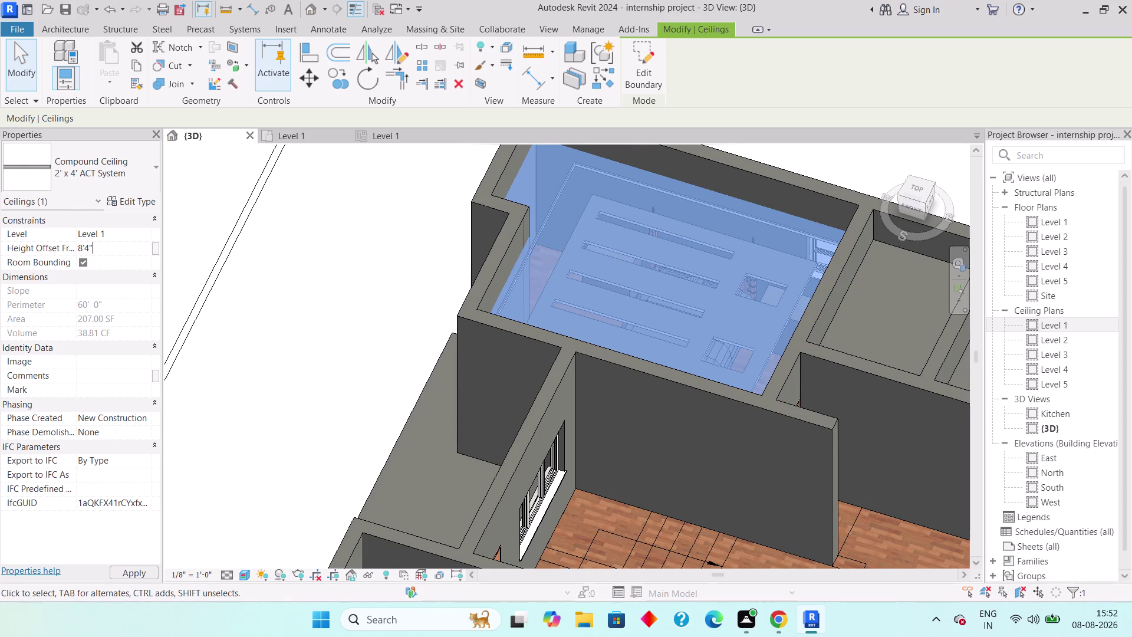
key(Return)
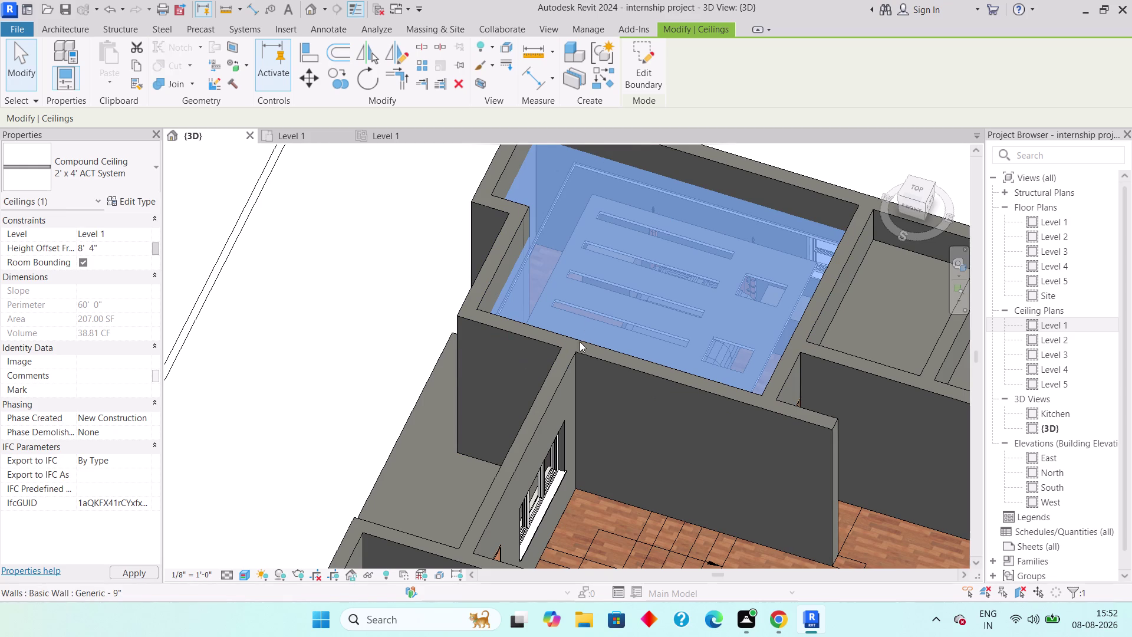
key(Escape)
Hide the outer ceiling with HH and set the slotted inner ceiling's offset to 8'.
click(628, 162)
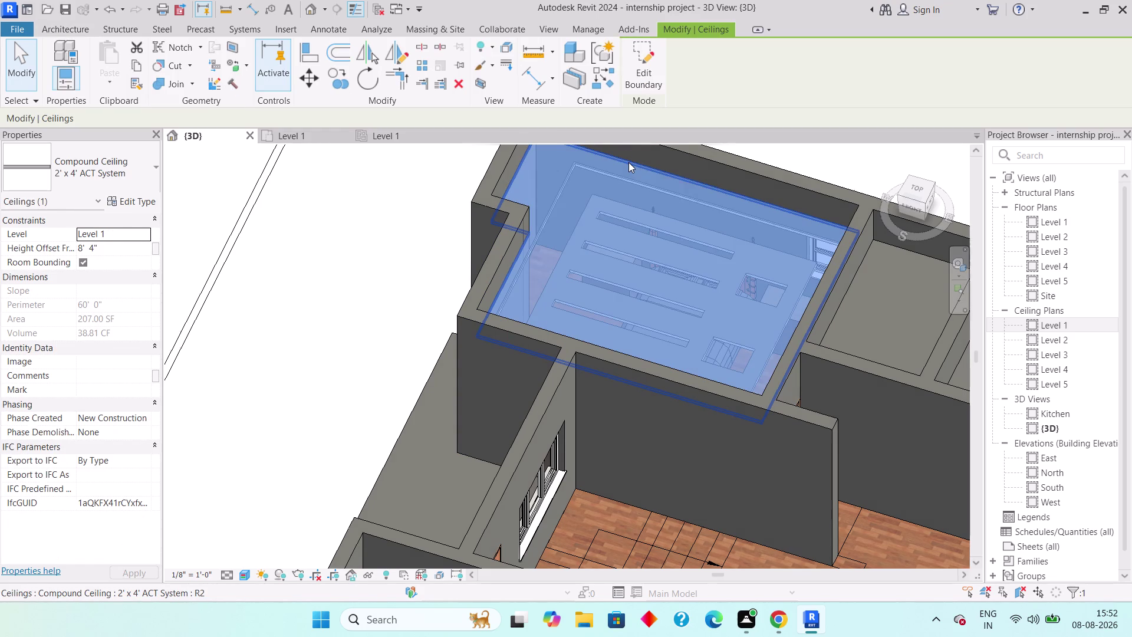
text(hh)
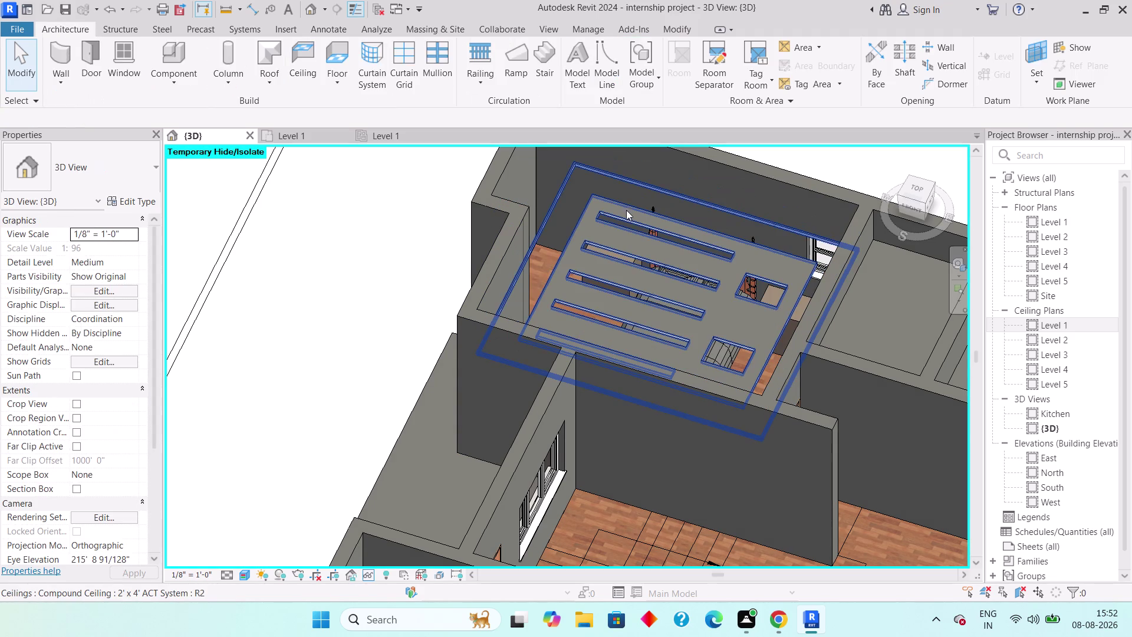
click(626, 206)
click(123, 247)
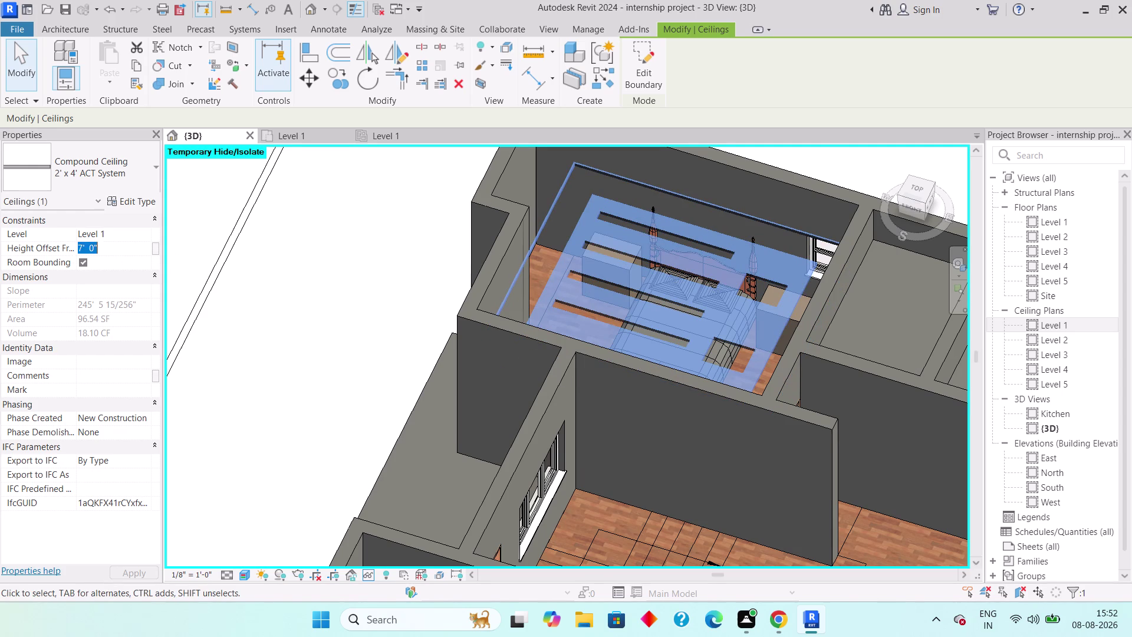
text(8')
key(Return)
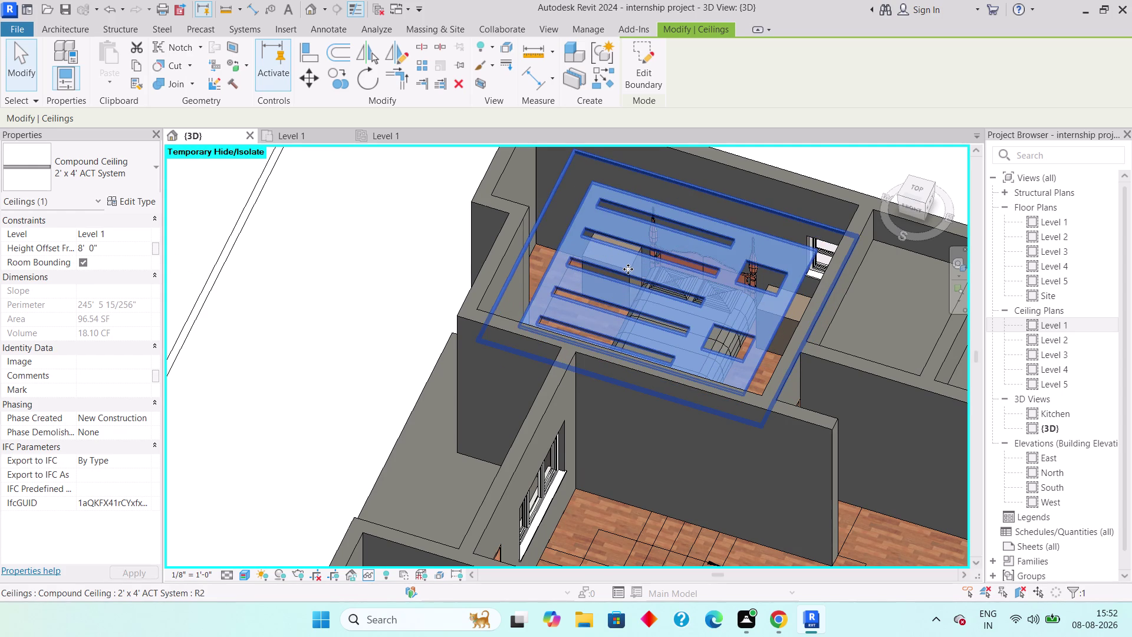
key(Escape)
Reset temporary hide with HR, then zoom and pan the 3D view toward the sofa room.
text(hr)
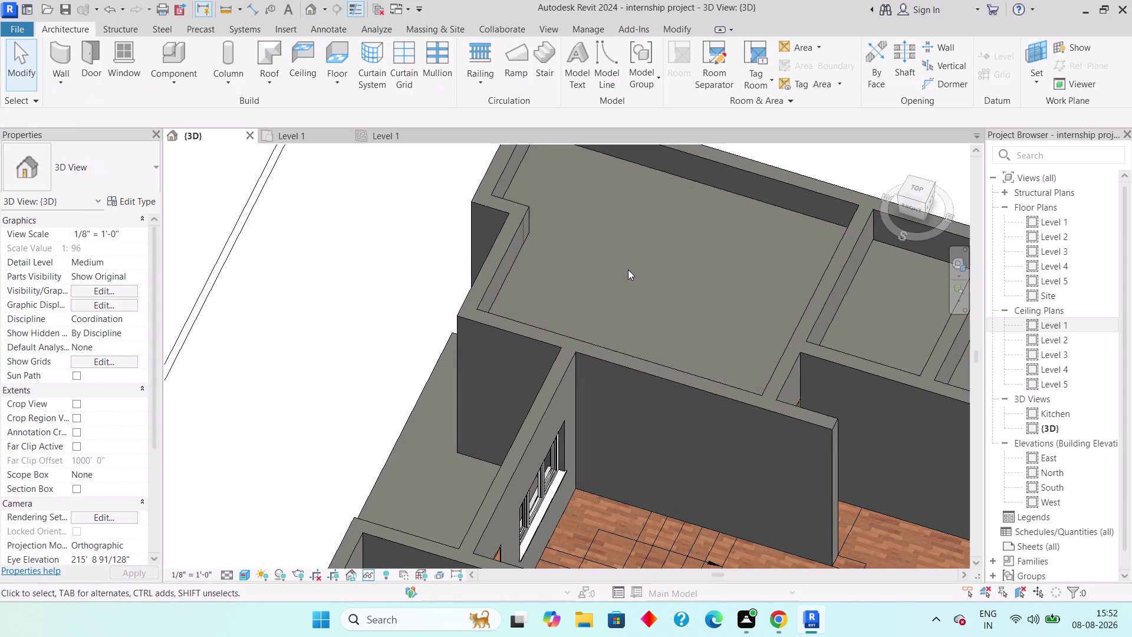
scroll(down, 3)
middle_drag(667, 326, 560, 331)
scroll(down, 3)
scroll(down, 3)
scroll(up, 3)
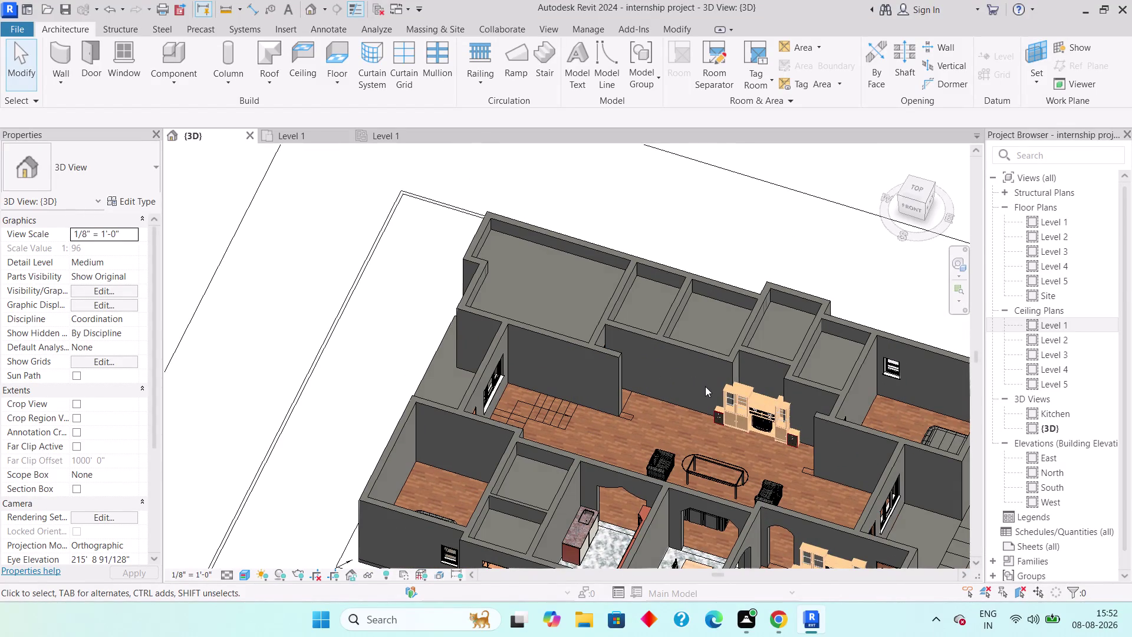
scroll(down, 3)
scroll(up, 3)
scroll(down, 3)
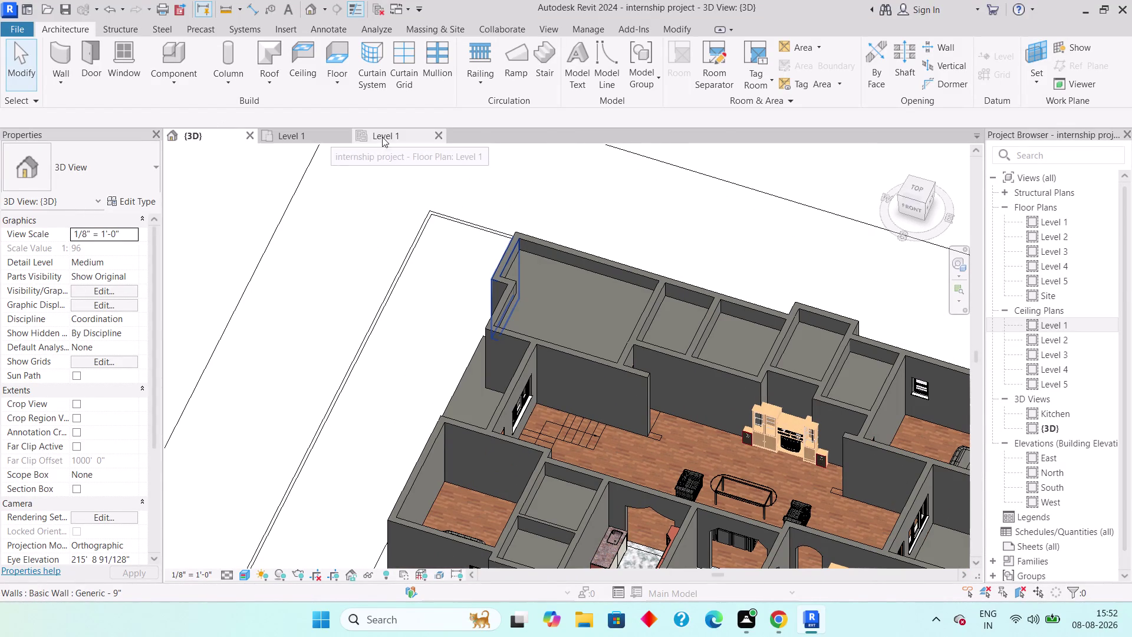
scroll(down, 3)
scroll(down, 3)
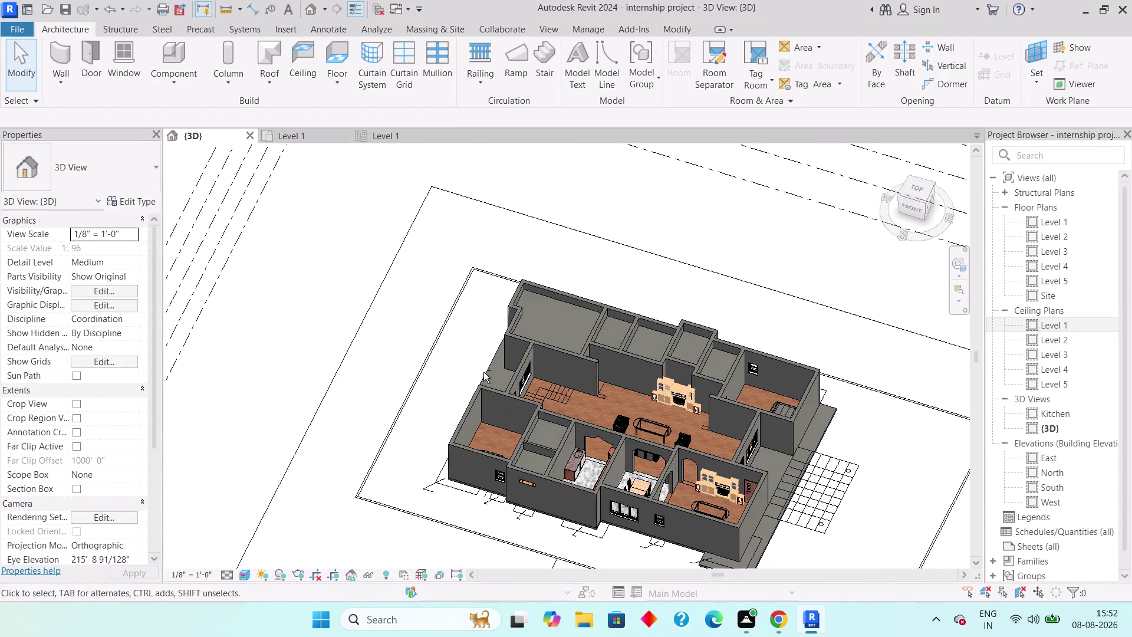
middle_drag(568, 337, 643, 286)
scroll(down, 3)
middle_drag(562, 454, 499, 568)
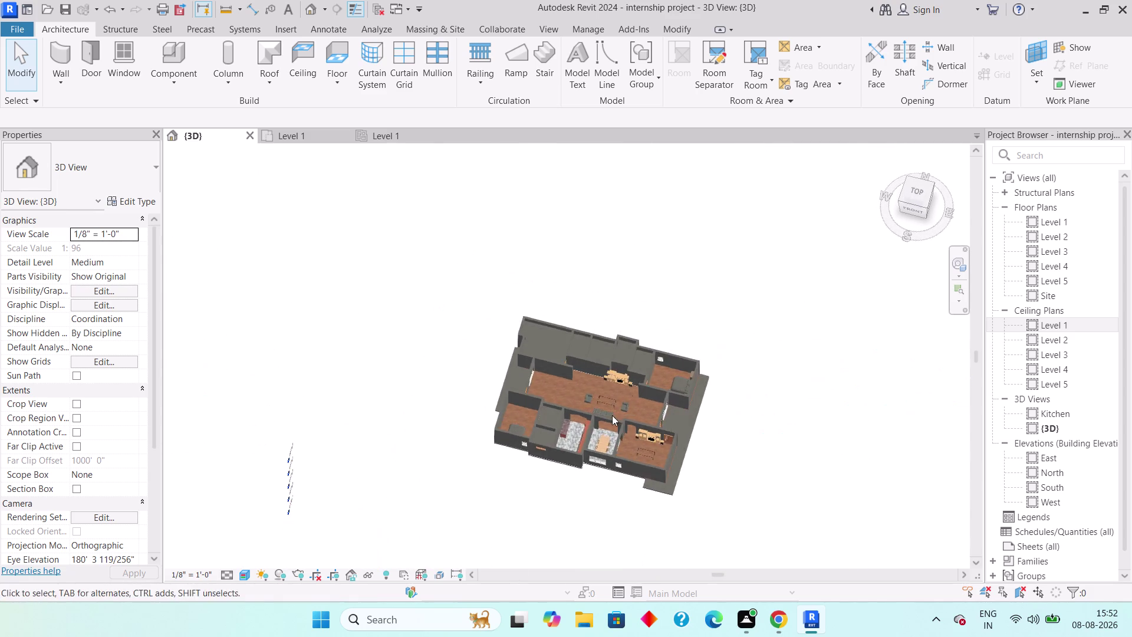
scroll(up, 3)
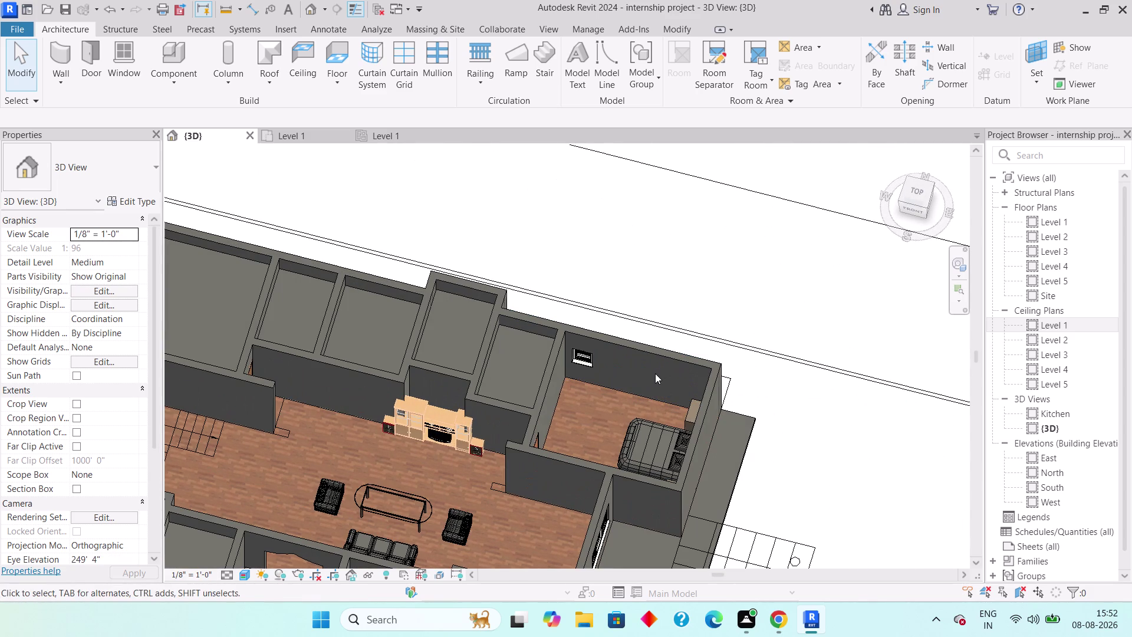
scroll(up, 3)
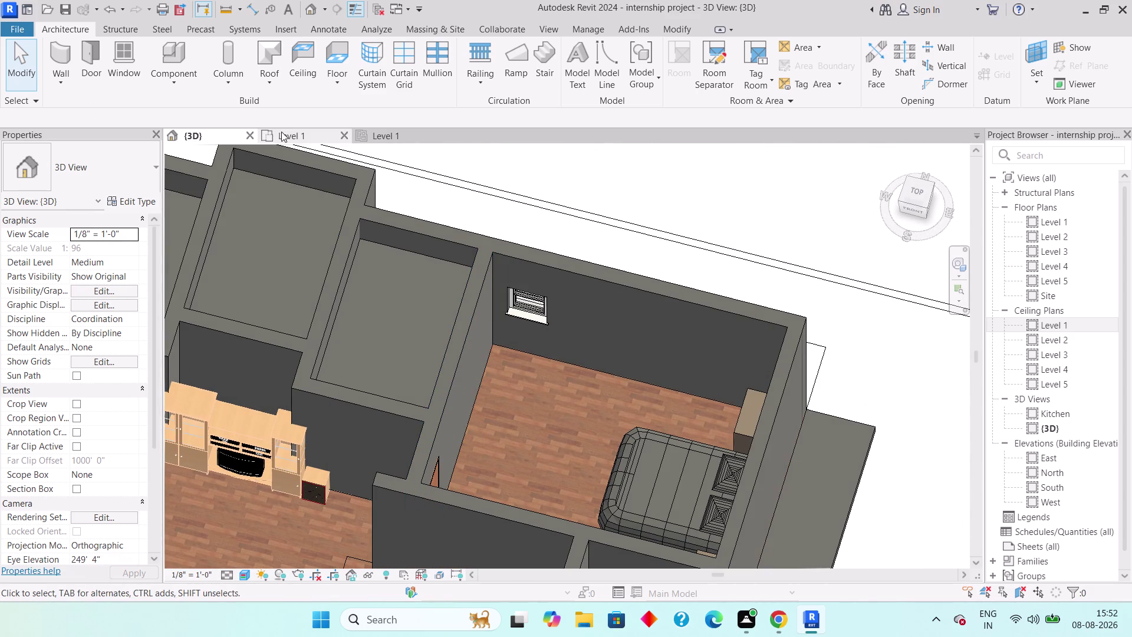
In the Level 1 ceiling plan, start a sketched ceiling for the empty room using the Rectangle tool.
click(368, 133)
middle_drag(704, 249, 610, 263)
scroll(down, 3)
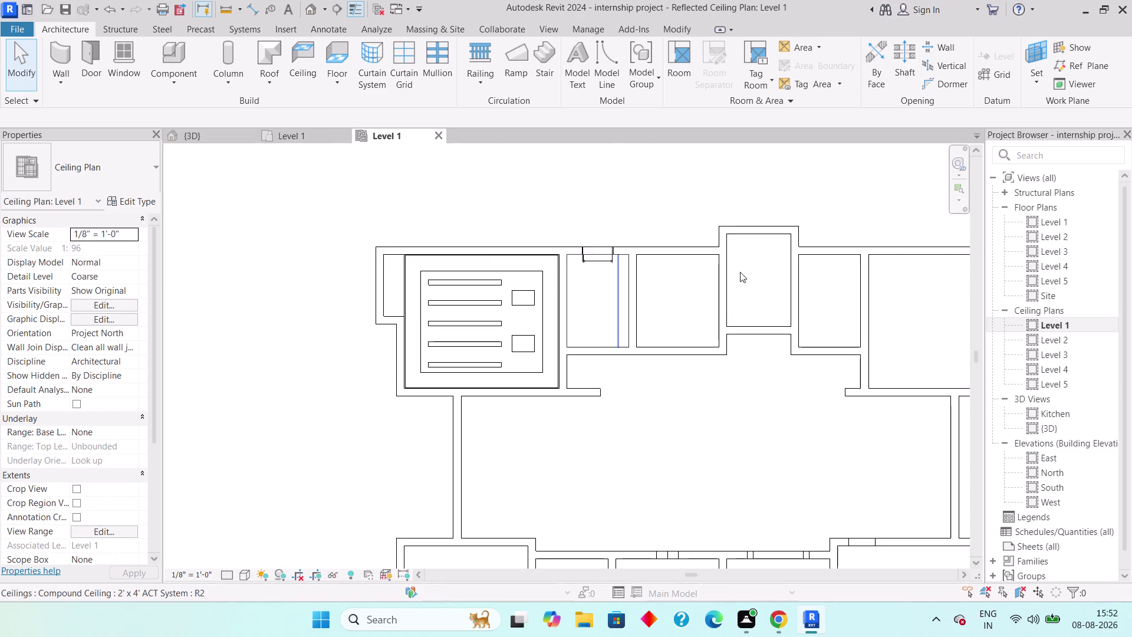
scroll(down, 3)
middle_drag(744, 307, 501, 303)
scroll(up, 3)
middle_drag(648, 320, 545, 329)
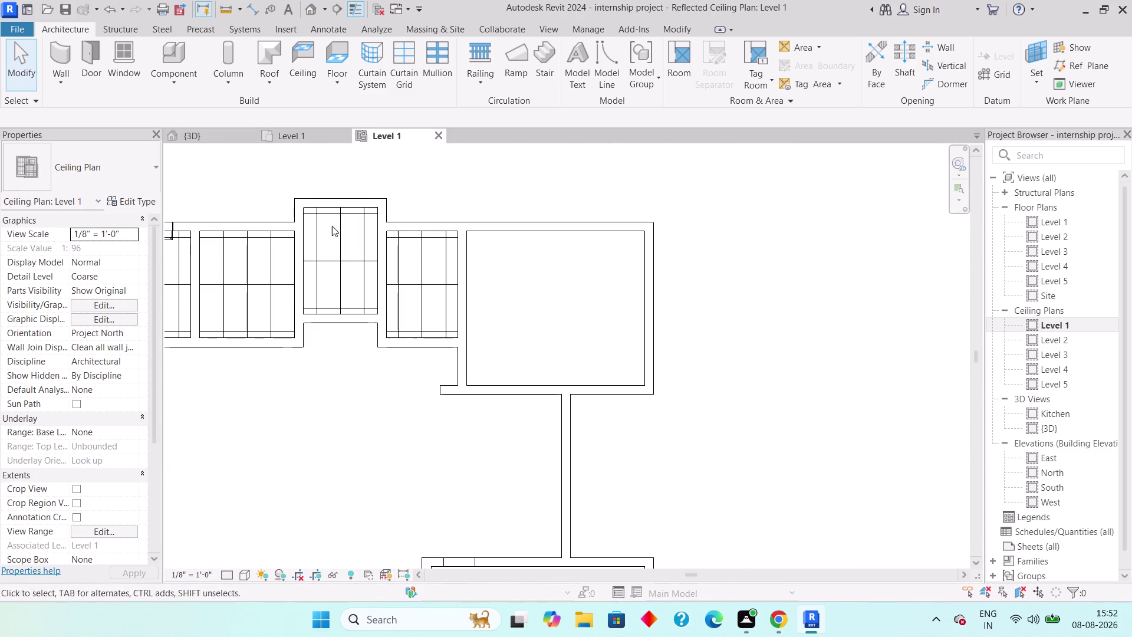
middle_drag(204, 235, 290, 254)
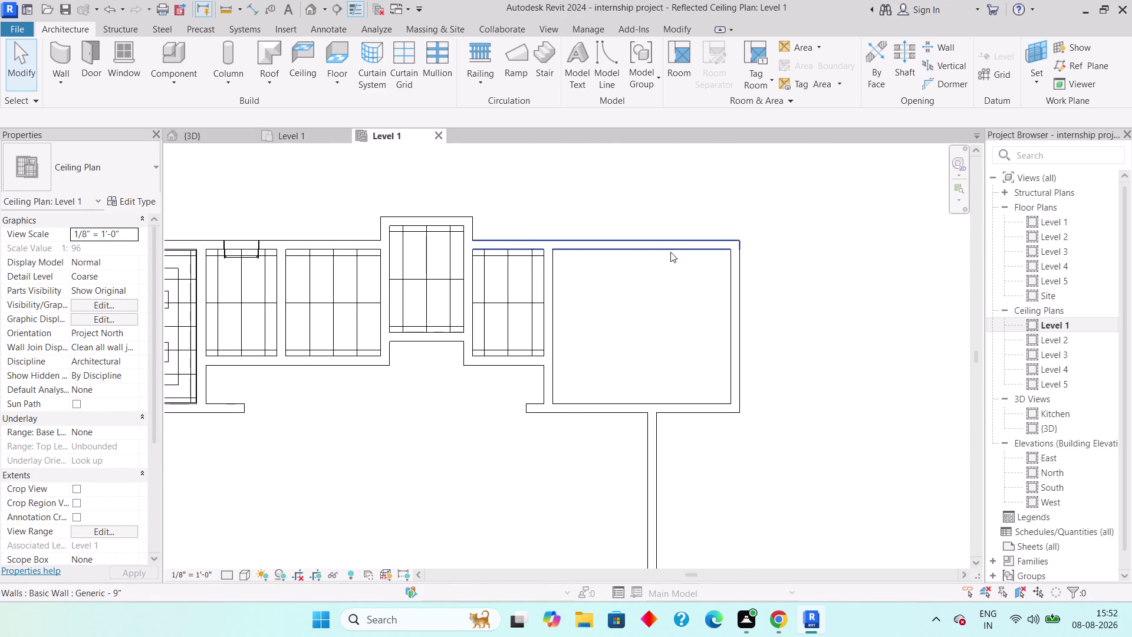
click(295, 81)
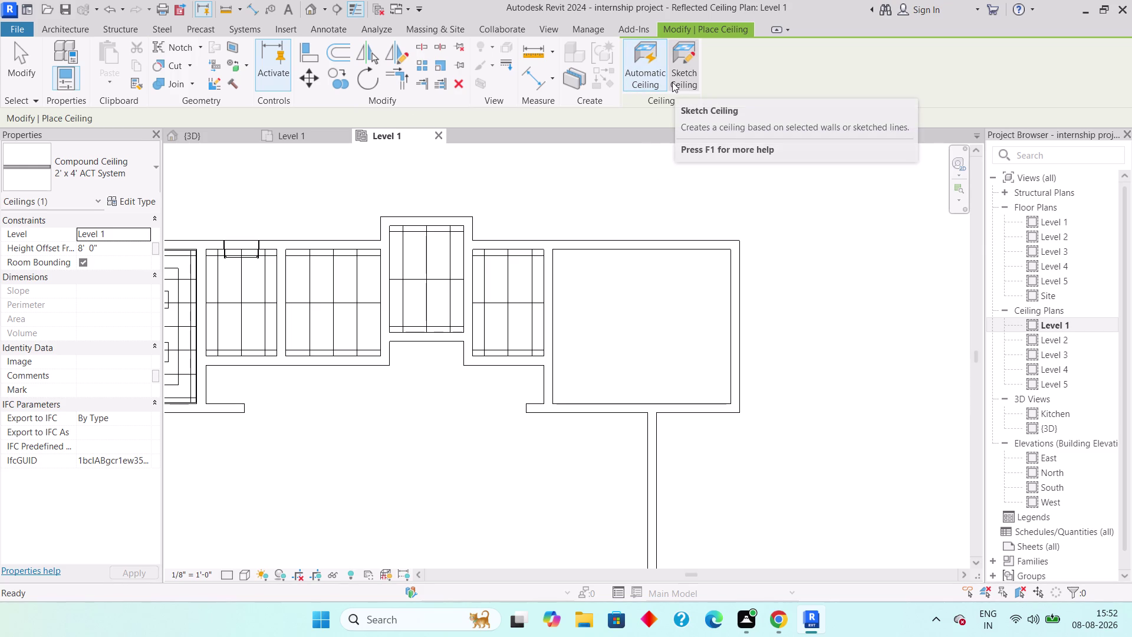
click(672, 82)
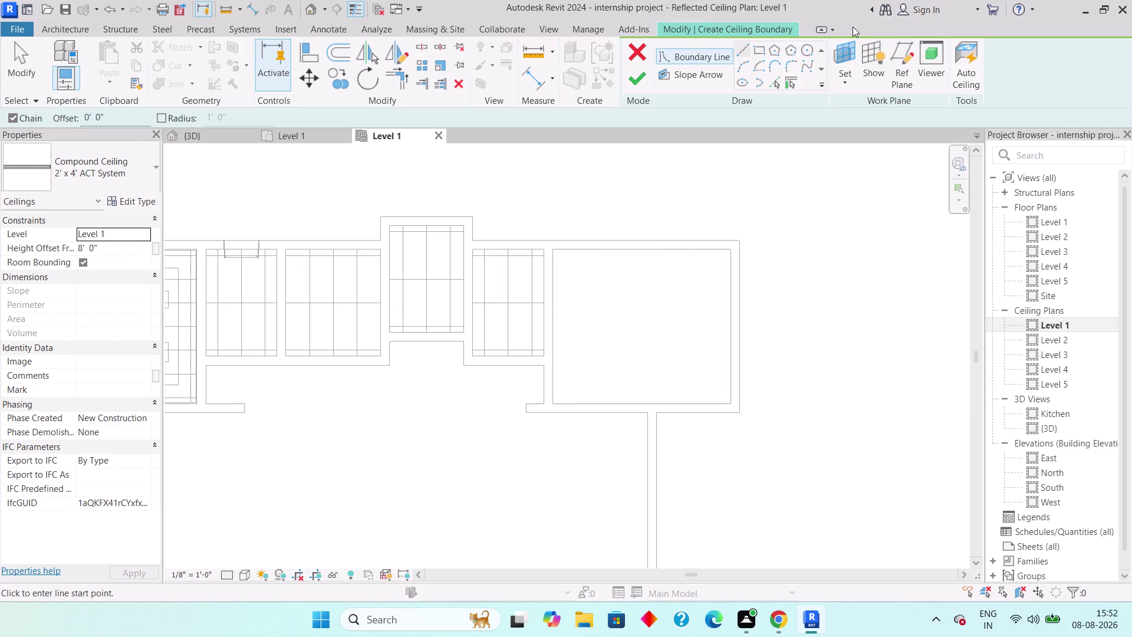
click(758, 52)
scroll(up, 3)
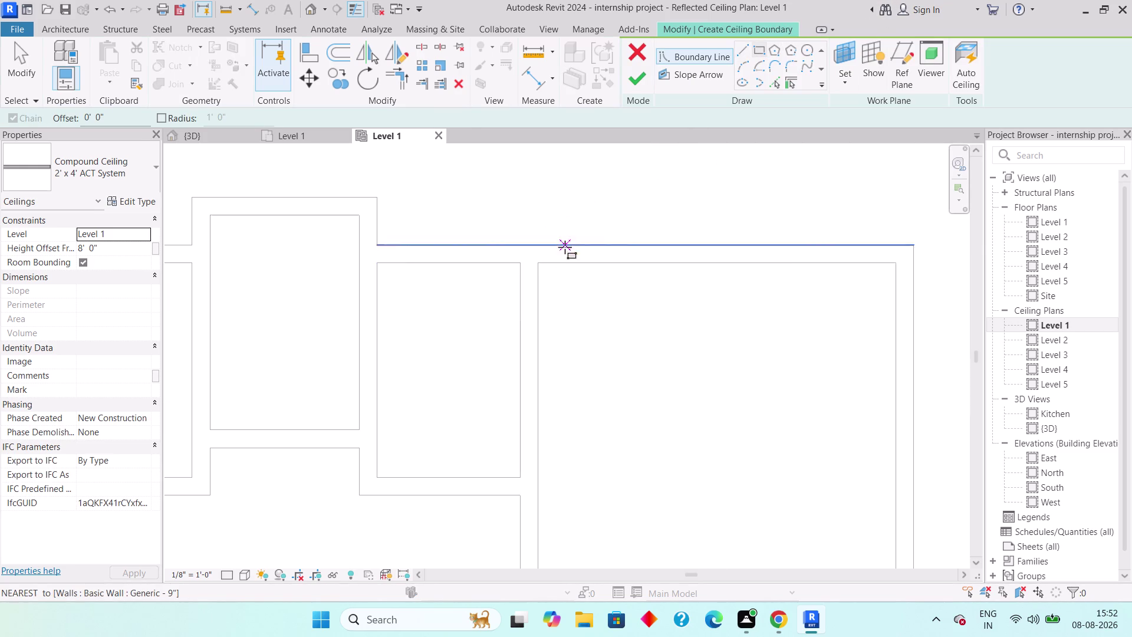
Draw a boundary rectangle around the room's interior.
click(540, 262)
middle_drag(616, 309, 471, 201)
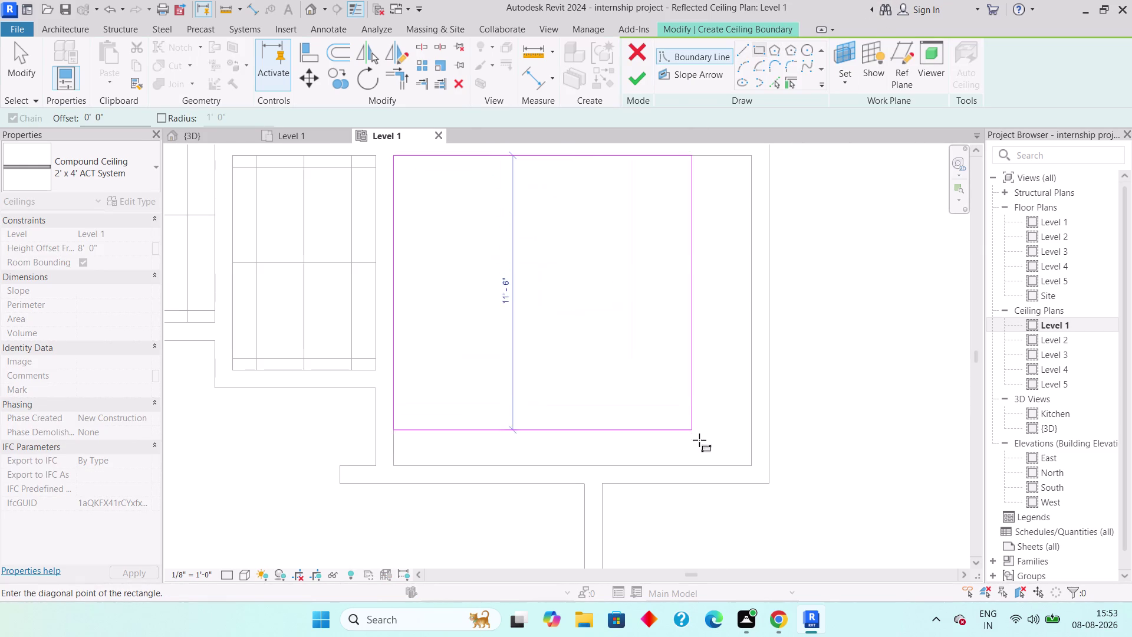
click(752, 463)
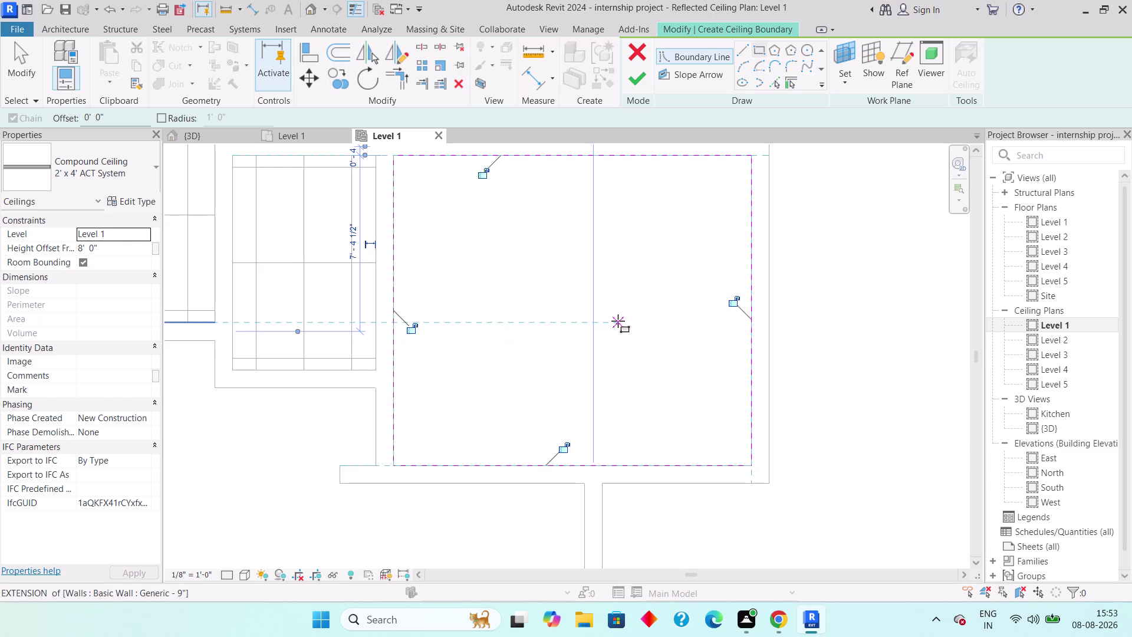
key(Escape)
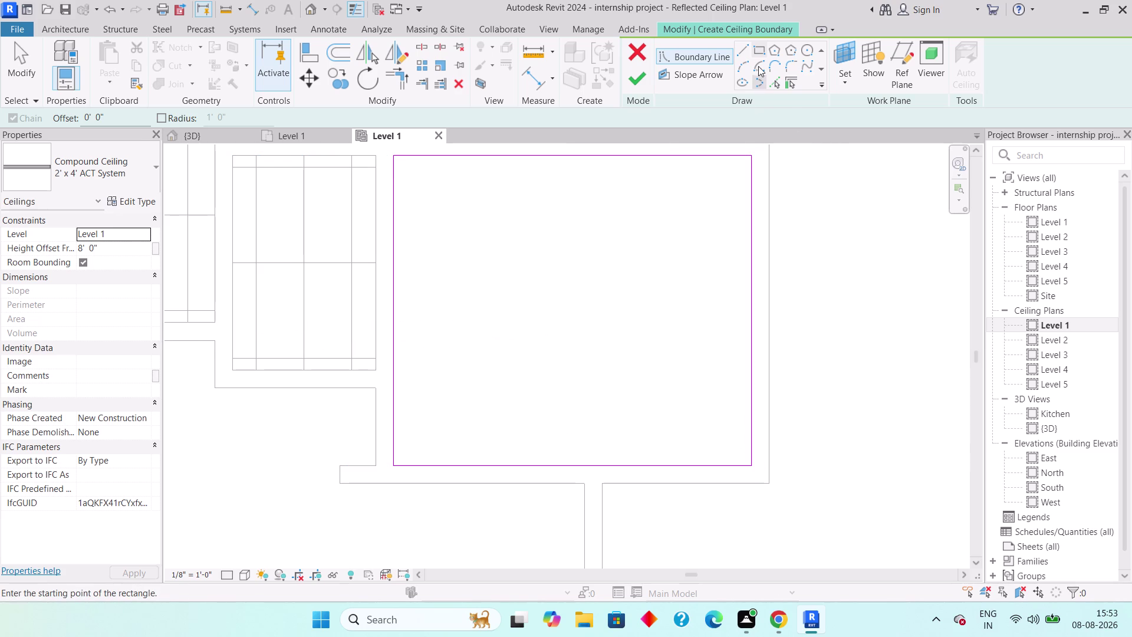
Set the rectangle offset to 1".
click(758, 47)
drag(111, 115, 6, 127)
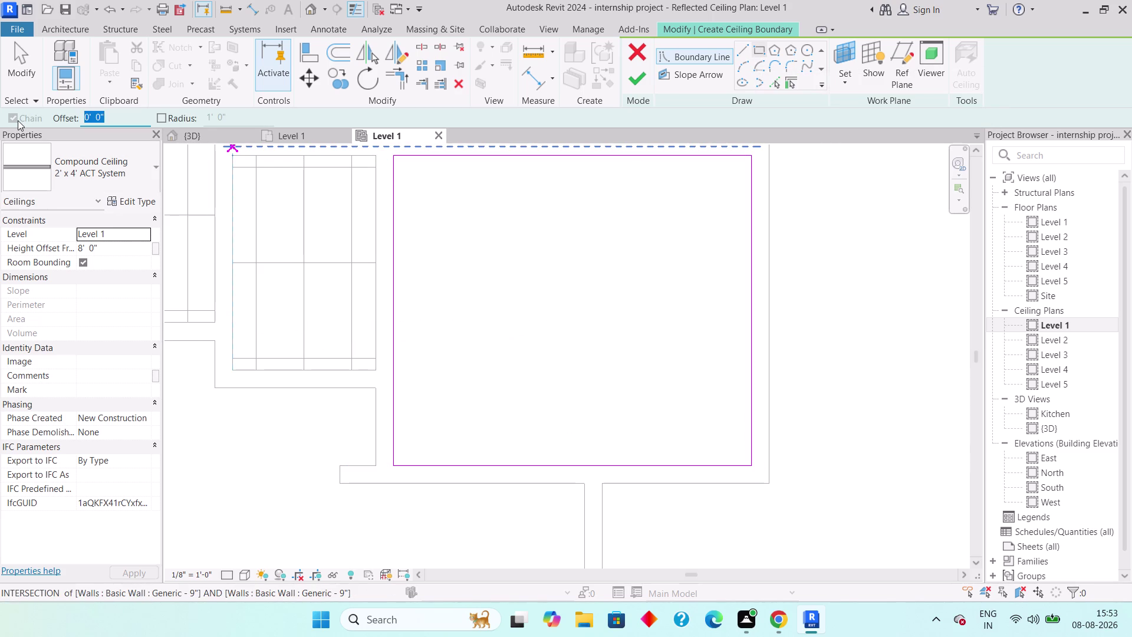
text(1")
key(Return)
key(apostrophe)
drag(114, 116, 39, 124)
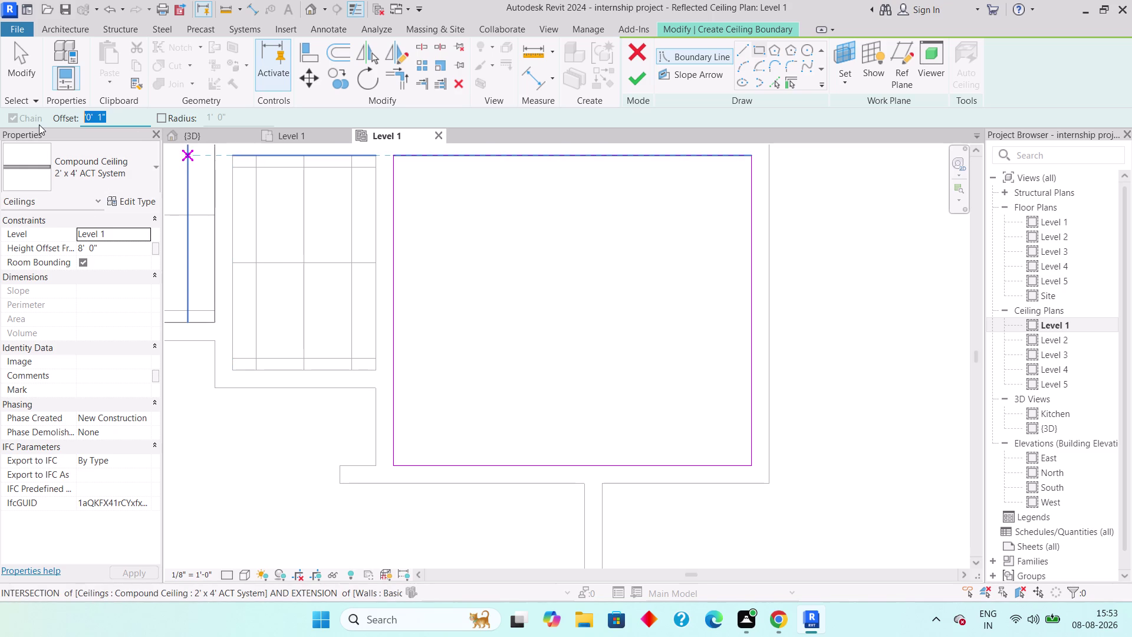
text(1"{)
key(BackSpace)
key(Return)
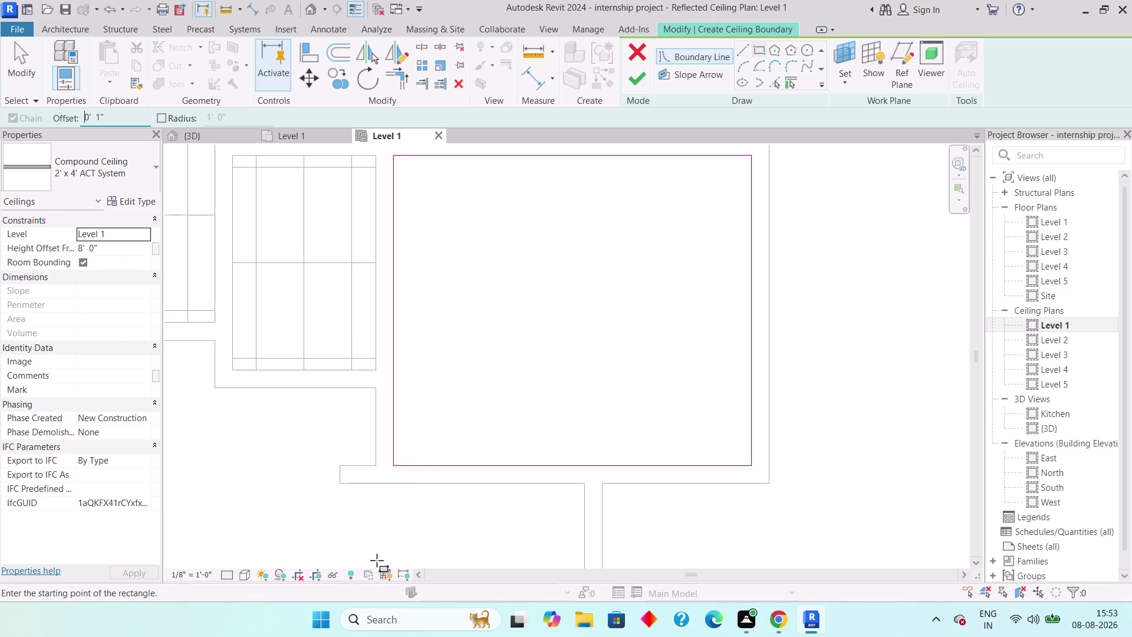
Draw a 1"-offset rectangle between opposite room corners, with the offset flipped.
click(394, 462)
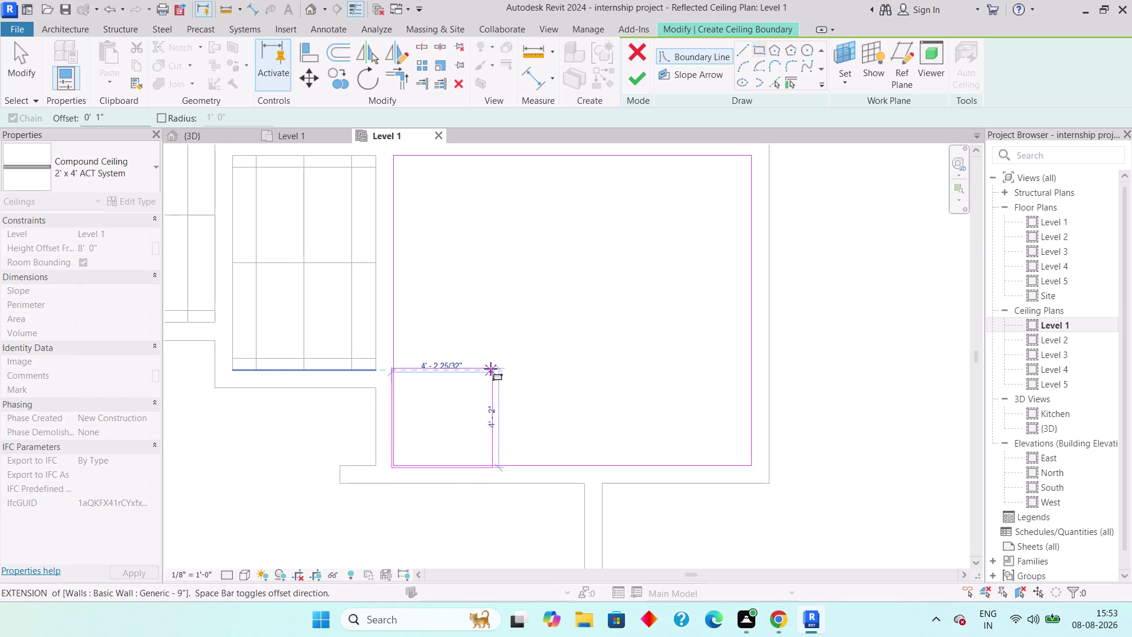
key(space)
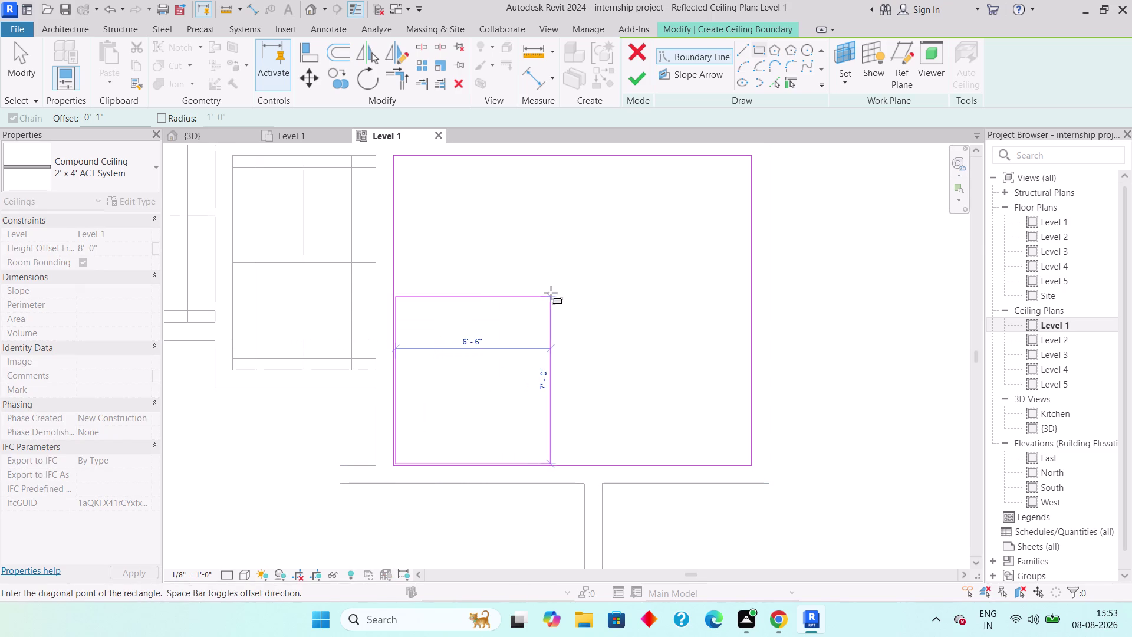
middle_drag(550, 294, 369, 477)
scroll(down, 3)
click(504, 374)
key(Escape)
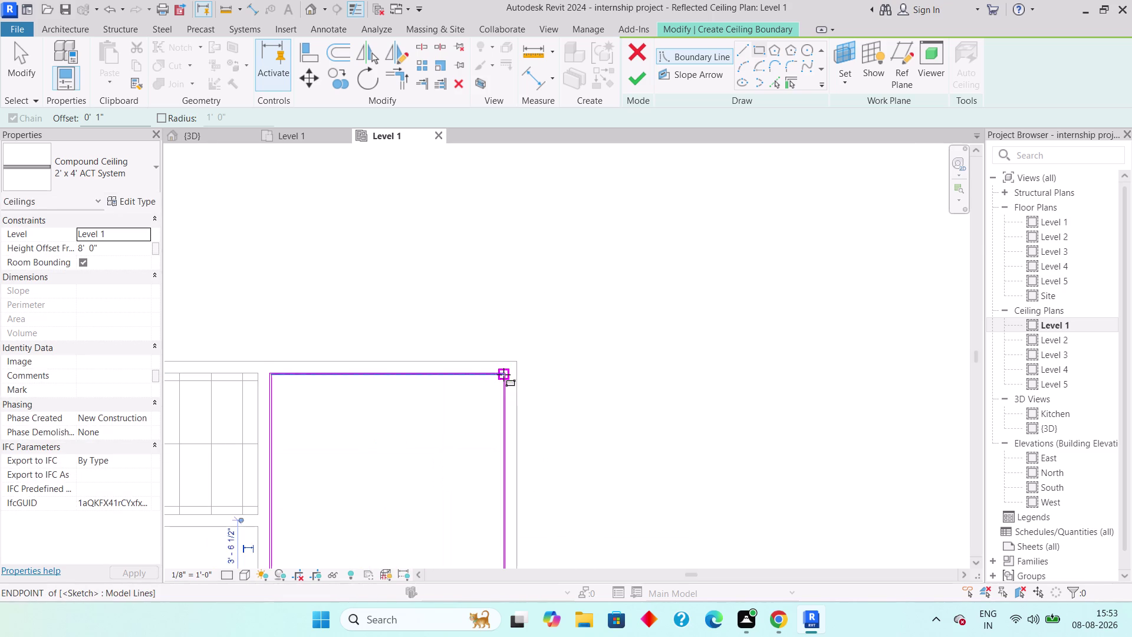
key(Escape)
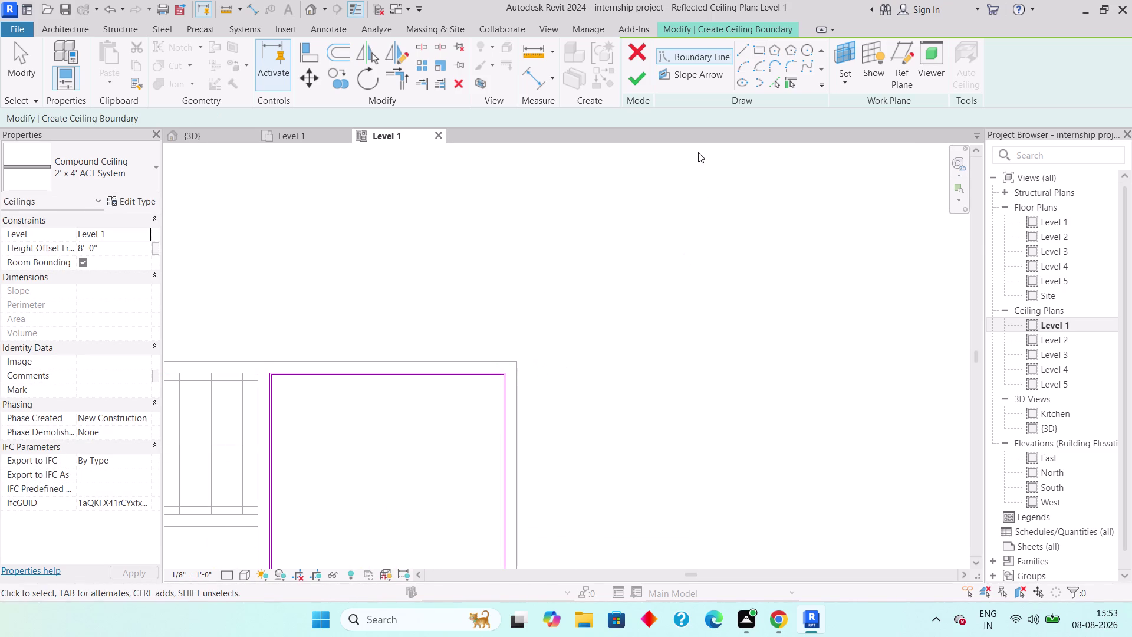
Change the rectangle offset to 1'6".
click(762, 50)
middle_drag(615, 318, 708, 218)
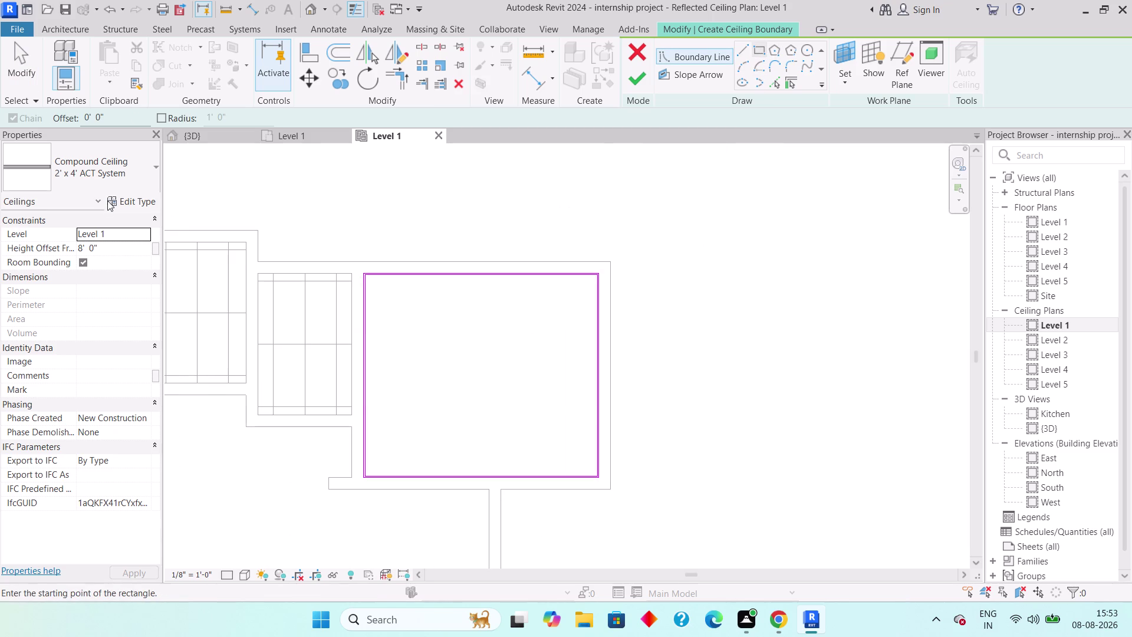
drag(119, 113, 33, 122)
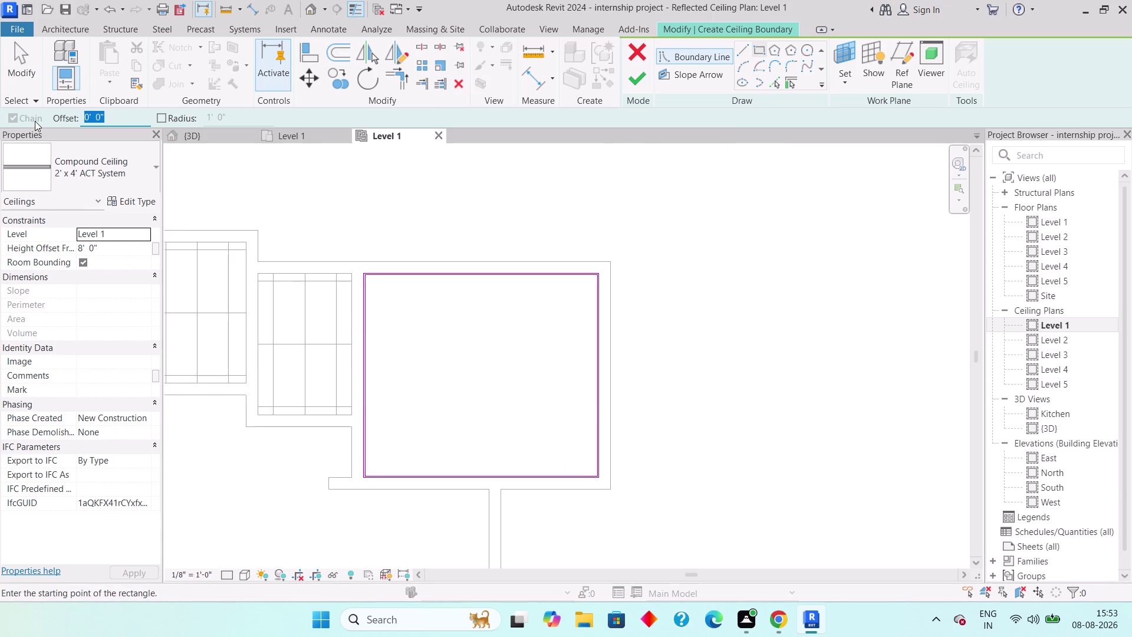
text(1'6")
key(Return)
Draw the inner rectangle inset 1'6" inside the room.
scroll(up, 3)
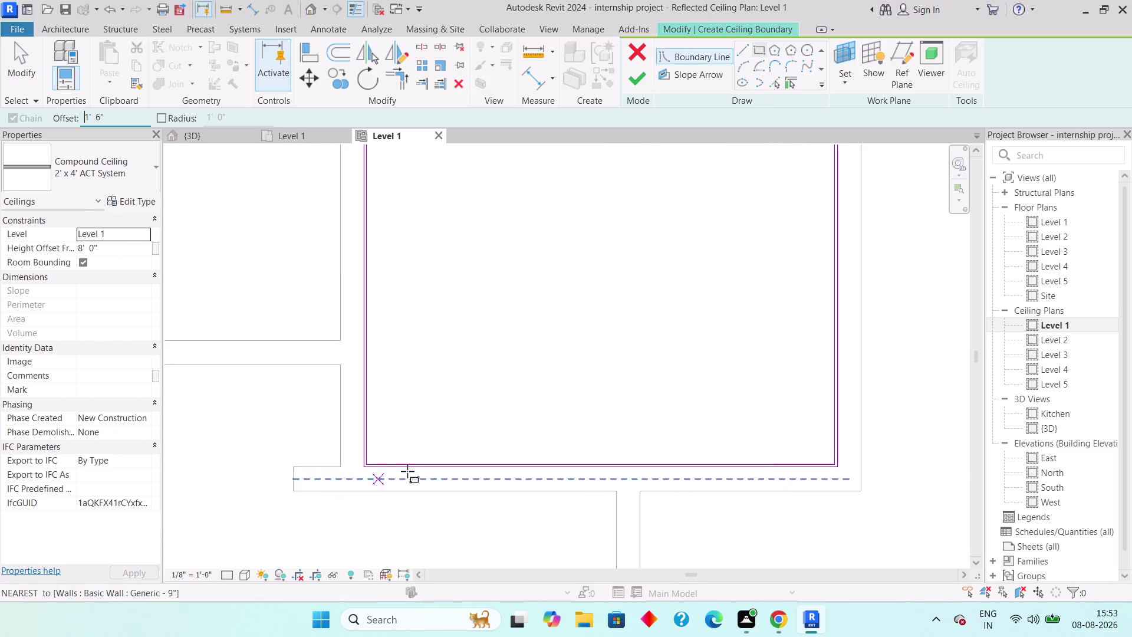
scroll(up, 3)
click(264, 460)
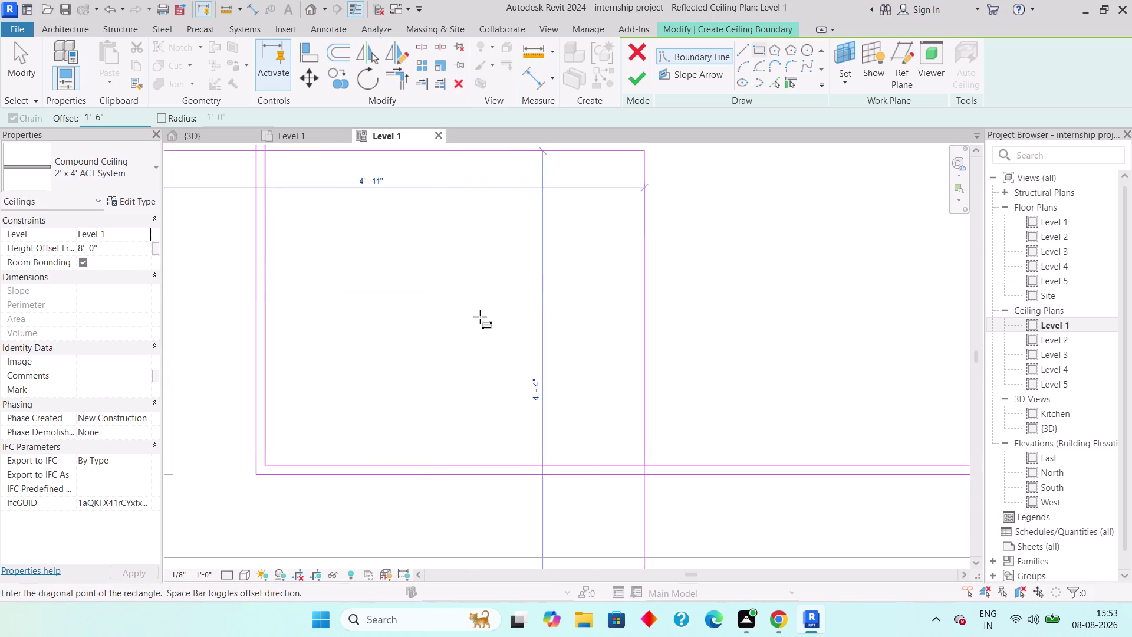
scroll(down, 3)
middle_drag(504, 307, 443, 349)
scroll(down, 3)
key(space)
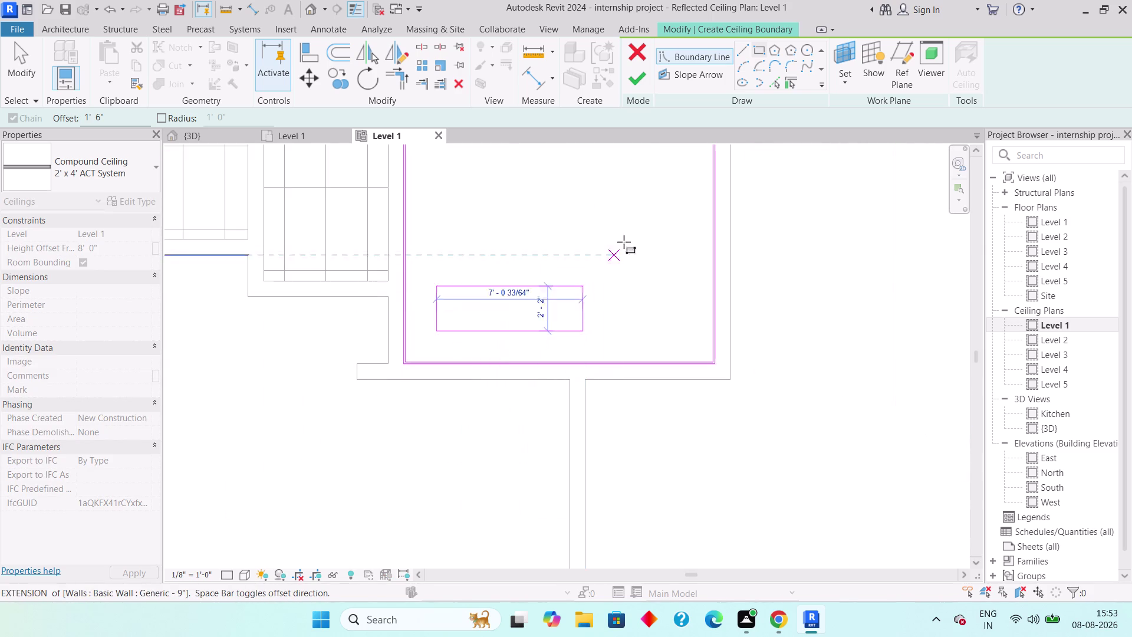
middle_drag(624, 241, 443, 416)
scroll(down, 3)
scroll(up, 3)
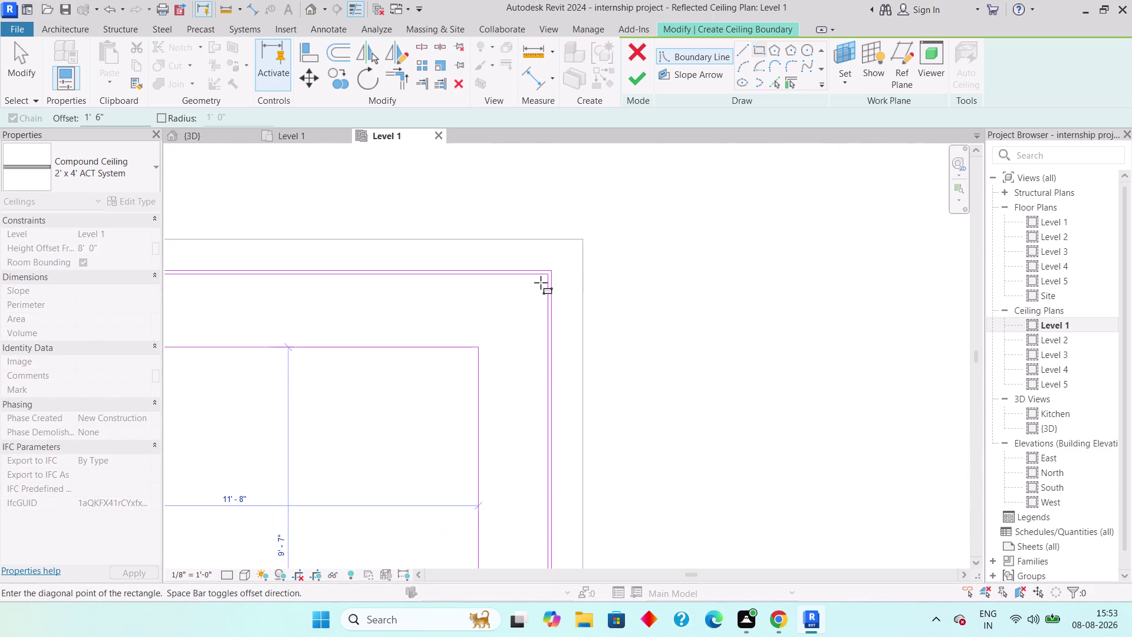
click(546, 277)
key(Escape)
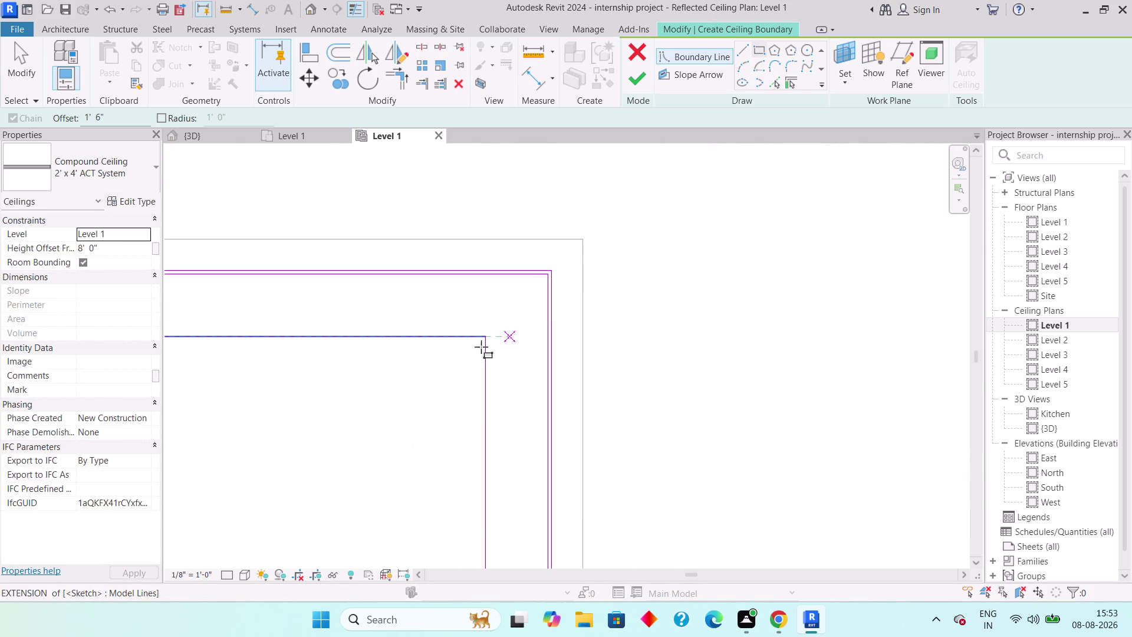
scroll(down, 3)
key(Escape)
scroll(down, 3)
middle_drag(458, 367, 504, 379)
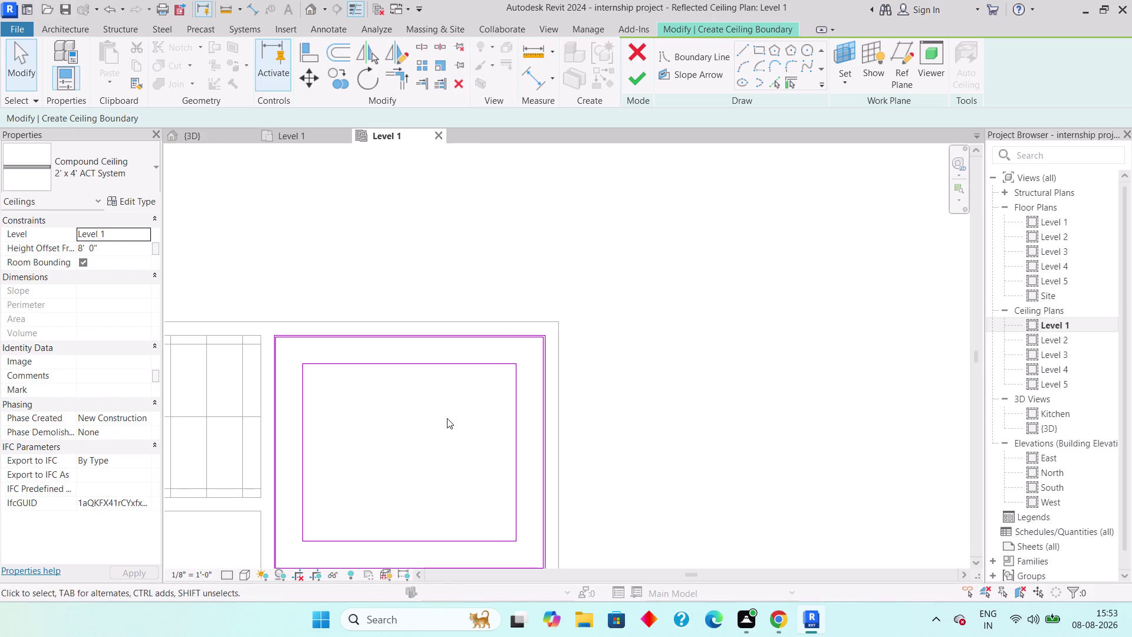
middle_drag(461, 419, 549, 332)
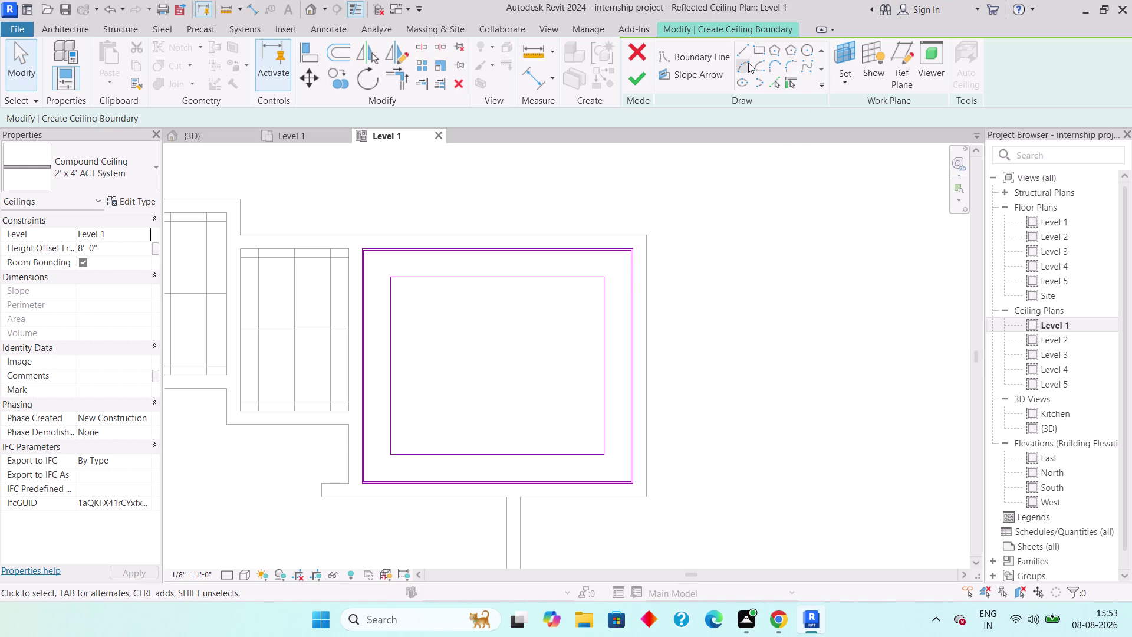
Sketch a circle in the middle of the inner rectangle.
click(805, 49)
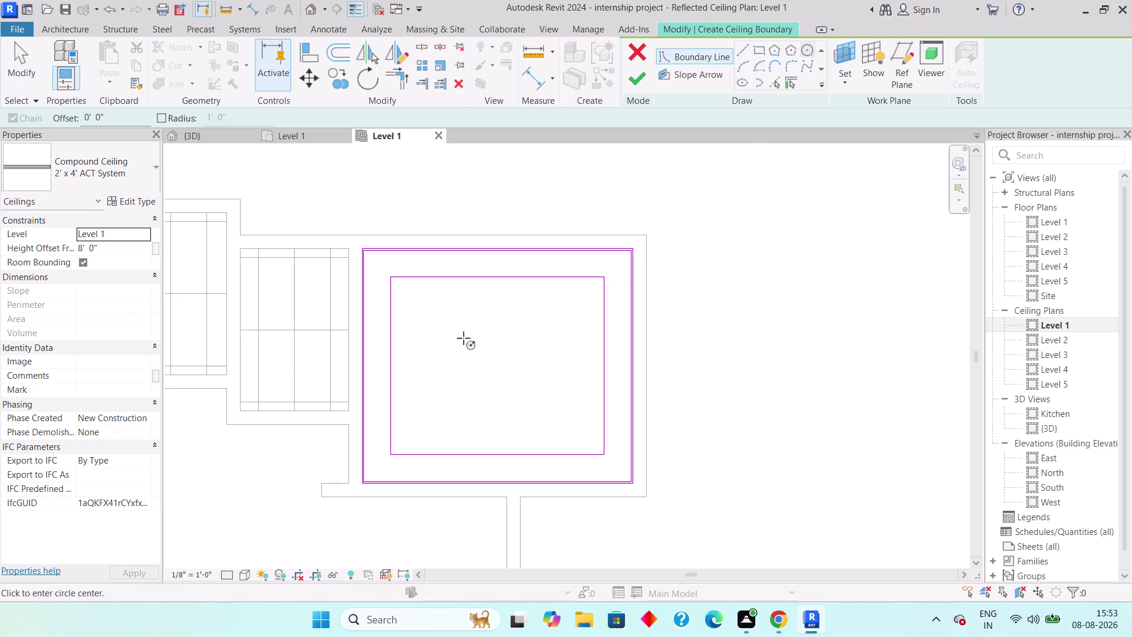
click(493, 360)
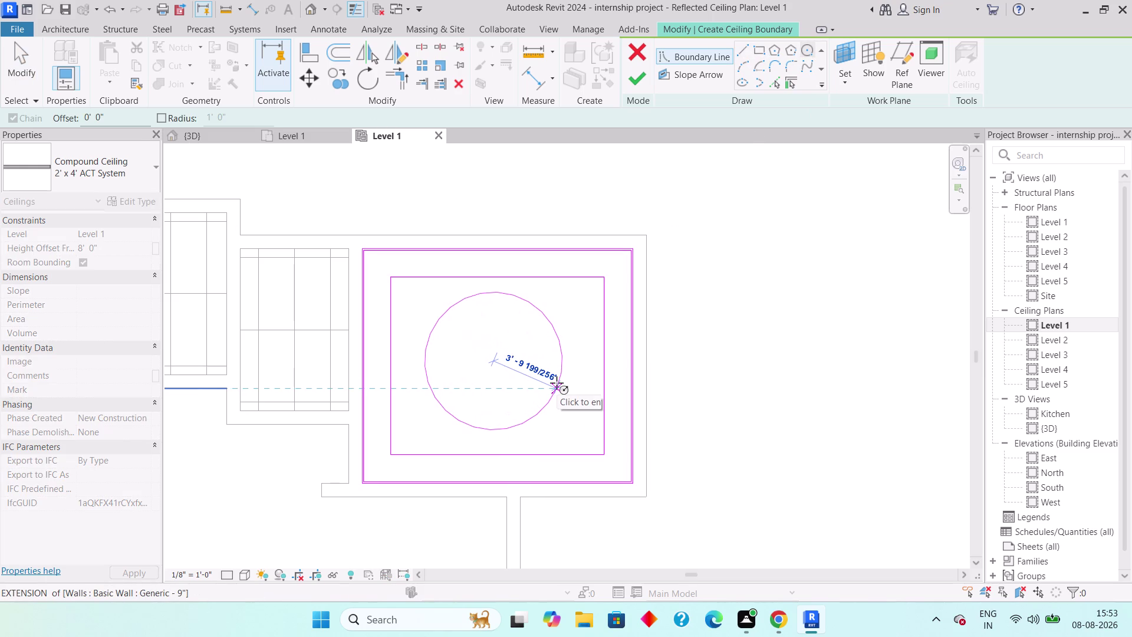
click(557, 382)
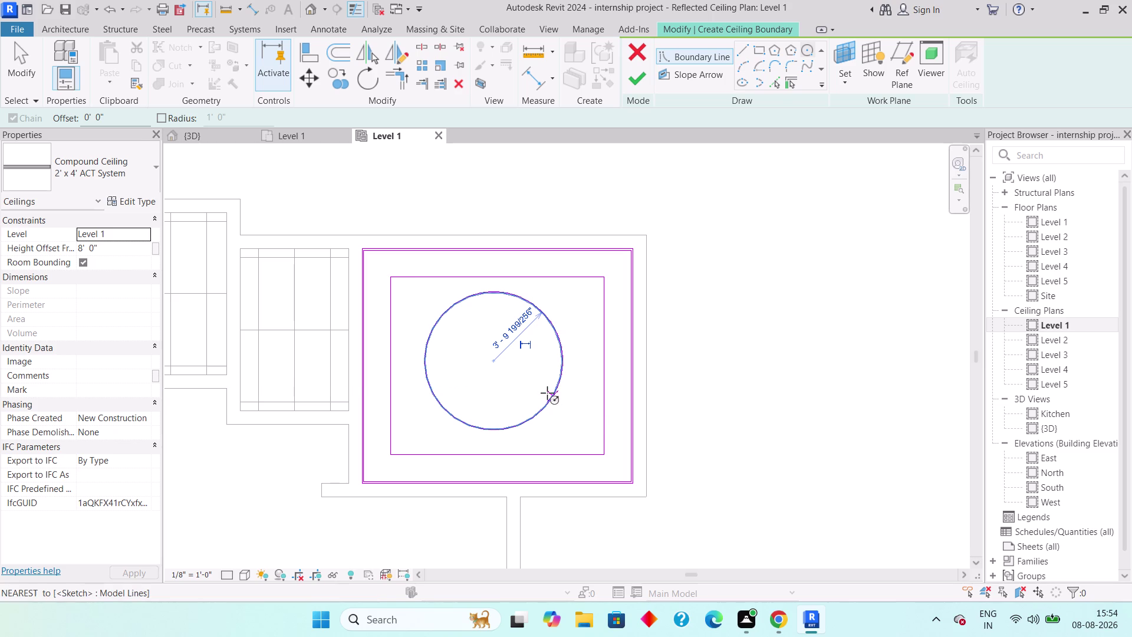
key(Escape)
key(Escape)
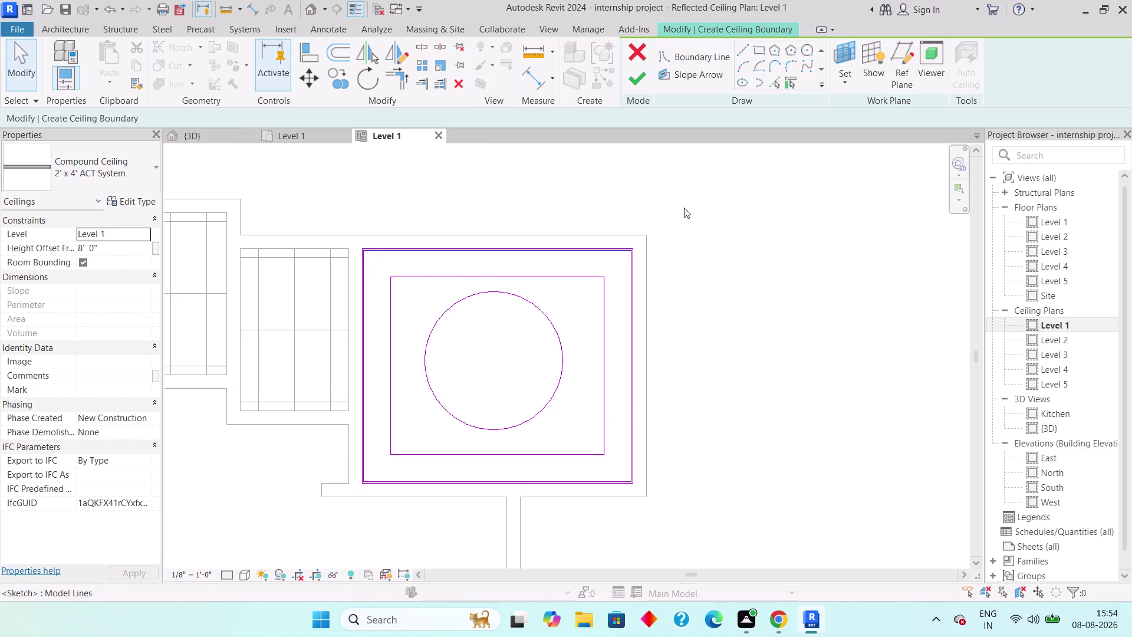
Draw small rectangles near the upper-right and lower-right corners.
click(760, 52)
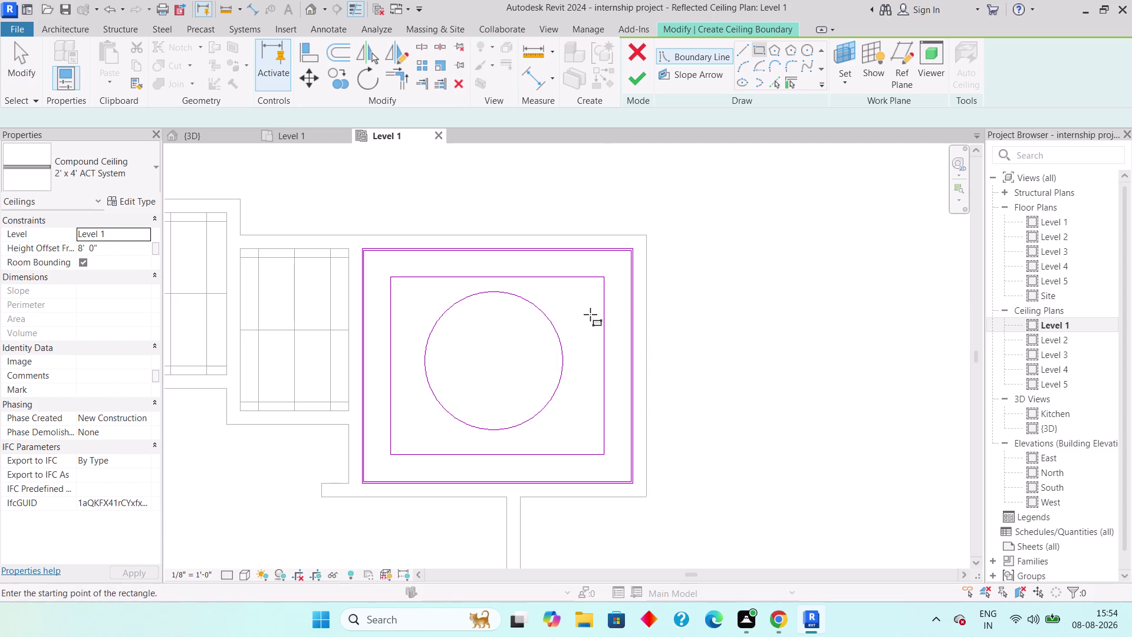
click(559, 296)
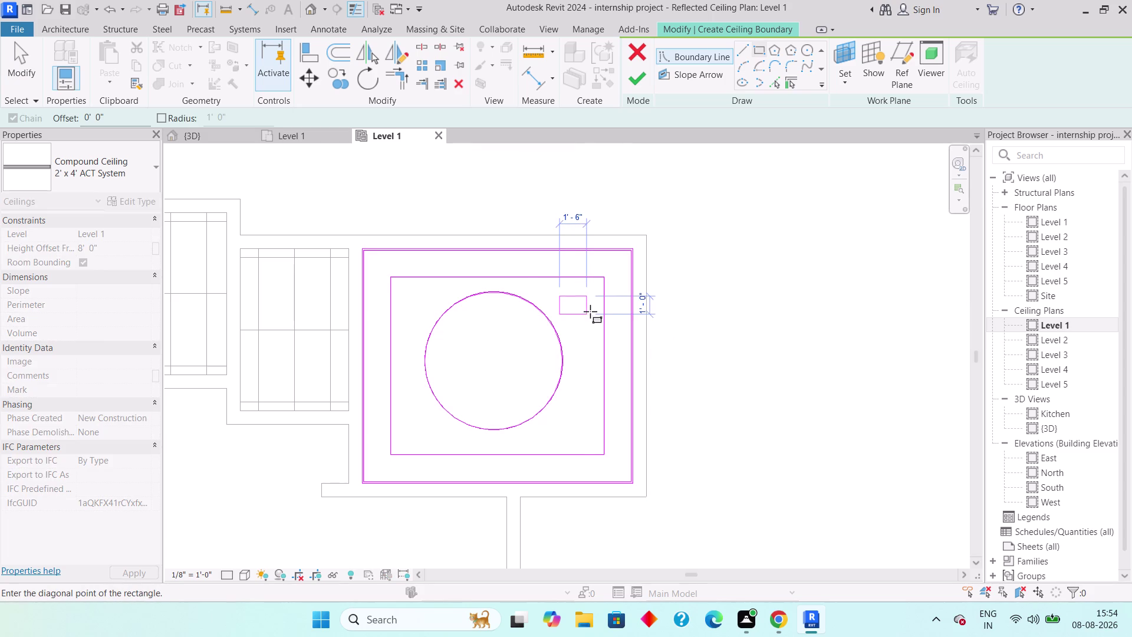
click(590, 311)
key(Escape)
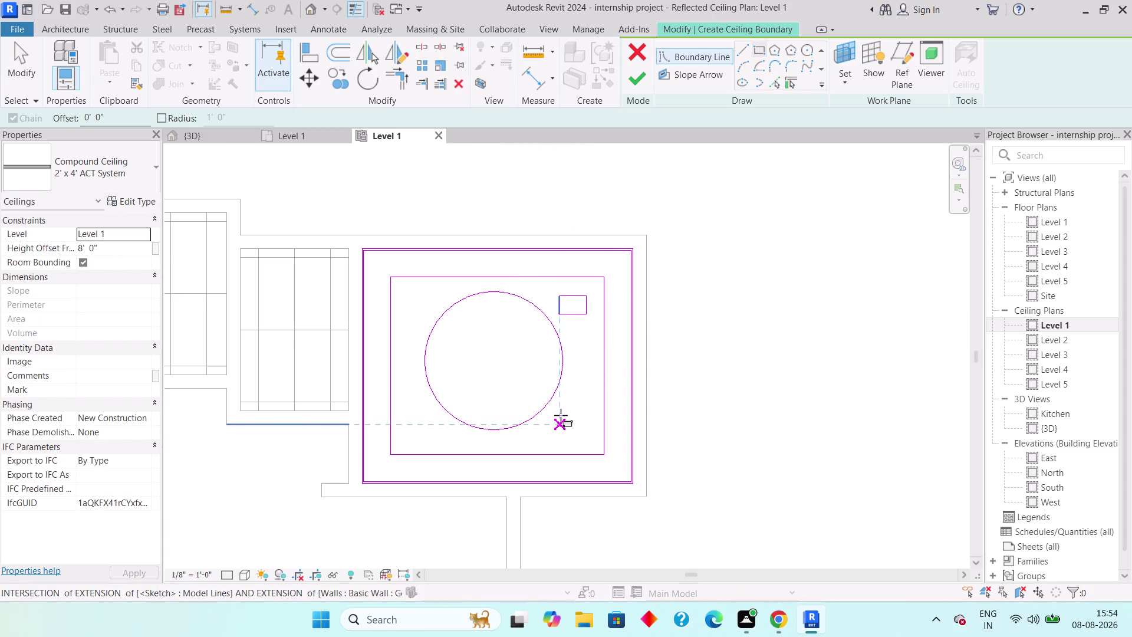
click(560, 415)
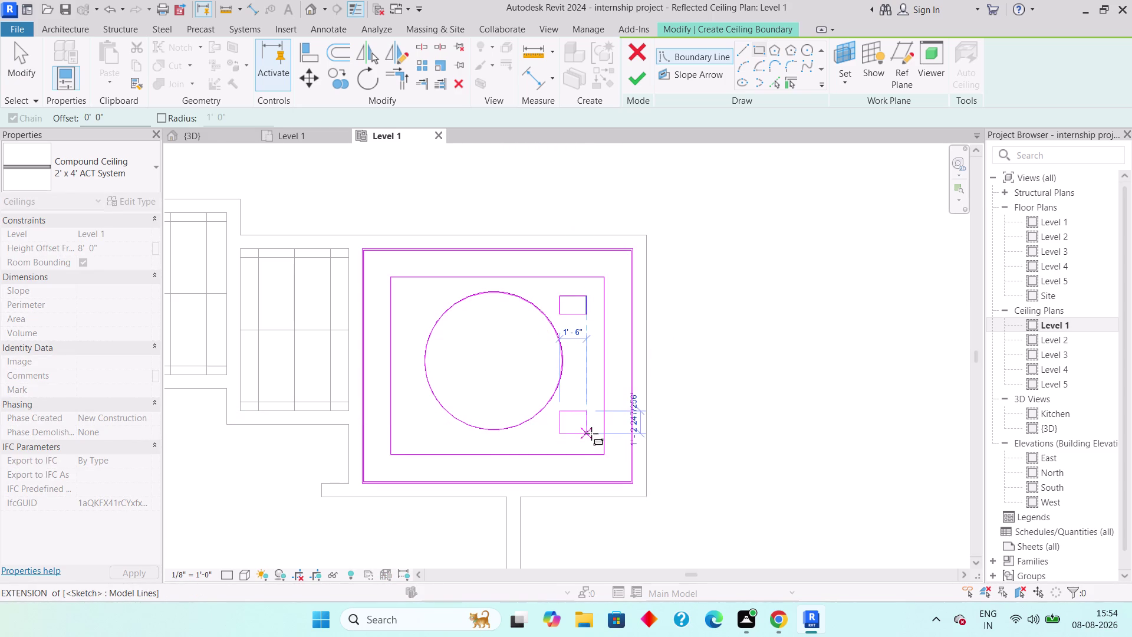
click(594, 432)
key(Escape)
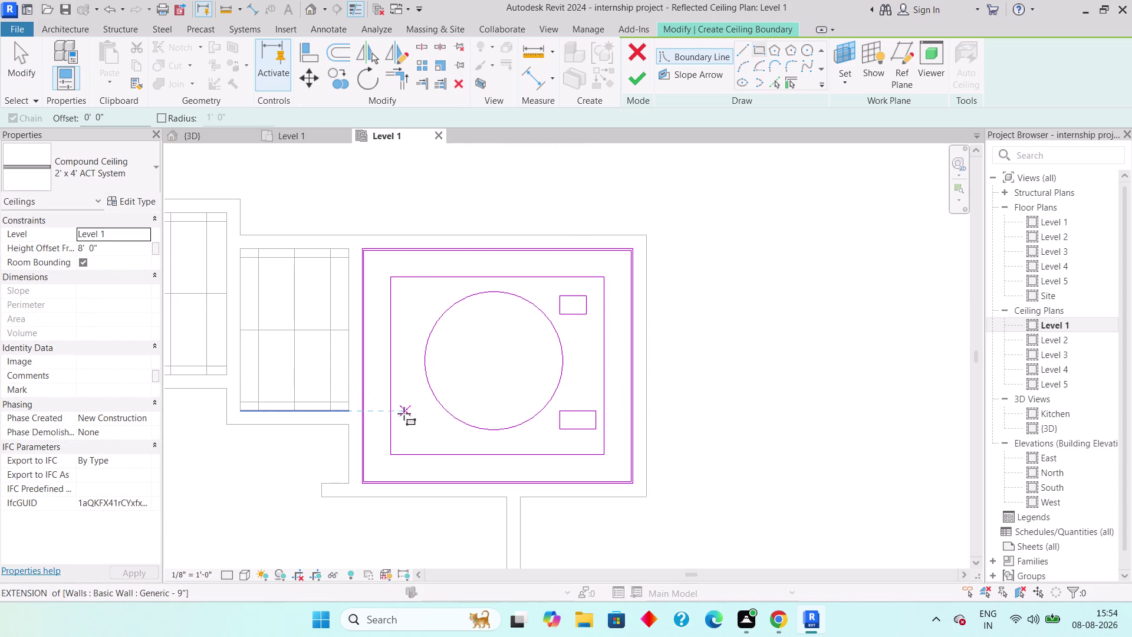
Draw small rectangles near the lower-left and upper-left corners, then select the lower-left one.
click(403, 414)
click(433, 426)
key(Escape)
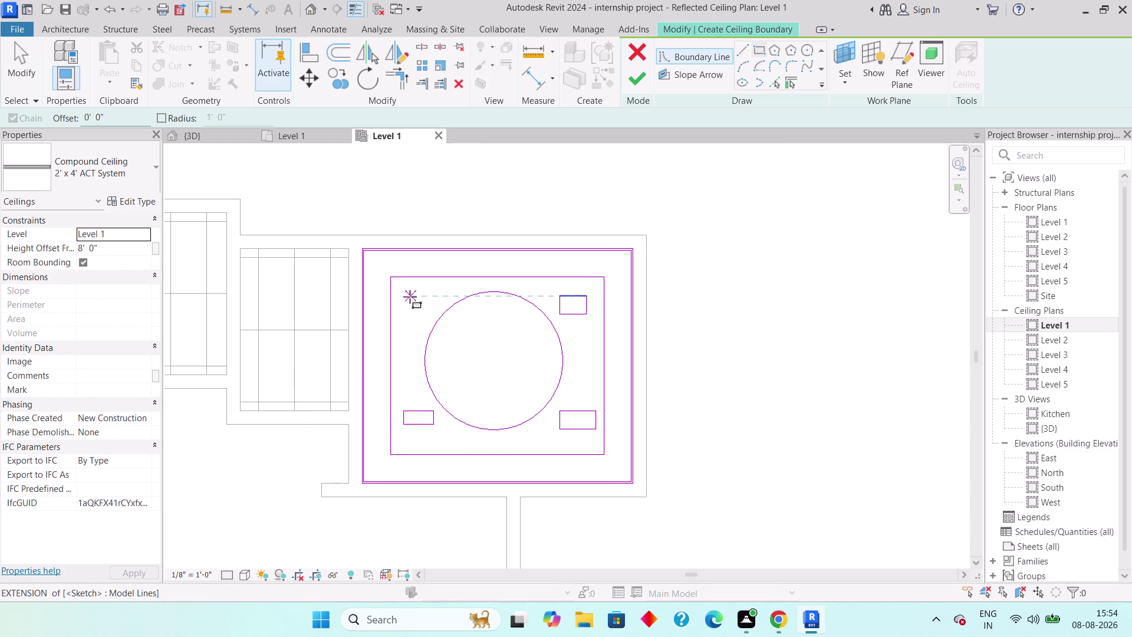
click(407, 296)
click(425, 316)
key(Escape)
key(Escape)
drag(397, 397, 404, 407)
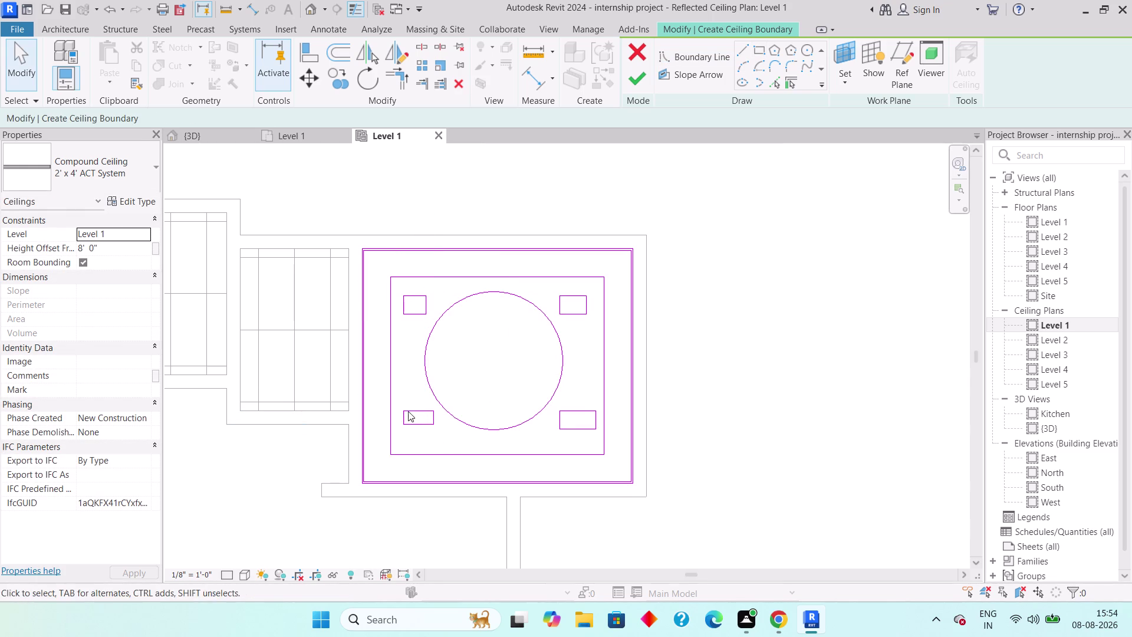
drag(404, 407, 438, 431)
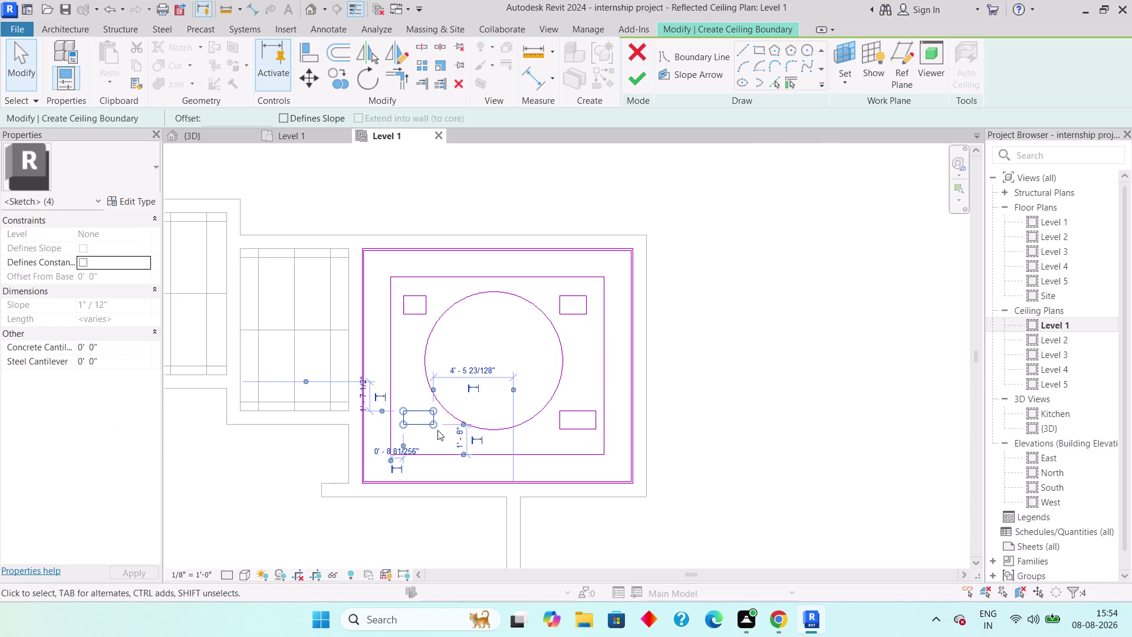
Delete the lower-left small rectangle and redraw it.
key(Delete)
click(758, 54)
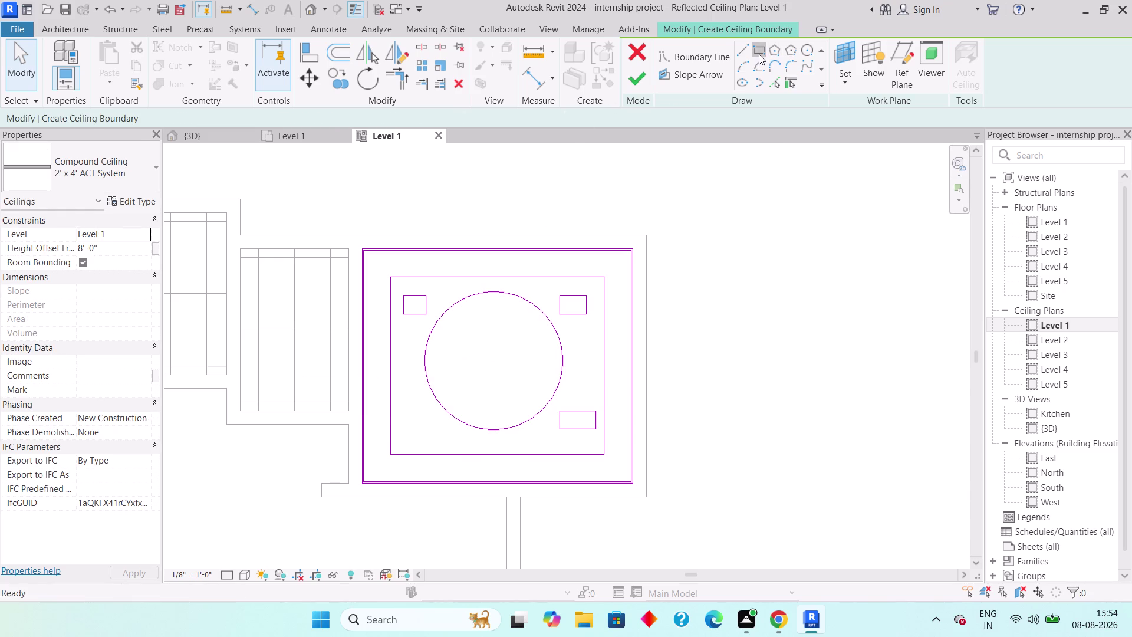
click(406, 423)
click(428, 438)
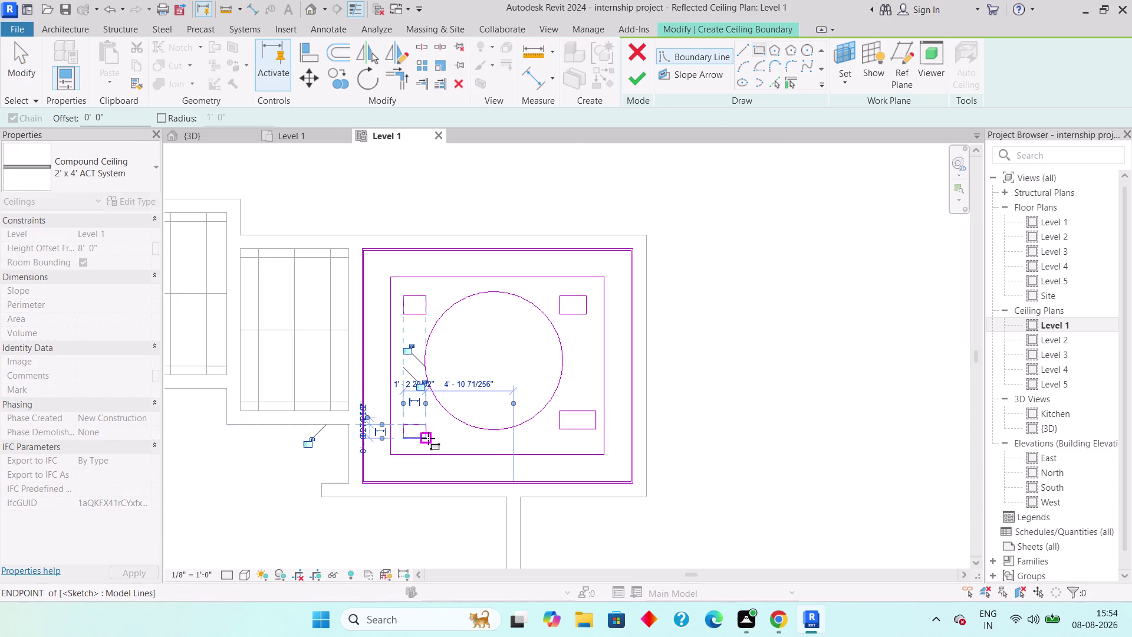
key(Escape)
key(Escape)
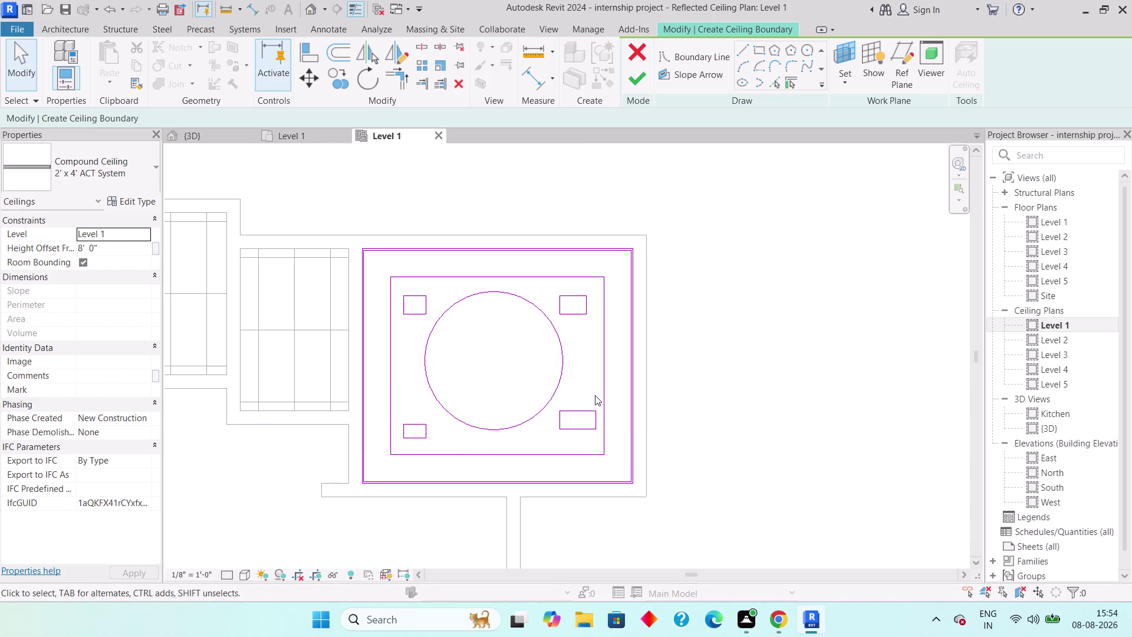
Replace the lower-right lines with a new small rectangle and finish the ceiling sketch.
drag(596, 395, 556, 442)
key(Delete)
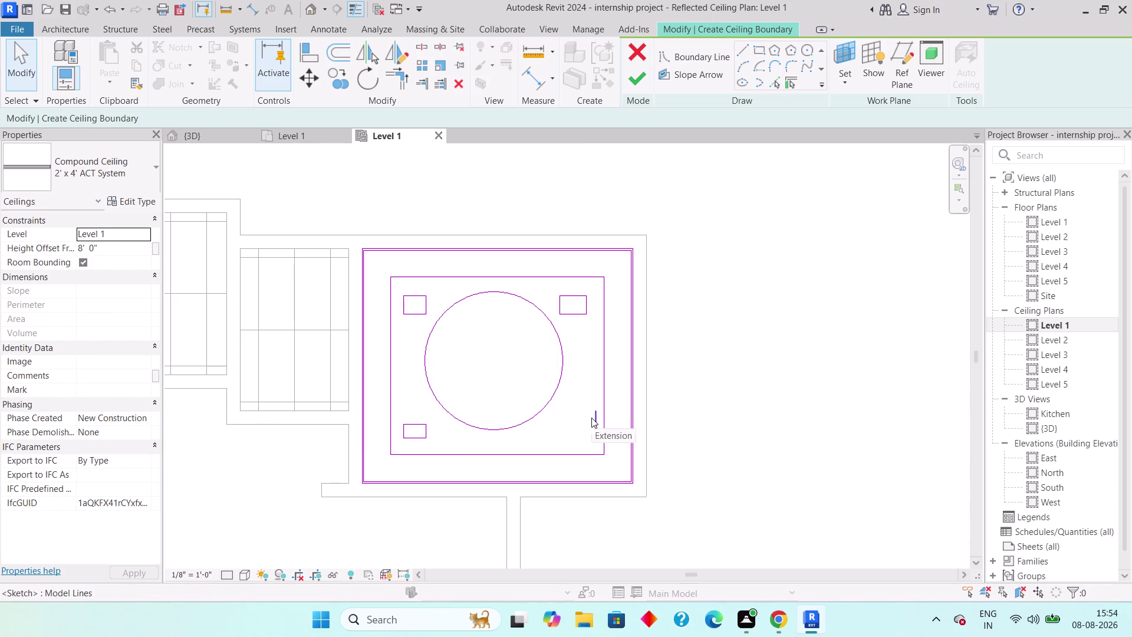
click(590, 417)
key(Delete)
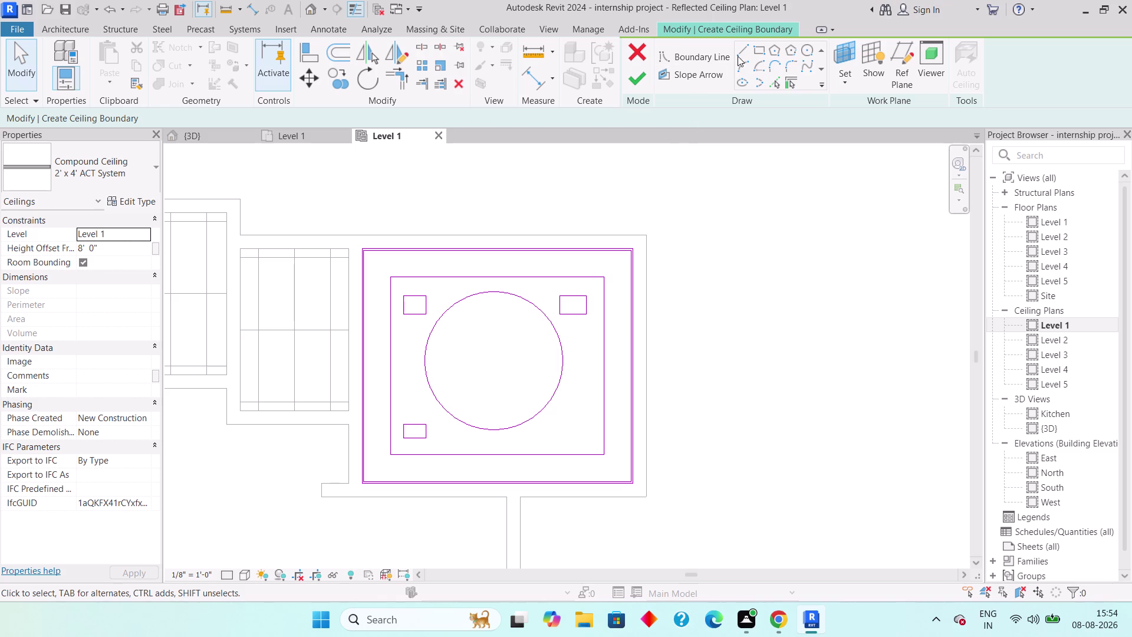
click(753, 53)
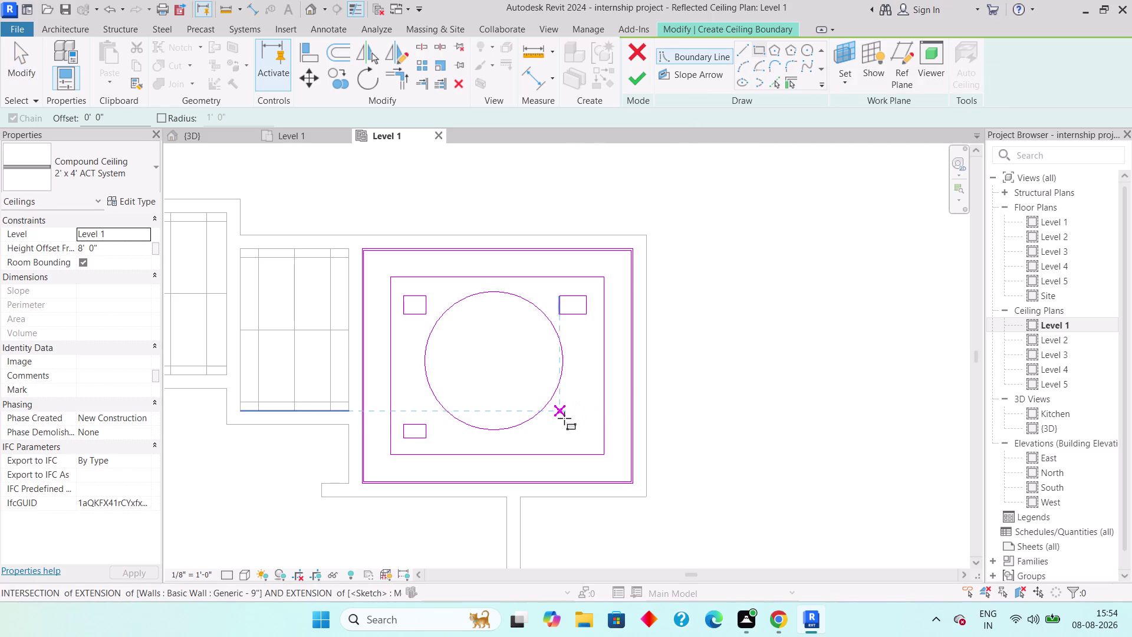
click(563, 421)
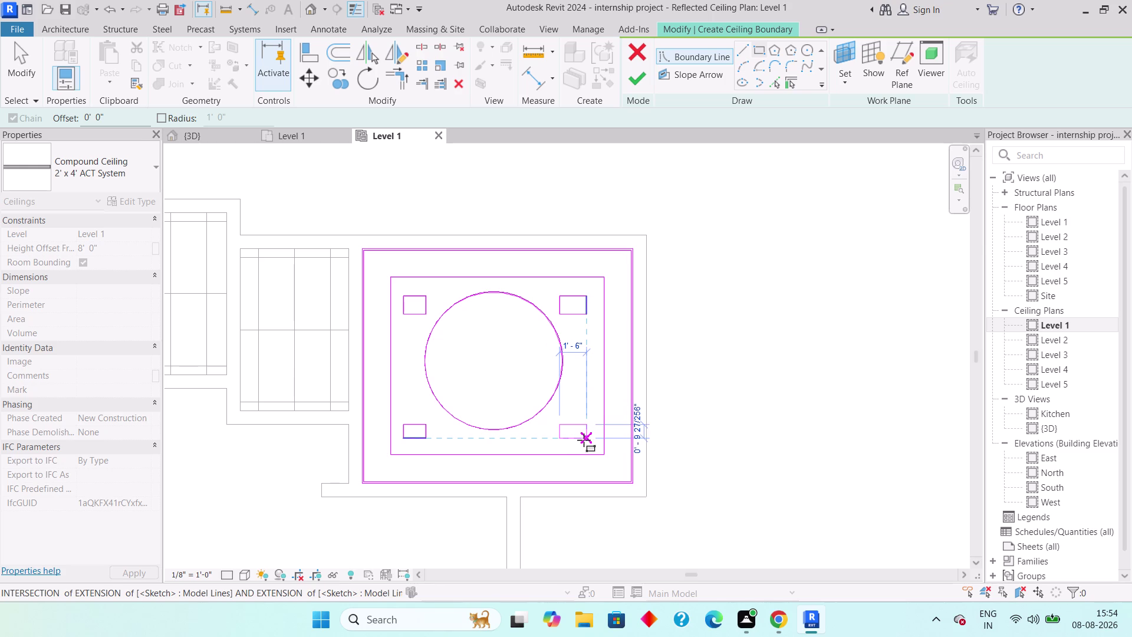
click(584, 439)
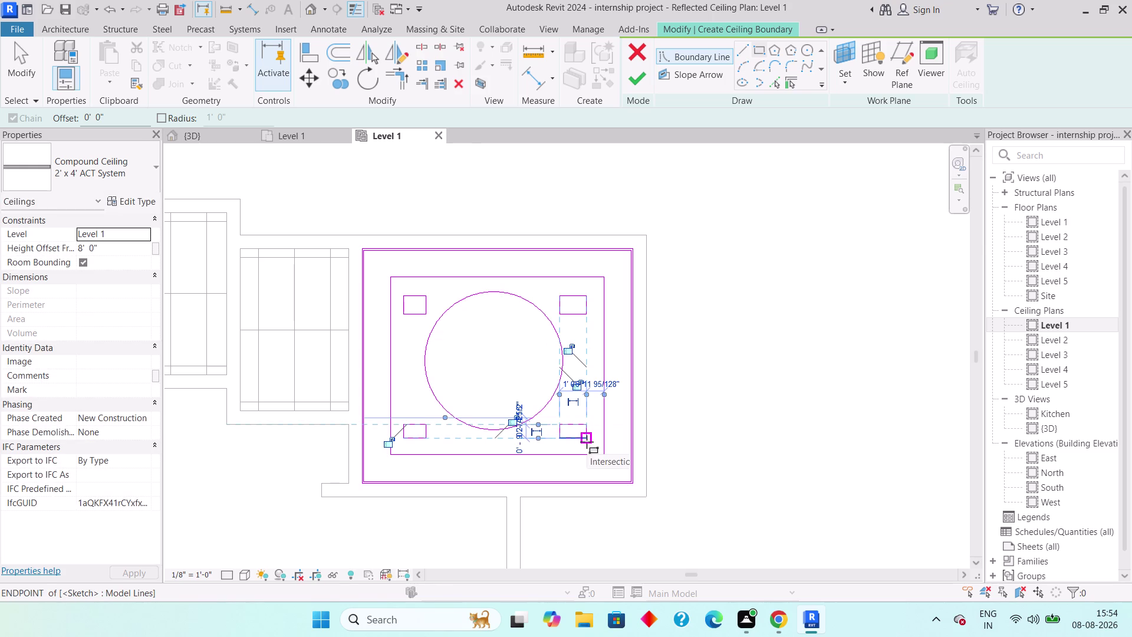
key(Escape)
key(Escape)
key(Escape)
click(637, 89)
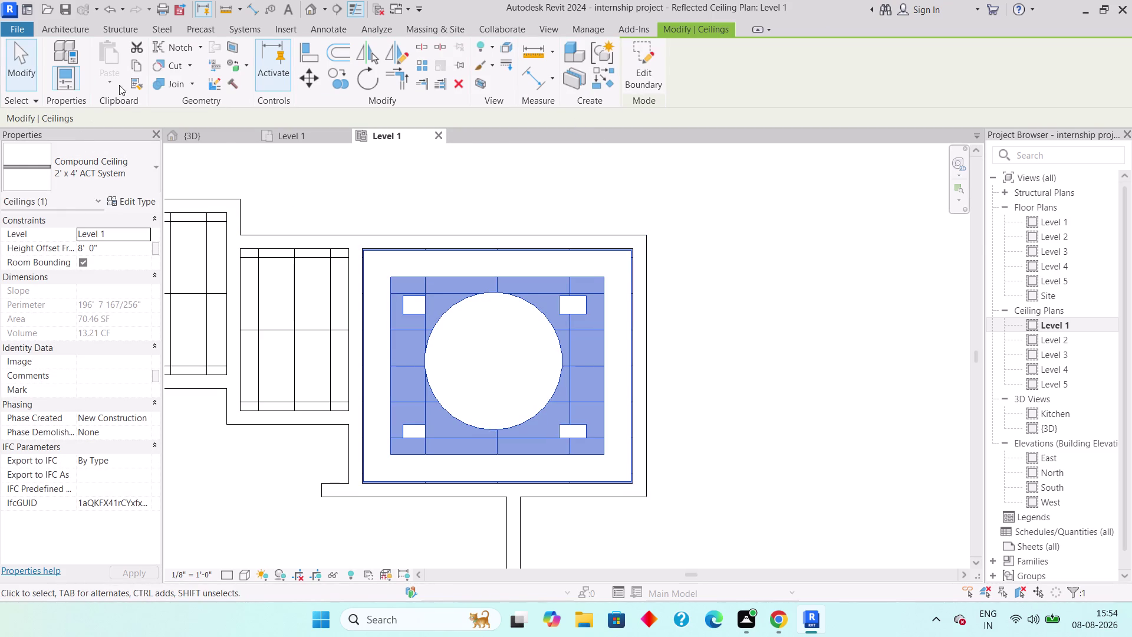
Inspect the new ceiling's circular and rectangular openings in 3D, then start another ceiling.
click(57, 30)
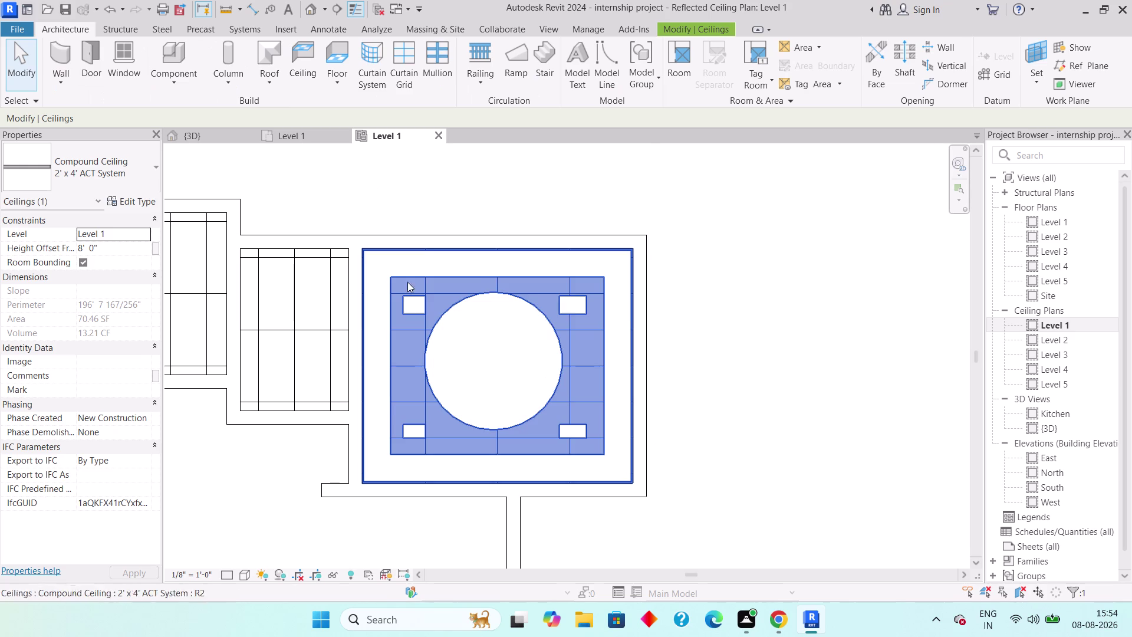
click(199, 132)
key(Escape)
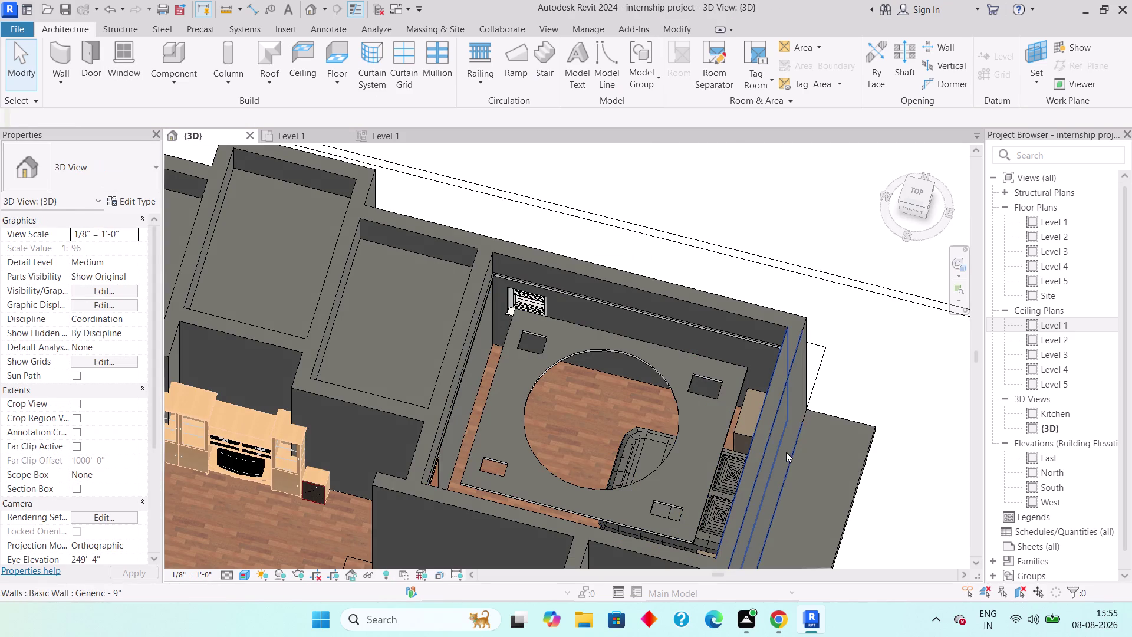
middle_drag(875, 417, 869, 400)
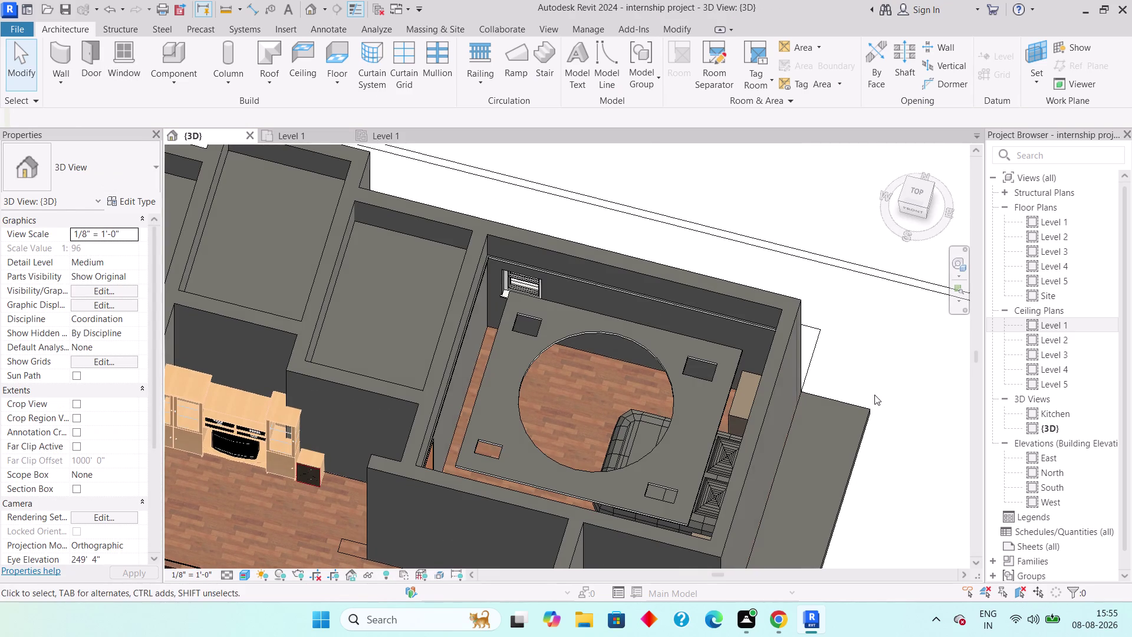
click(721, 399)
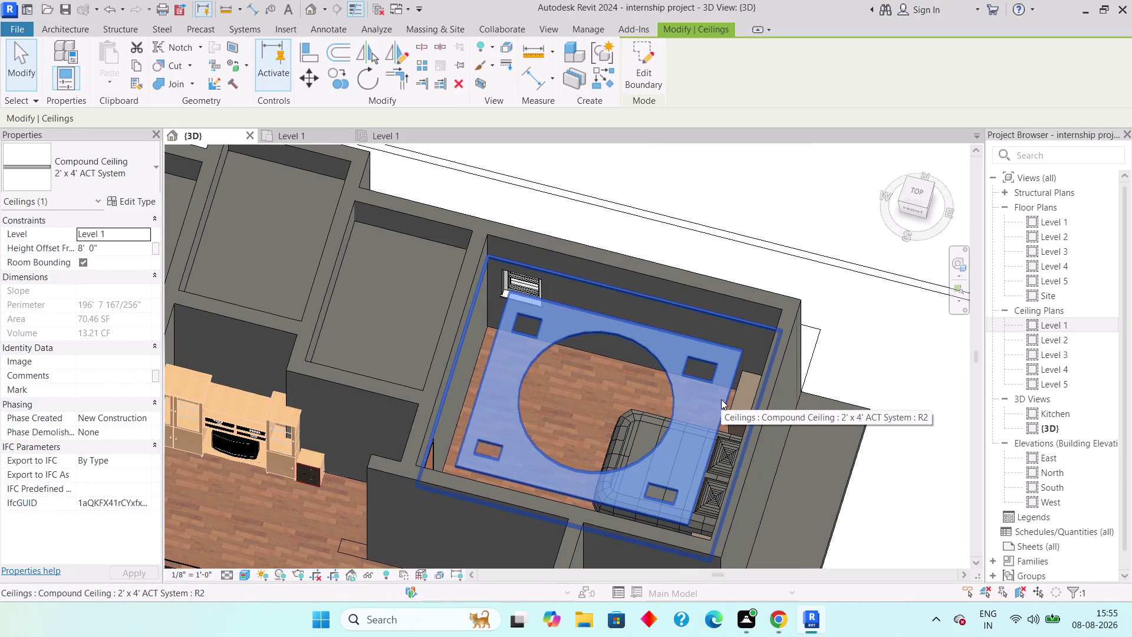
key(Escape)
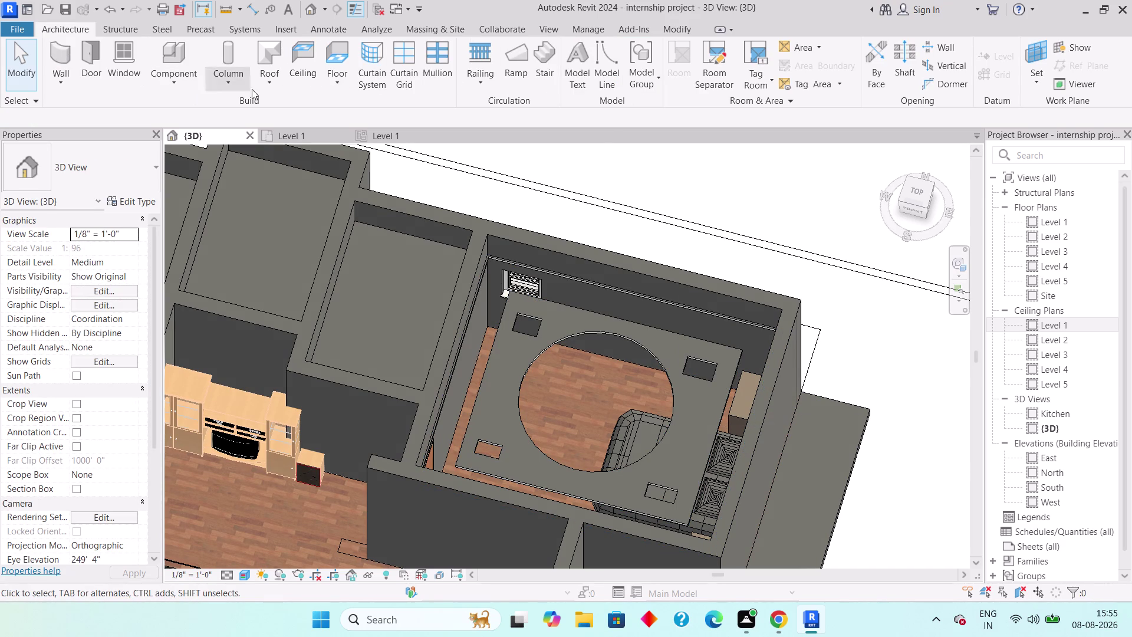
click(310, 88)
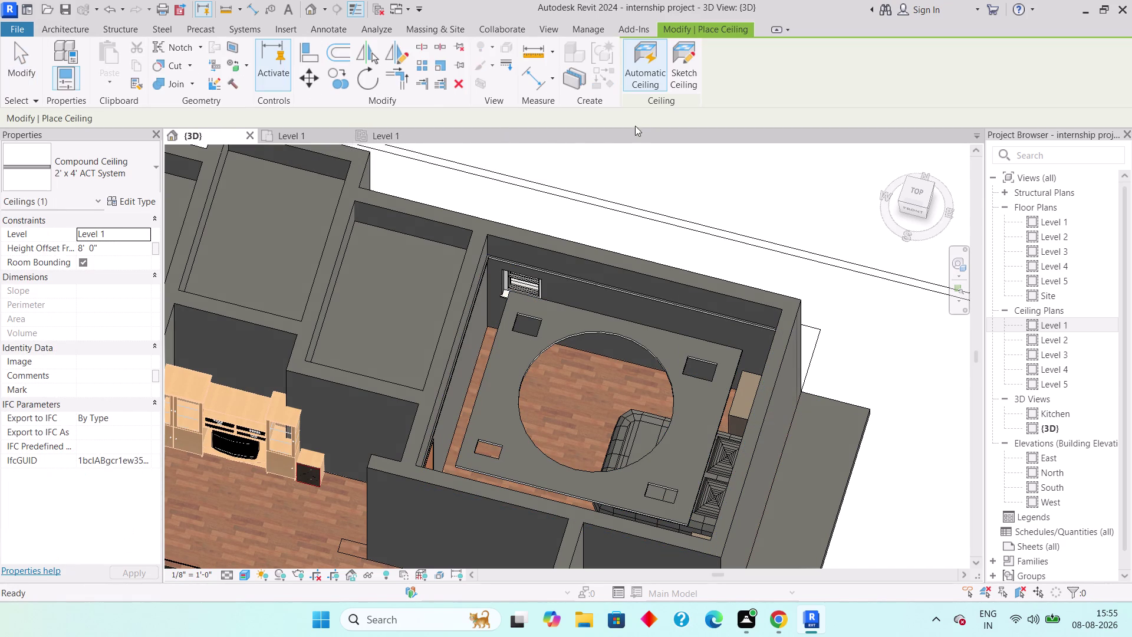
Place an automatic ceiling in the Level 1 room and enter an 8'4" height offset.
click(636, 81)
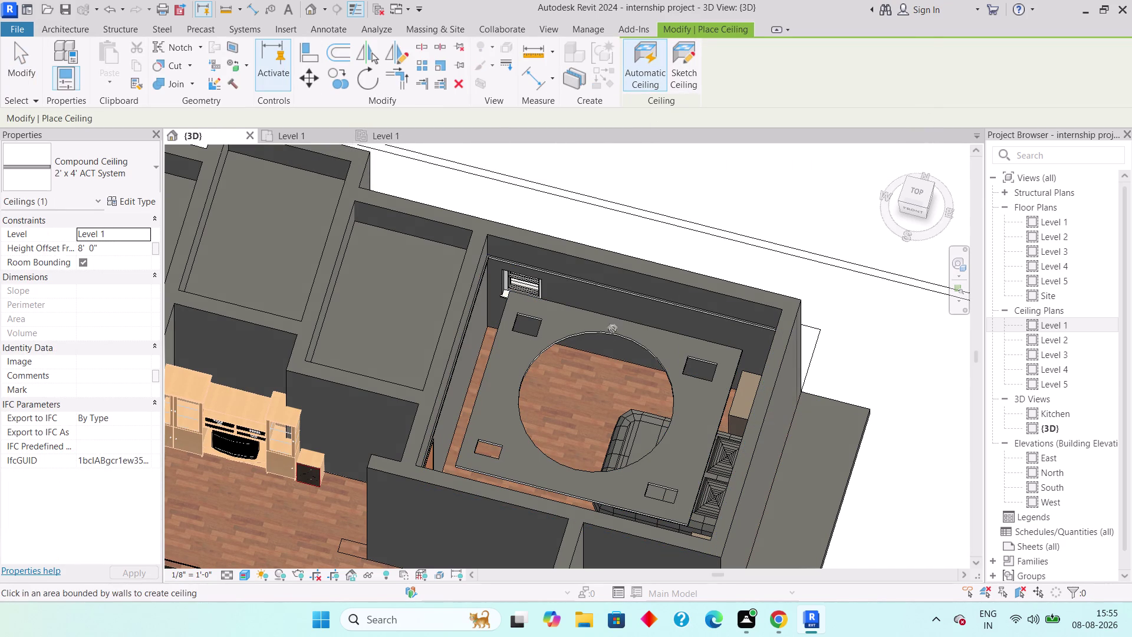
click(381, 140)
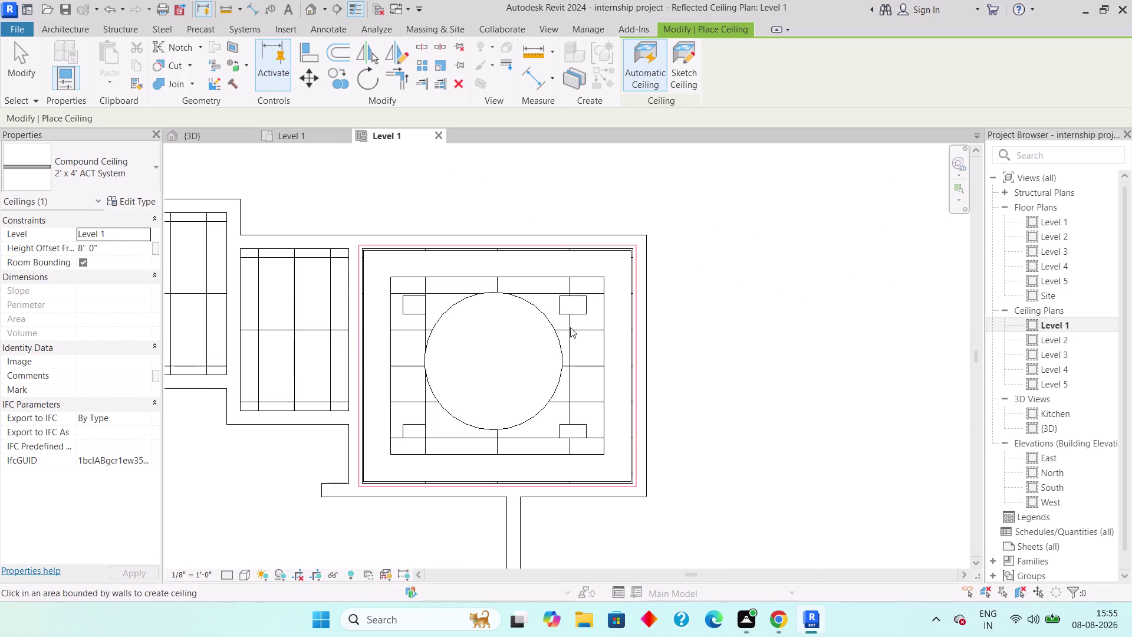
click(547, 260)
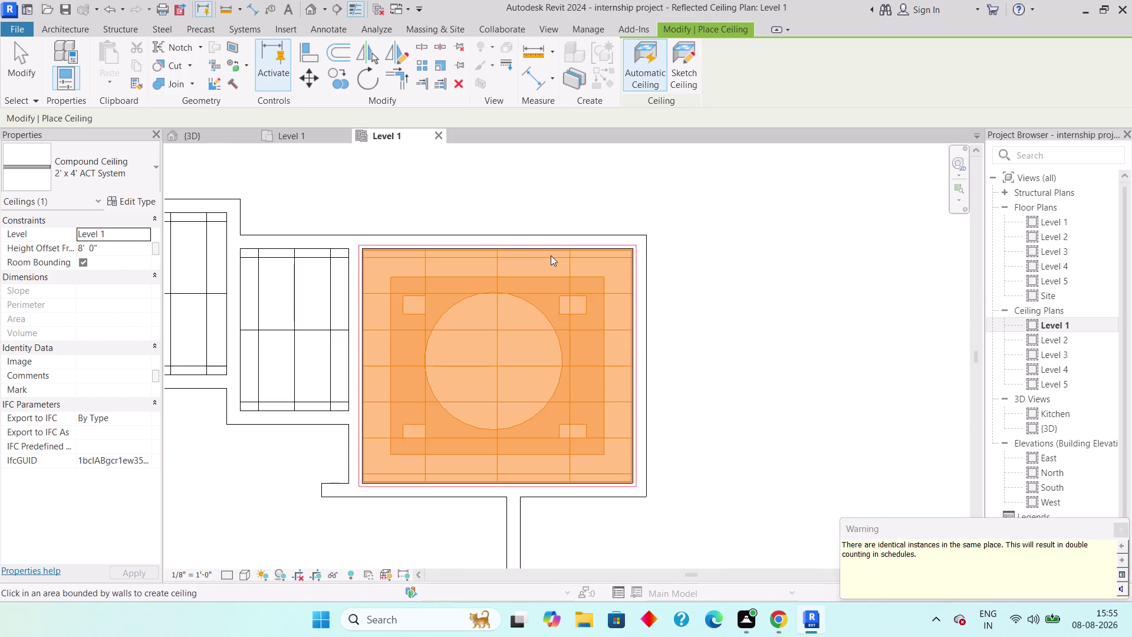
click(102, 244)
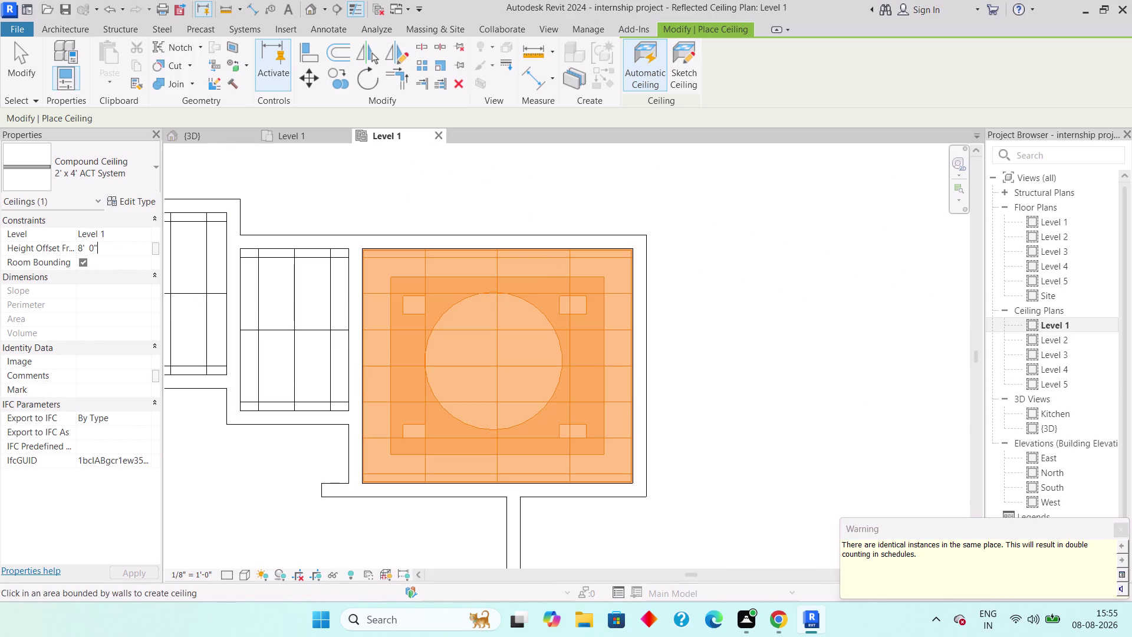
key(BackSpace)
key(BackSpace)
text(4")
key(Return)
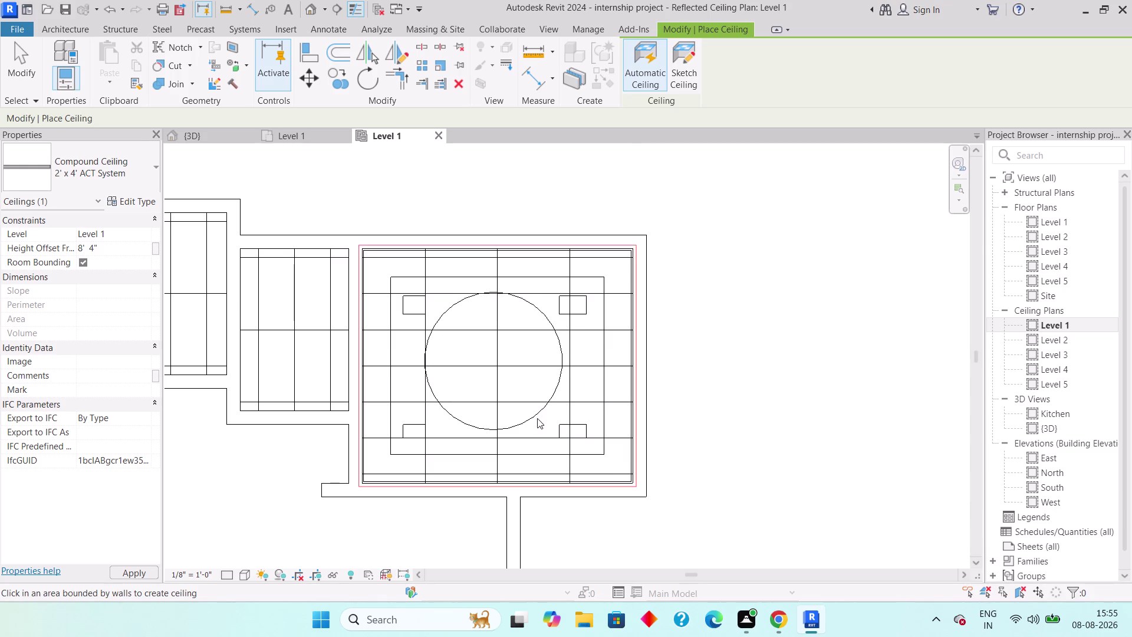
Apply the height offset and inspect the sketched ceiling in the 3D view.
click(211, 142)
key(Escape)
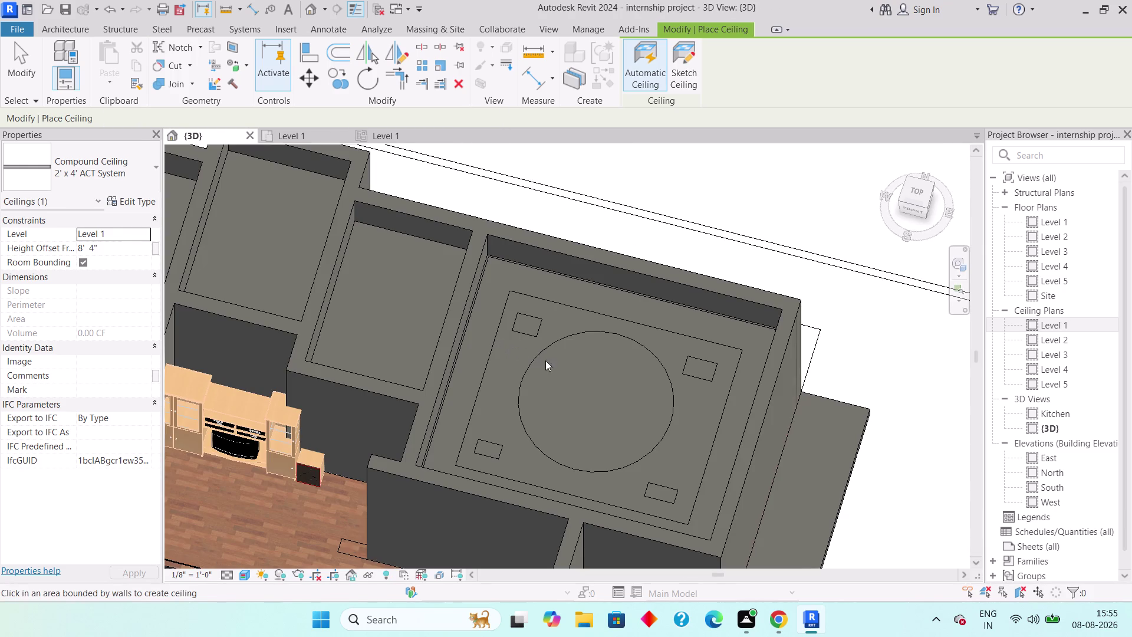
click(546, 284)
click(547, 300)
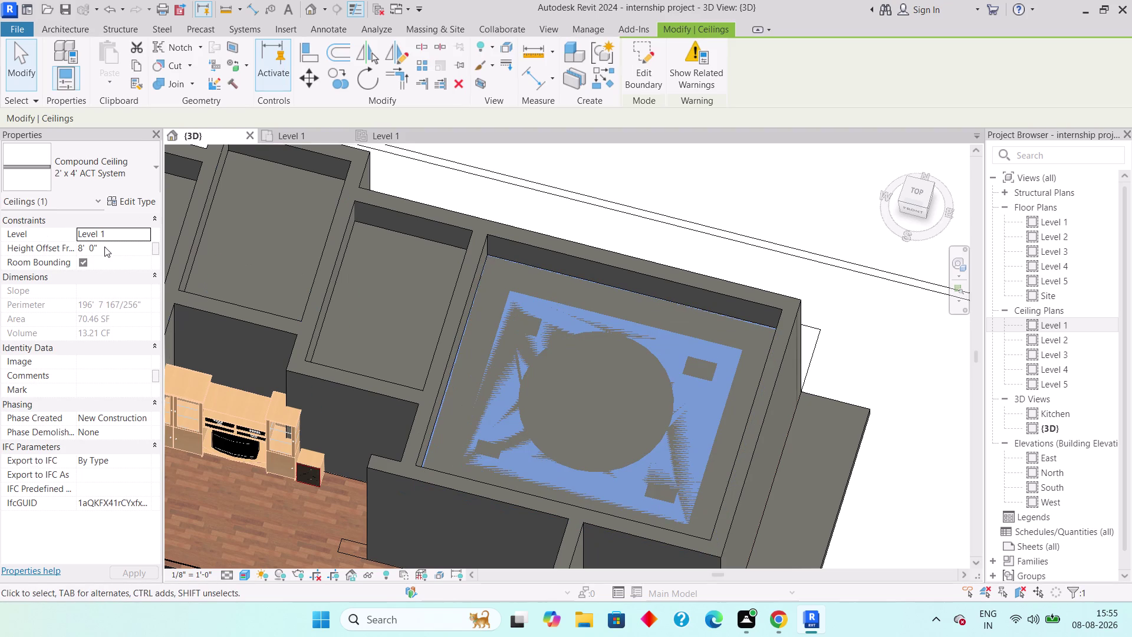
key(Escape)
click(502, 261)
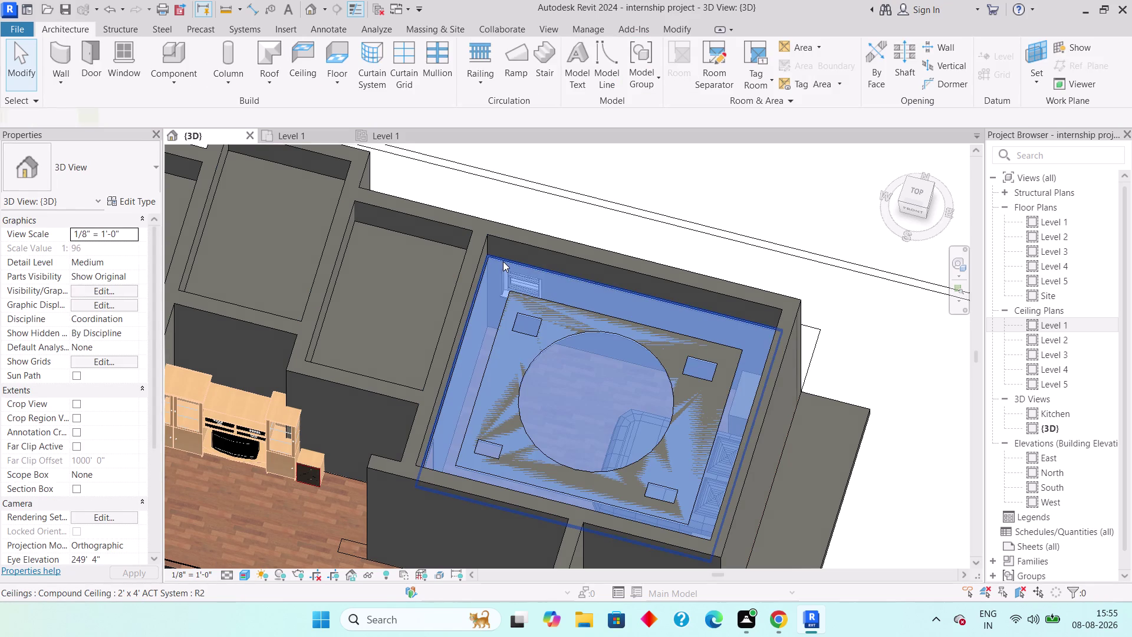
Set the room-wide ceiling's Height Offset From Level to 8' 4".
click(129, 244)
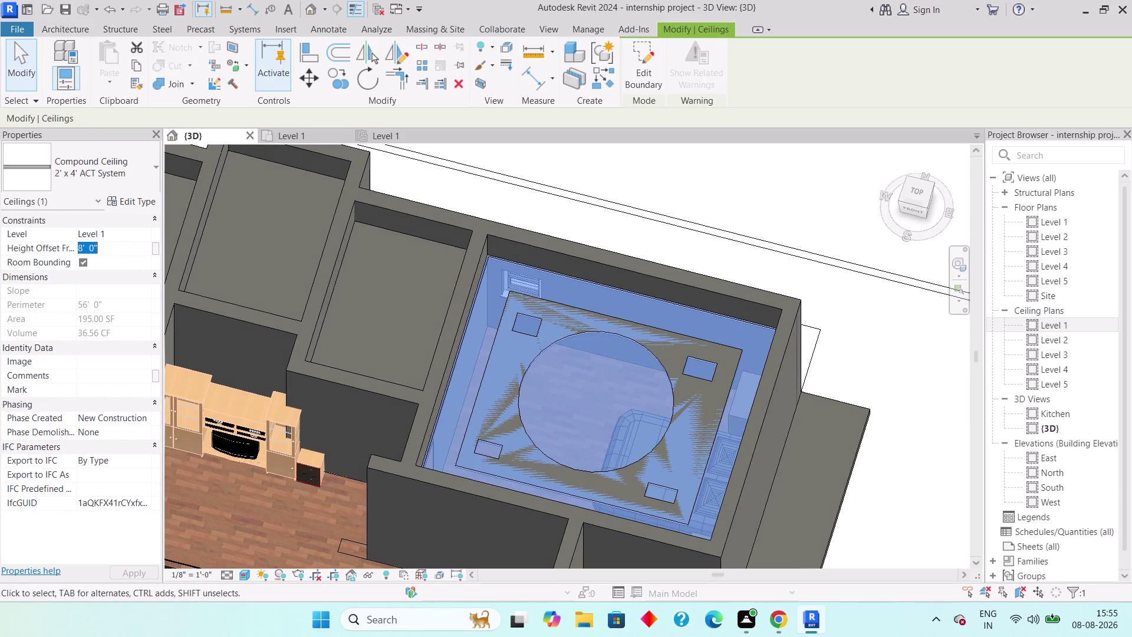
text(8'4)
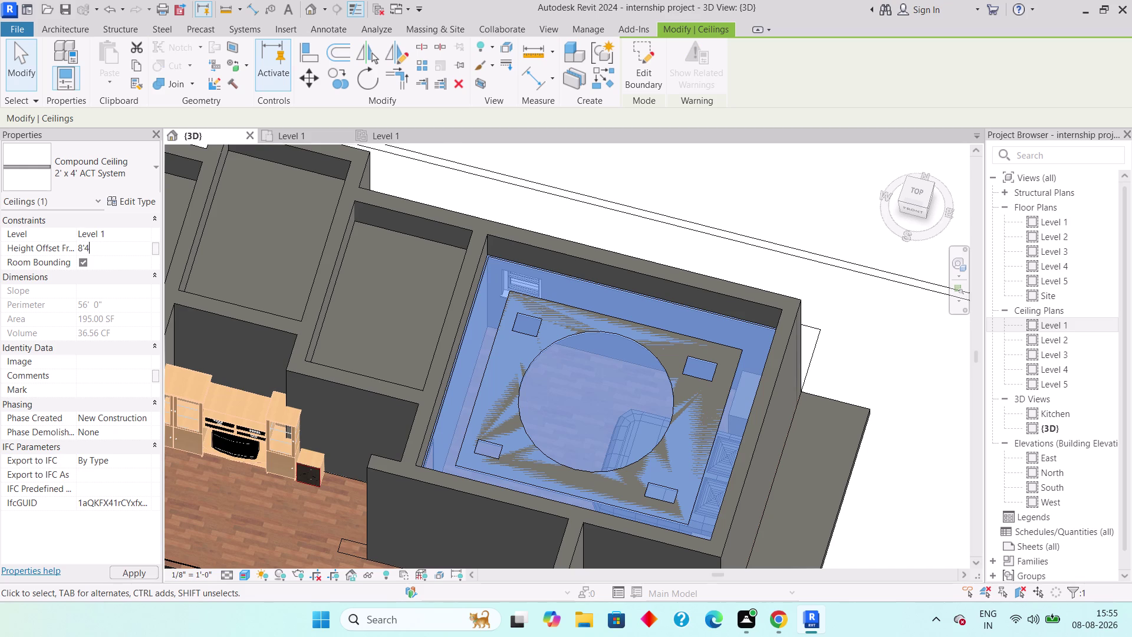
text(")
key(Return)
key(Escape)
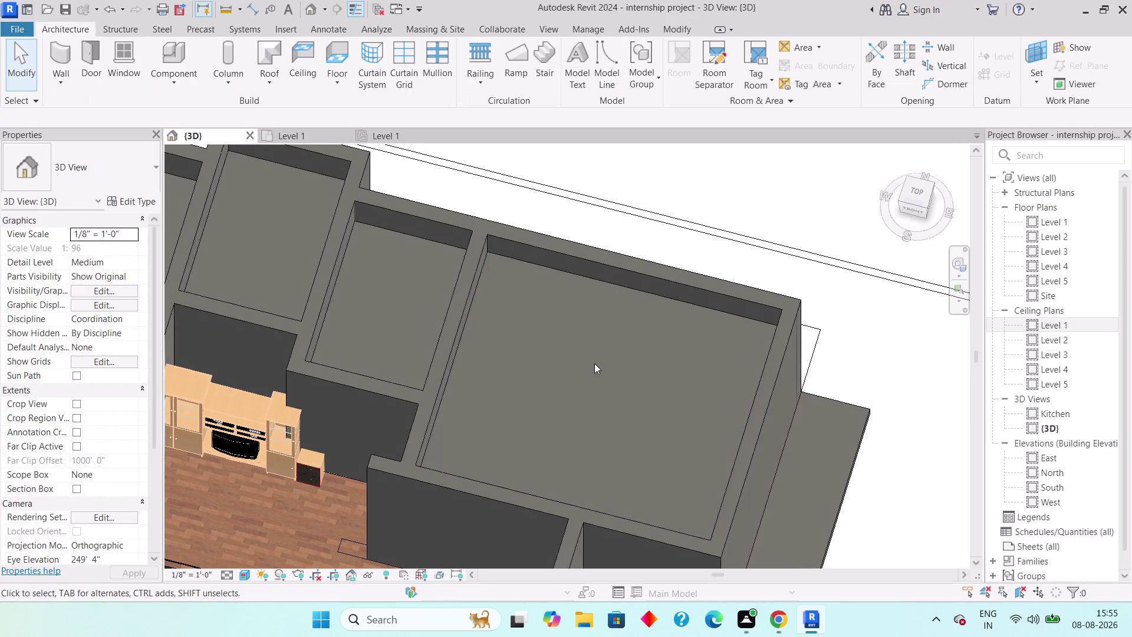
scroll(down, 3)
scroll(down, 3)
middle_drag(600, 357, 723, 273)
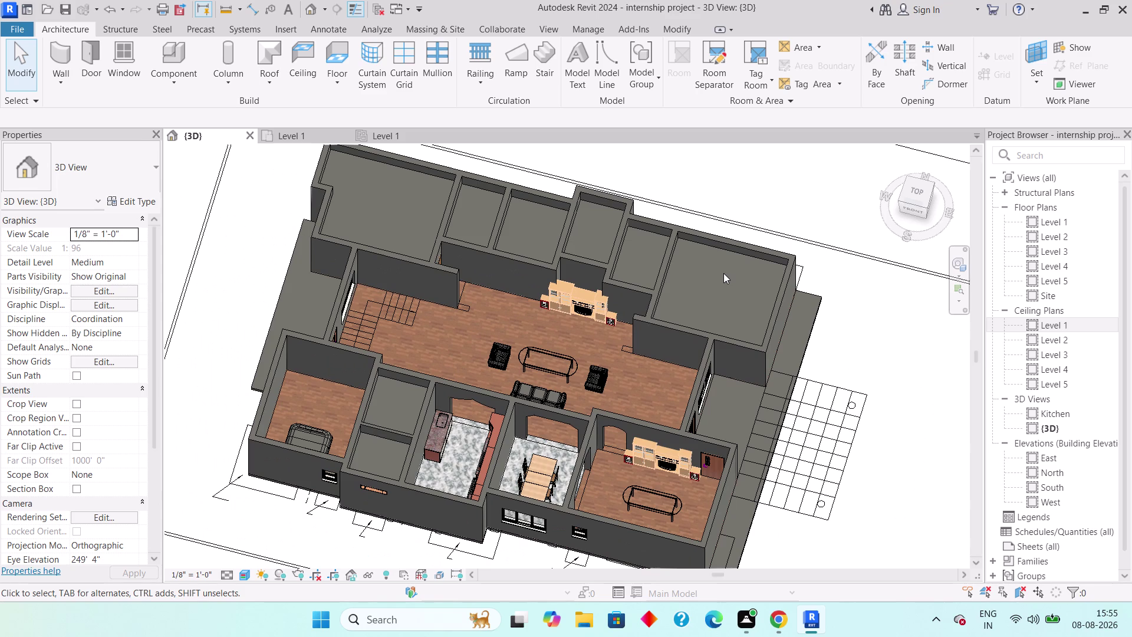
click(291, 136)
Place automatic ceilings in the central hall, the large right room and neighbouring small rooms.
click(388, 139)
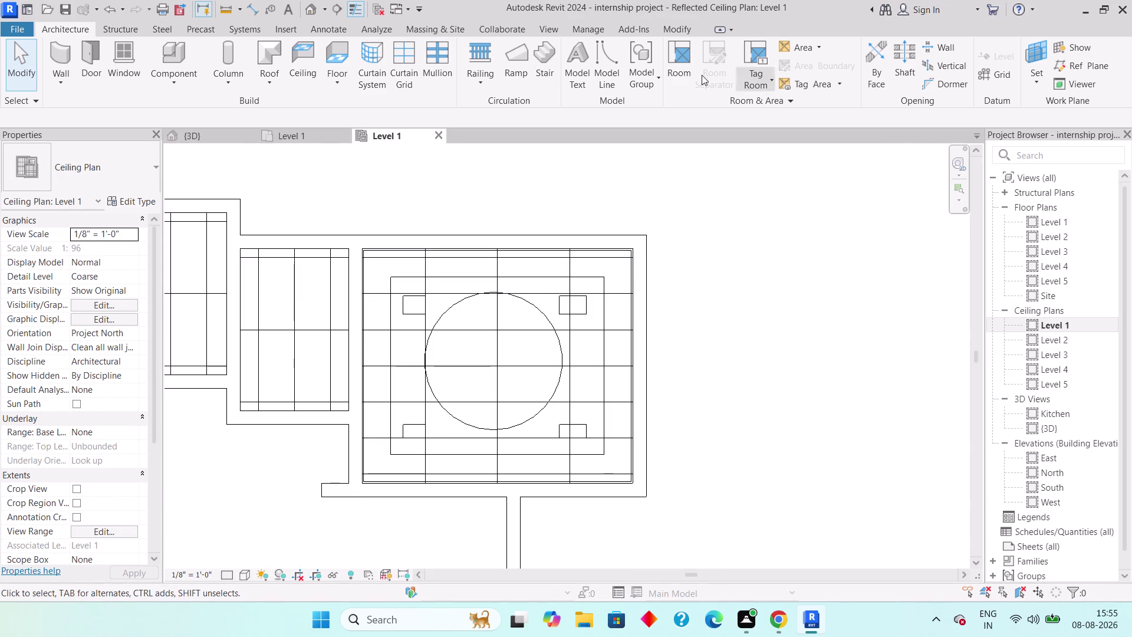
click(301, 71)
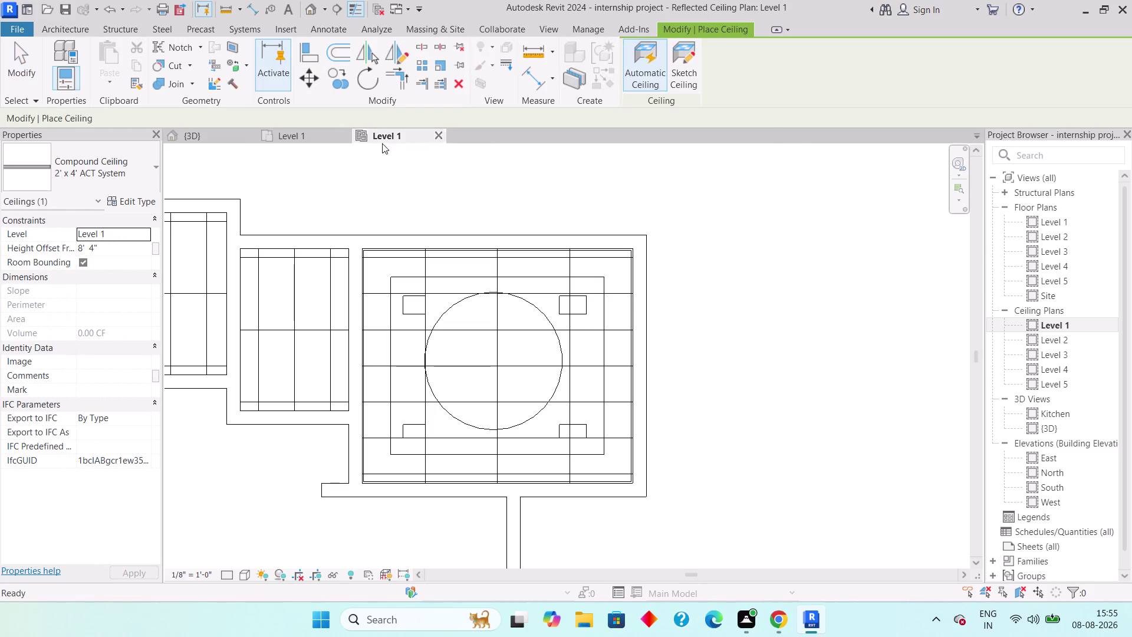
scroll(down, 3)
middle_drag(461, 445, 536, 223)
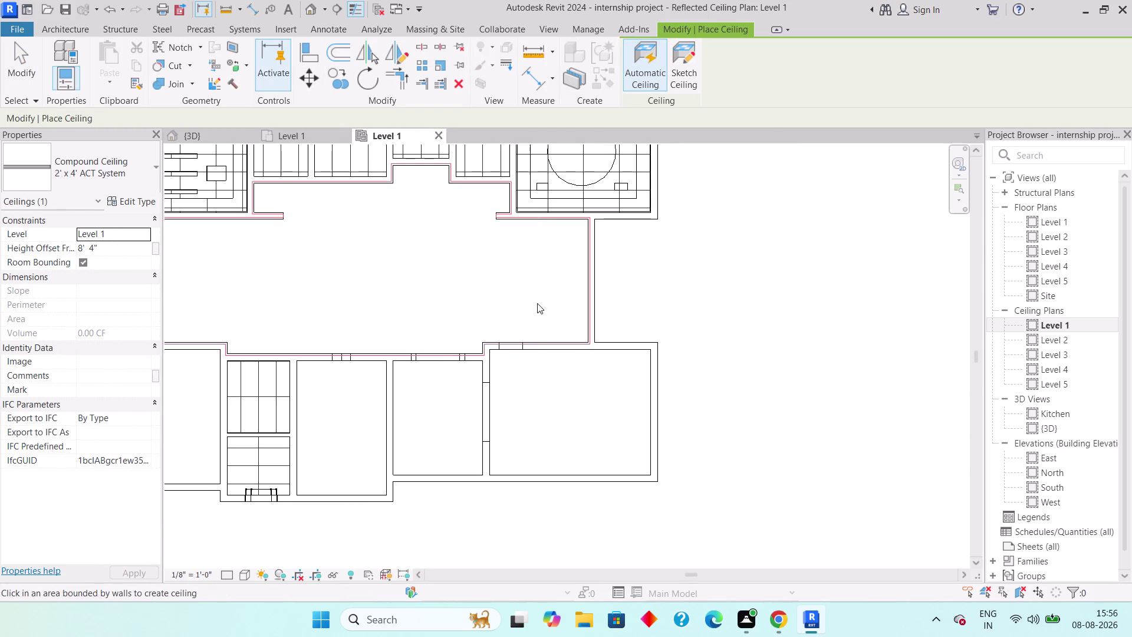
click(525, 306)
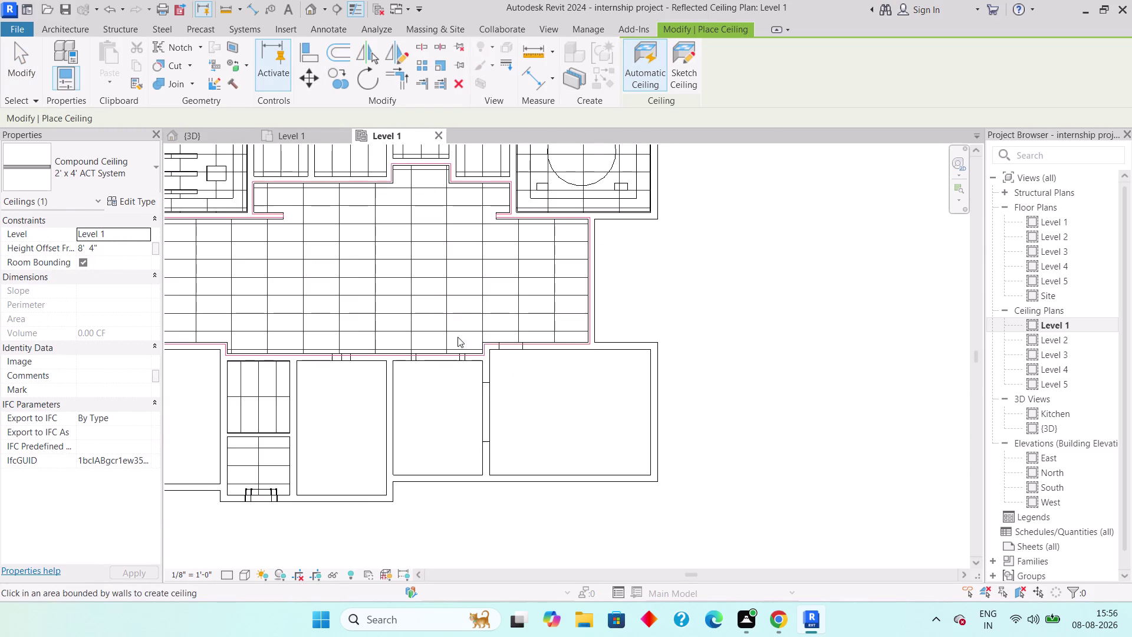
middle_drag(550, 390, 702, 333)
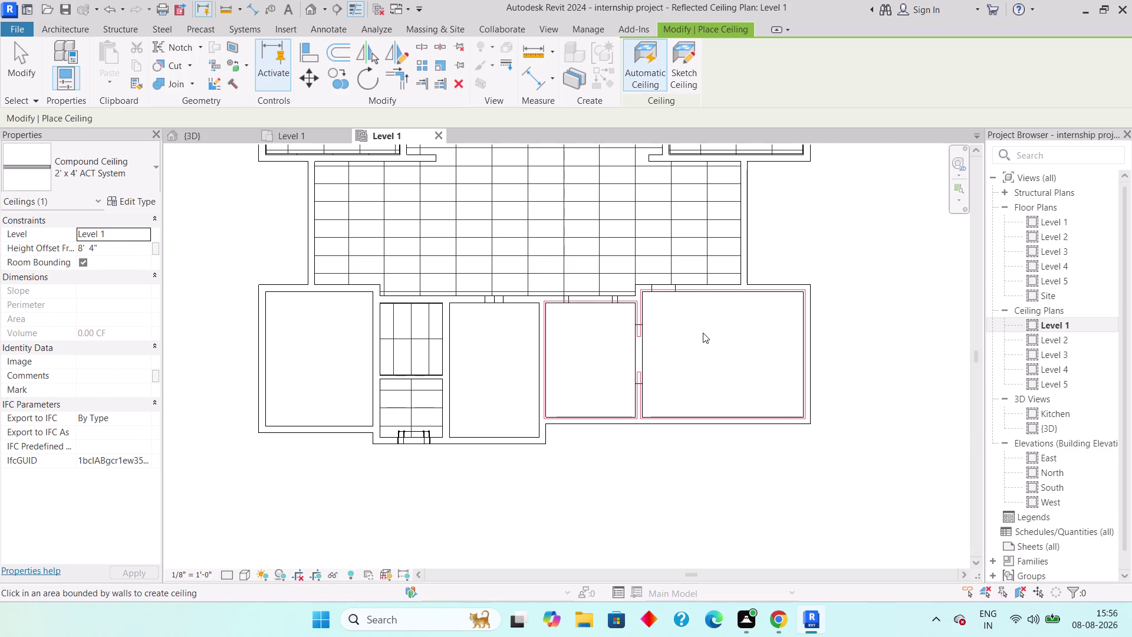
click(702, 332)
click(499, 351)
middle_drag(438, 363, 634, 354)
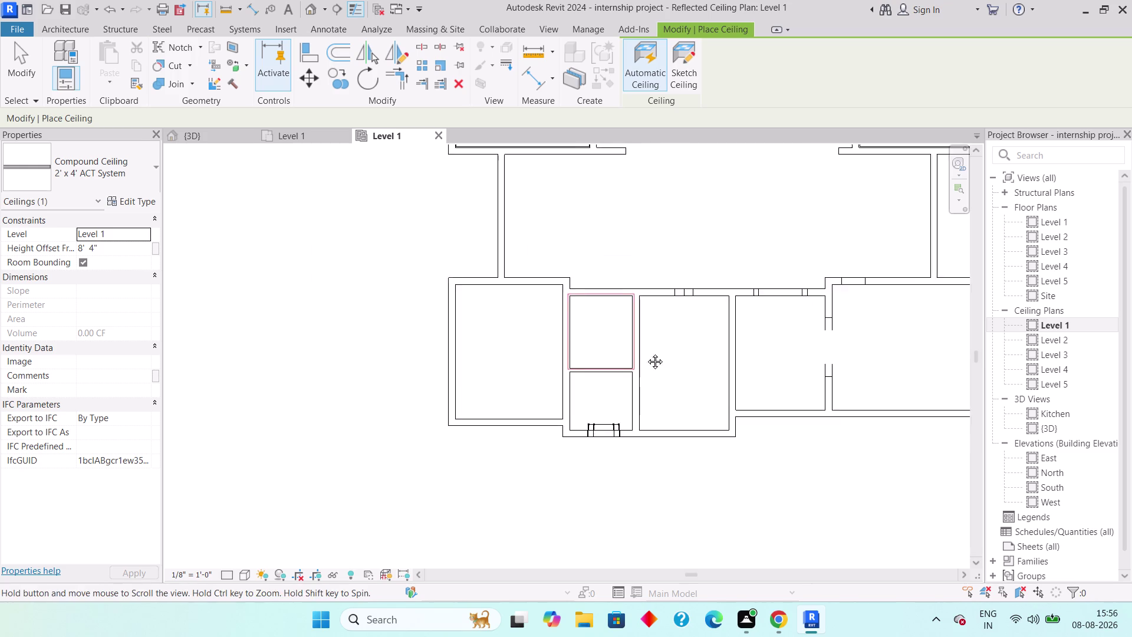
middle_drag(634, 354, 655, 351)
scroll(down, 3)
click(678, 69)
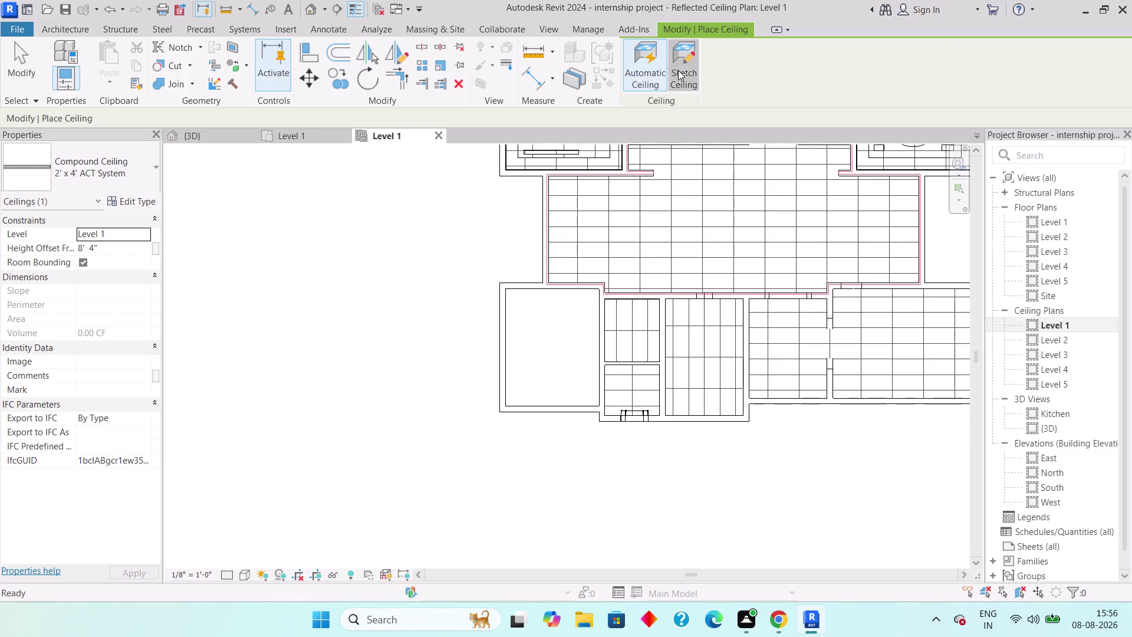
Sketch a rectangular ceiling boundary around the room's corners.
scroll(up, 3)
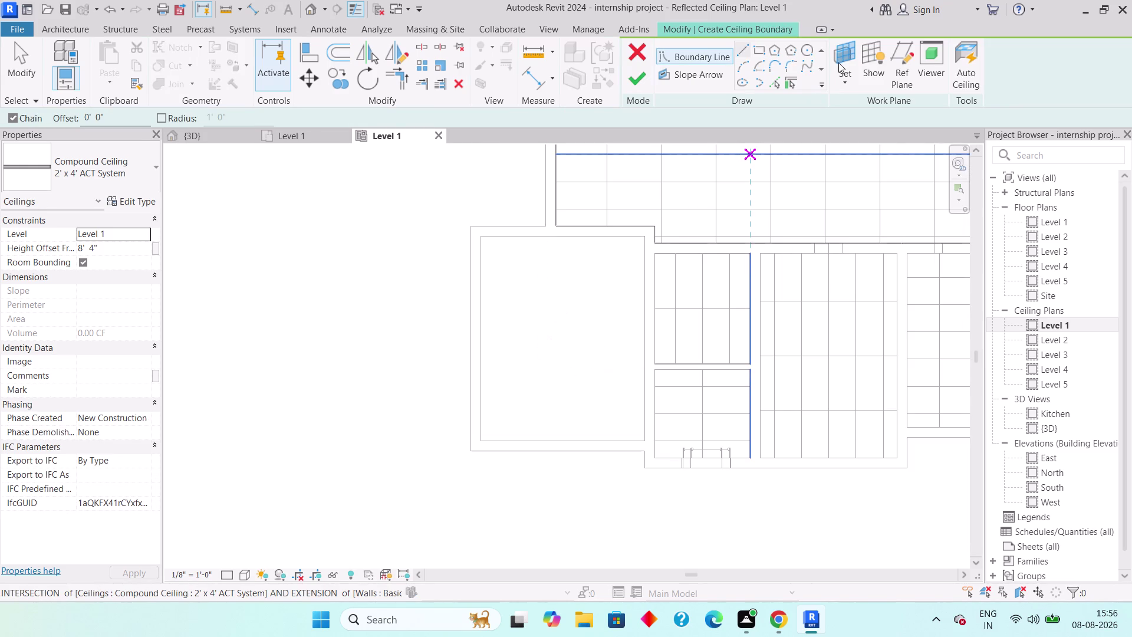
click(758, 48)
scroll(up, 3)
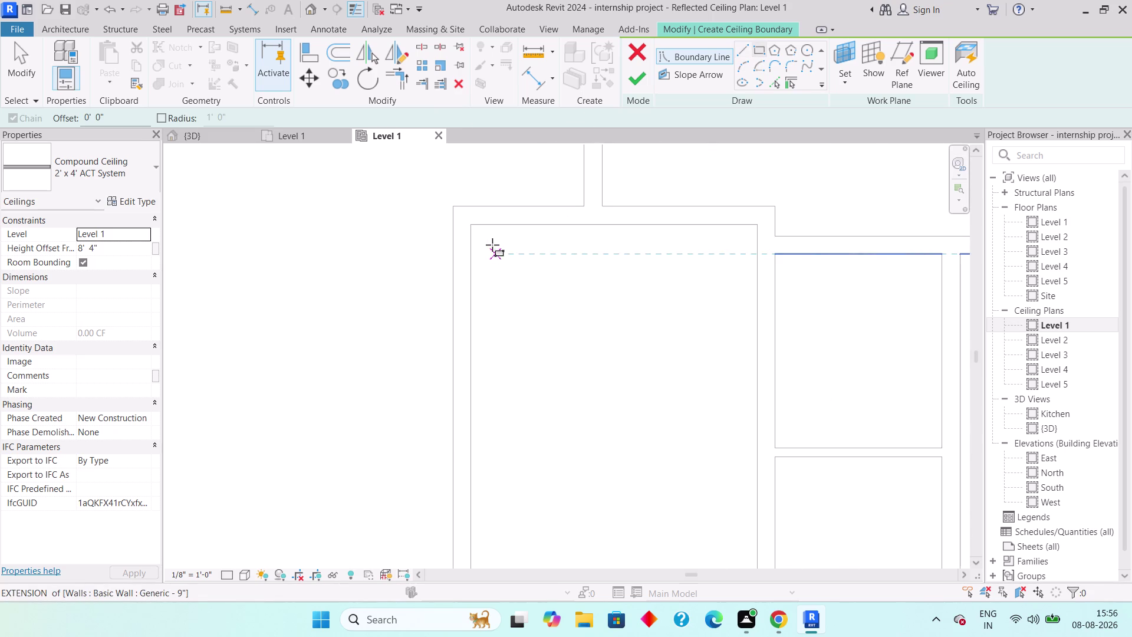
click(472, 225)
middle_drag(566, 365, 502, 272)
scroll(down, 3)
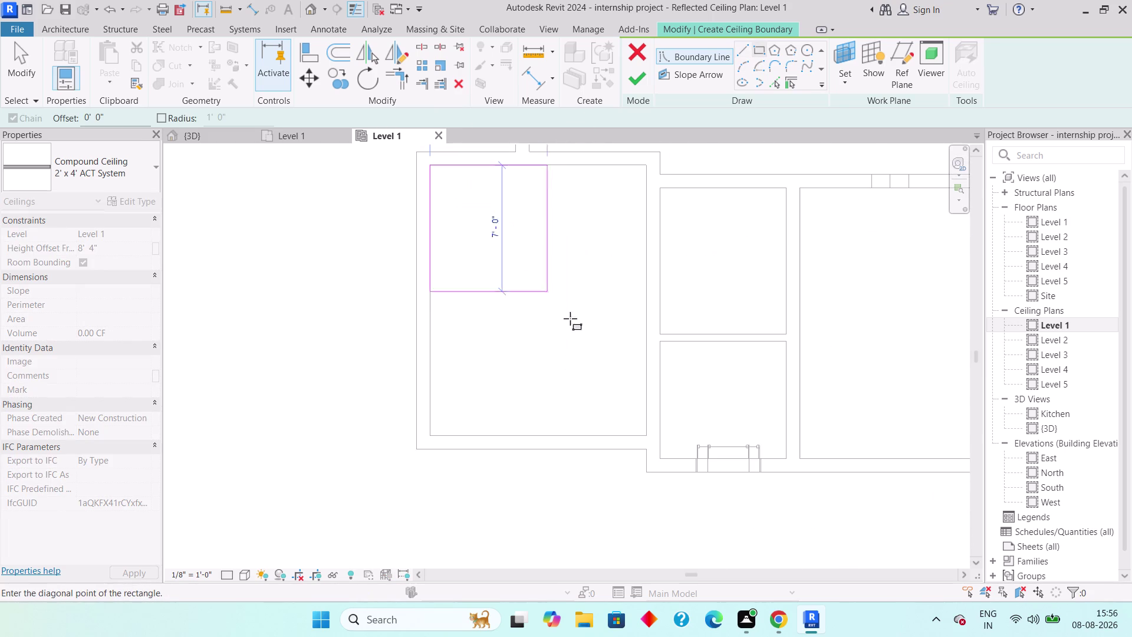
click(643, 433)
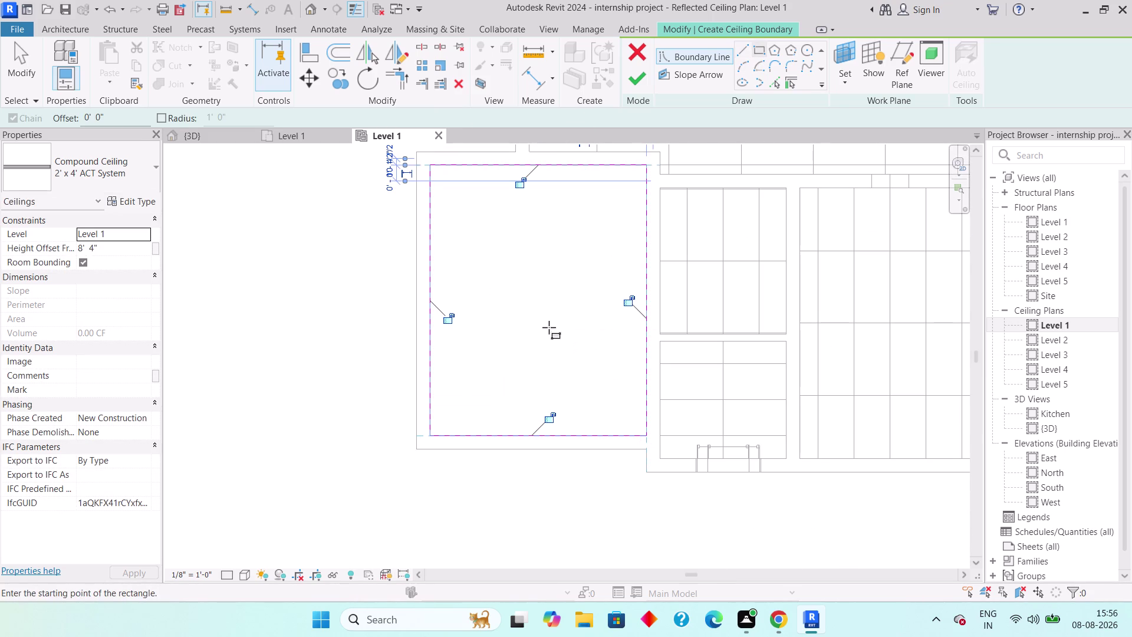
key(Escape)
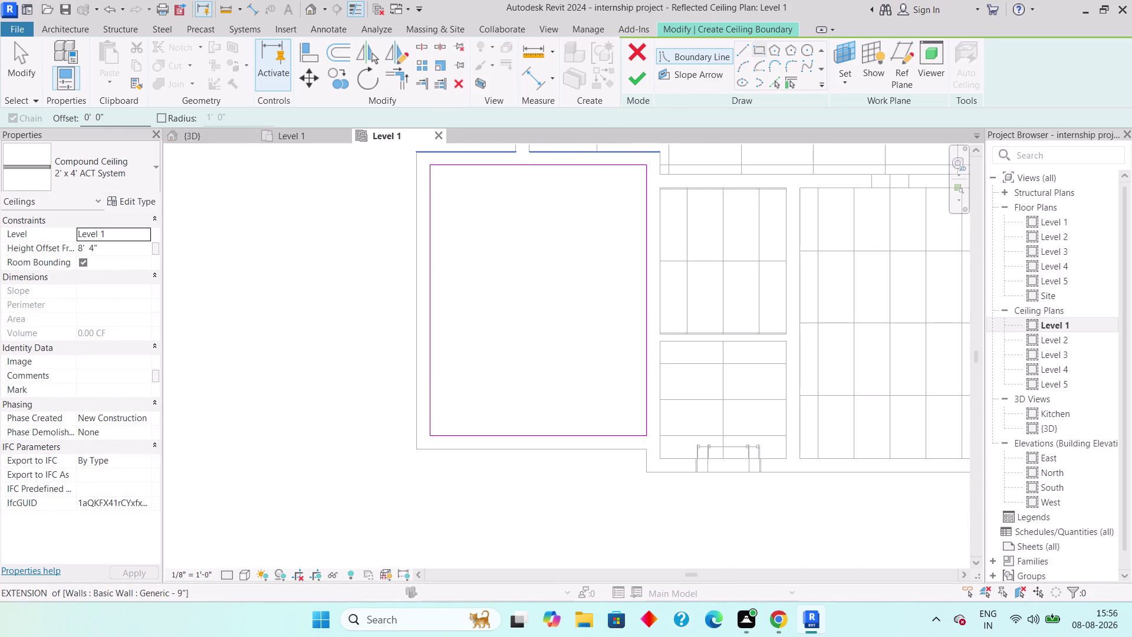
Set the offset to 1" and draw a second rectangle around the room.
drag(103, 118, 66, 126)
text(1)
text(")
key(Return)
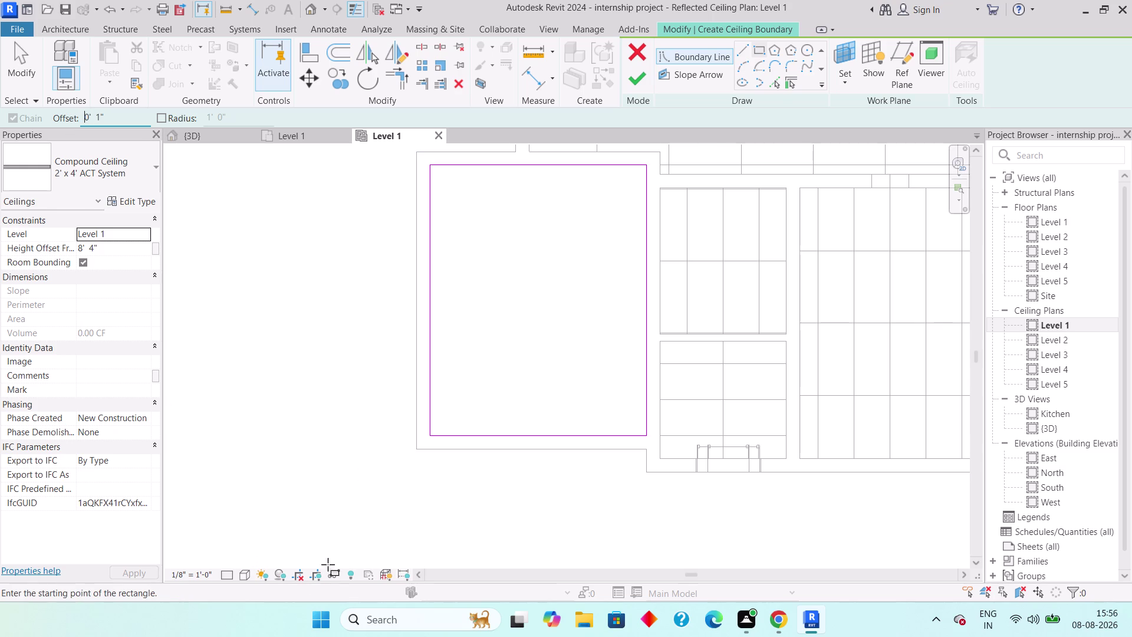
scroll(up, 3)
click(483, 422)
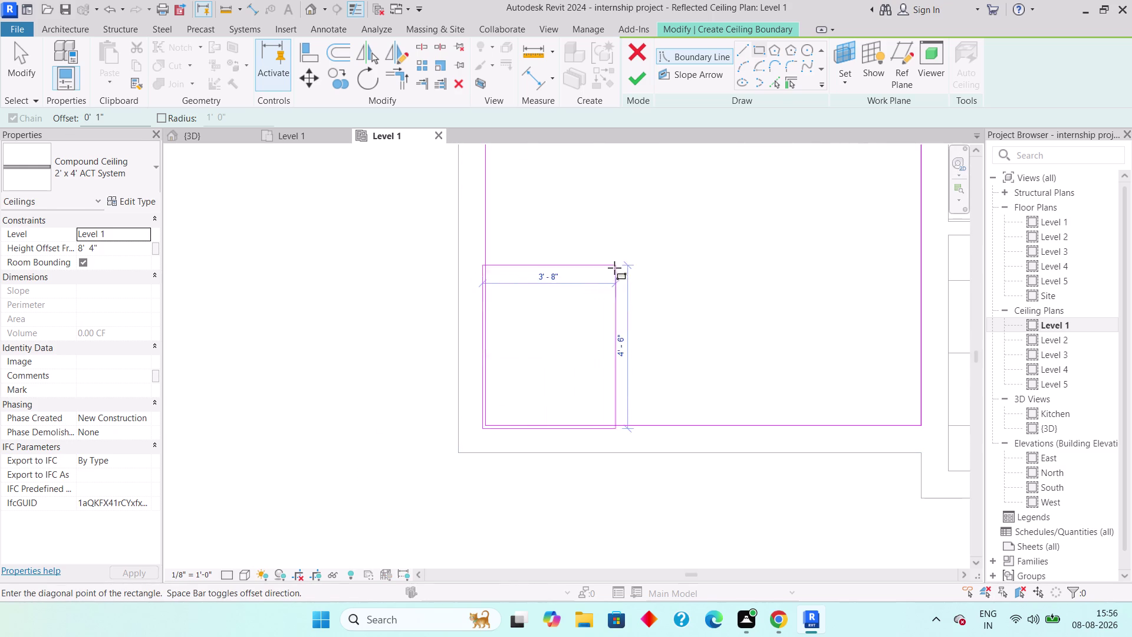
key(space)
middle_drag(643, 263, 462, 496)
scroll(down, 3)
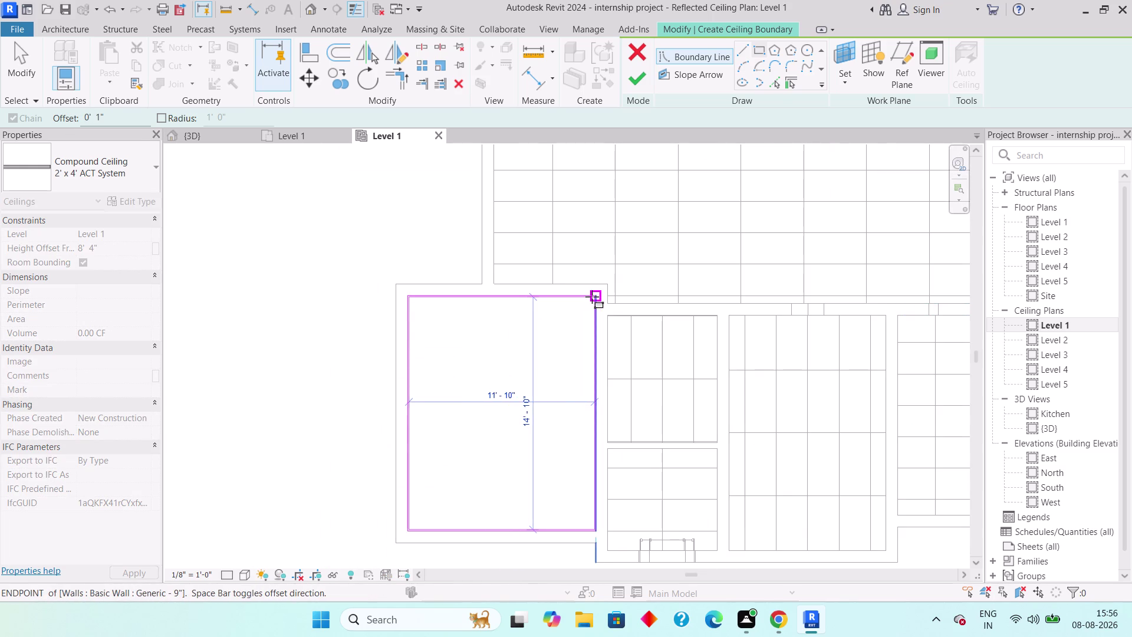
click(592, 296)
key(Escape)
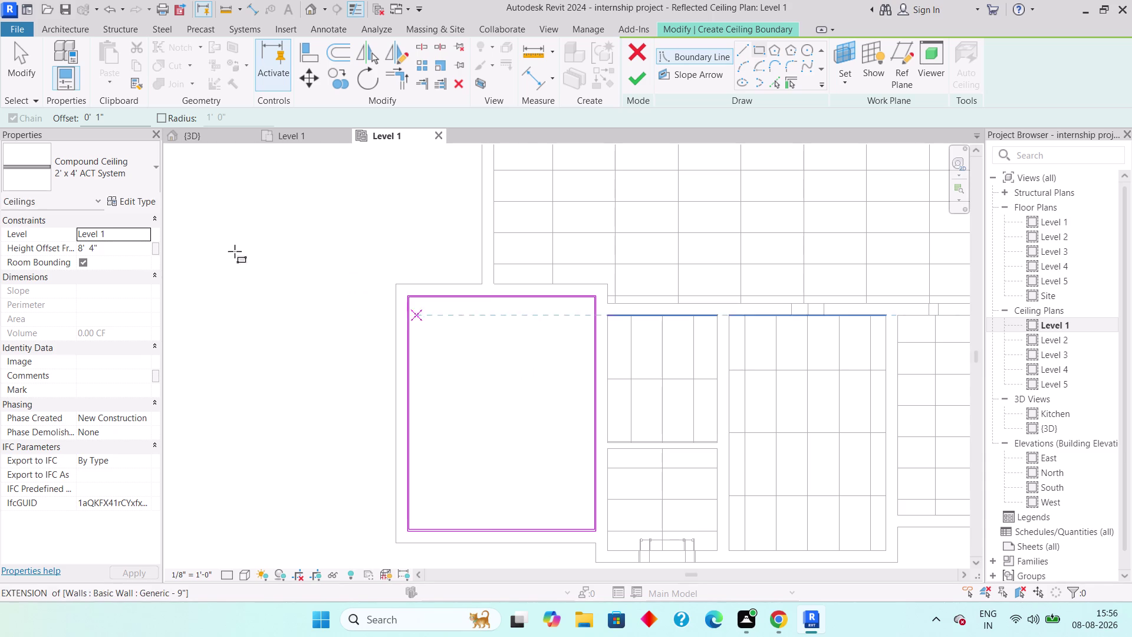
Change the offset to 1'-6", correcting the invalid entry.
drag(110, 114, 46, 122)
text(1)
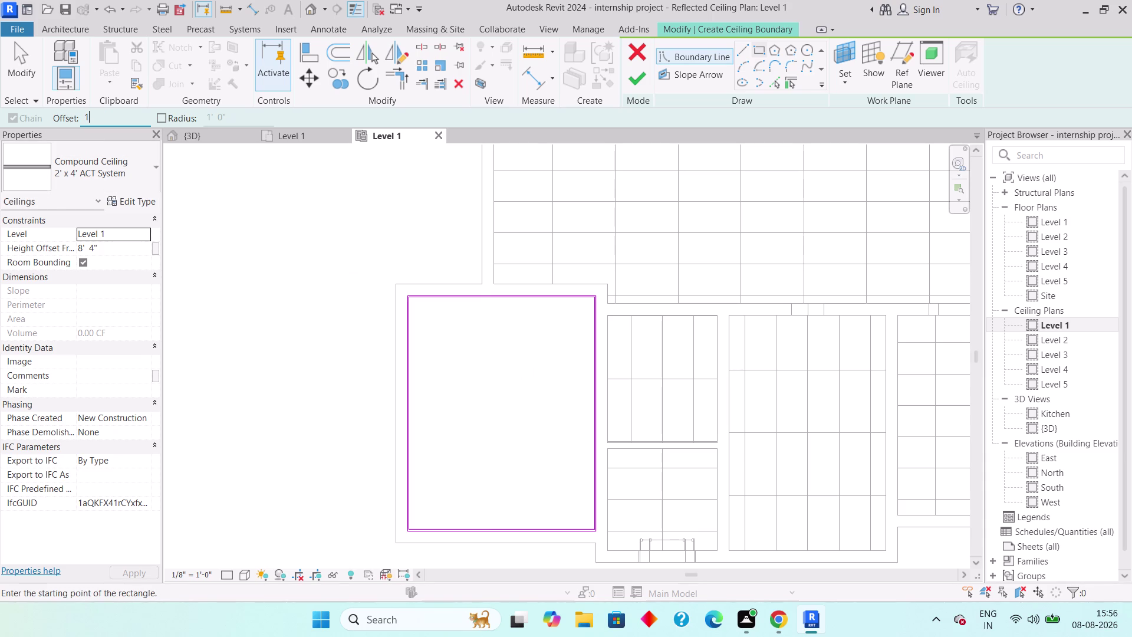
text('6" \)
key(Return)
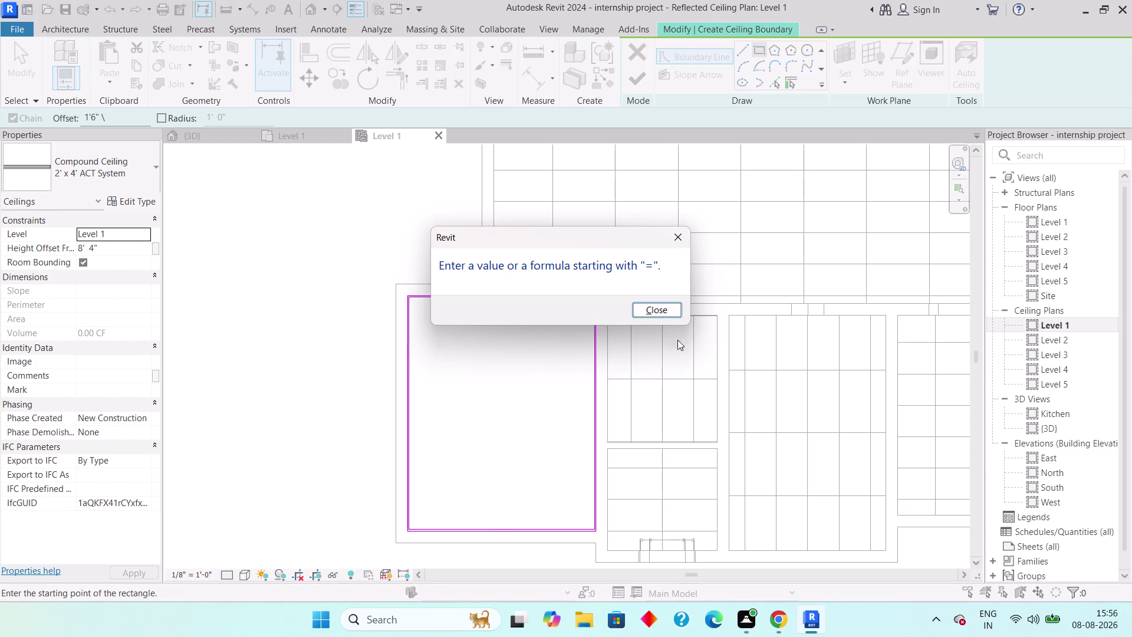
click(665, 306)
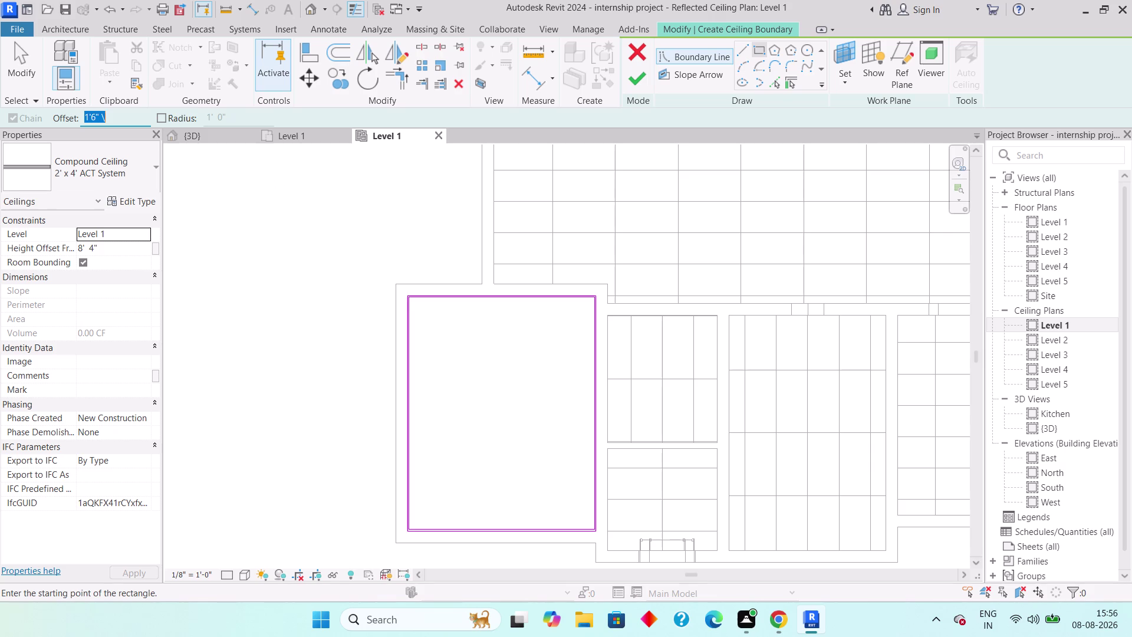
click(136, 120)
key(BackSpace)
key(Return)
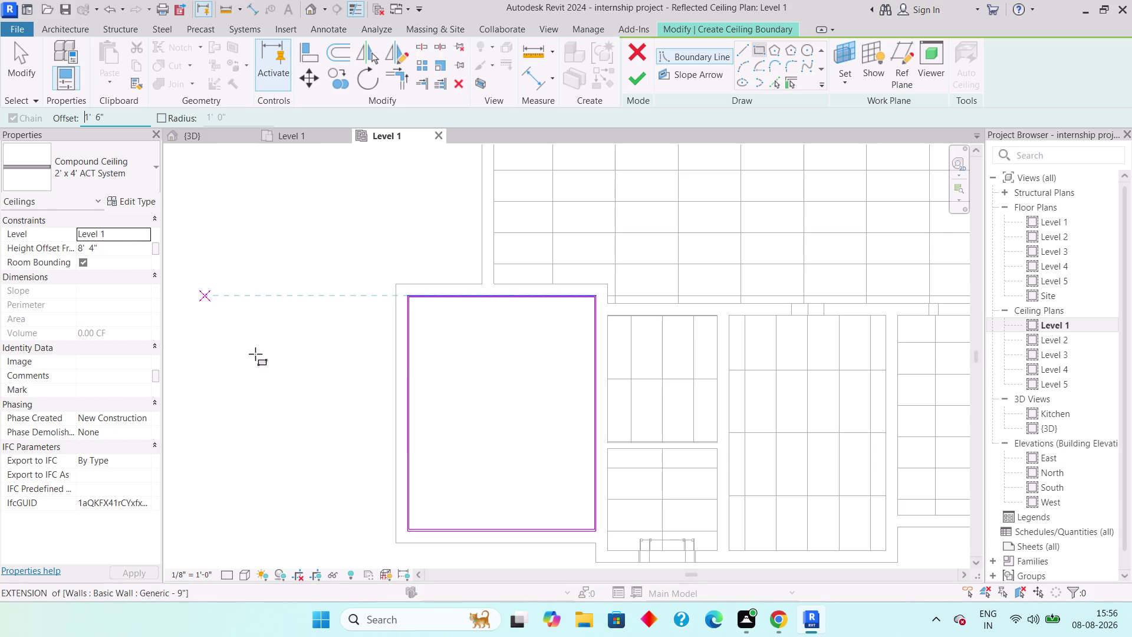
Draw the inner rectangle inset 1'-6" inside the room.
scroll(up, 3)
middle_drag(369, 480, 367, 247)
scroll(up, 3)
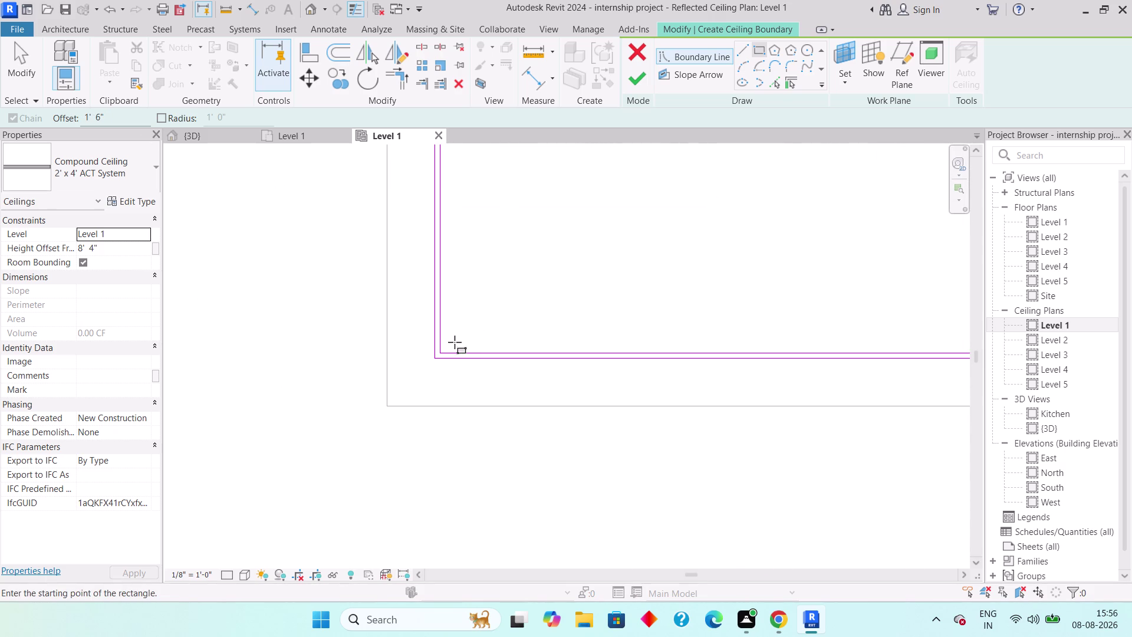
click(442, 348)
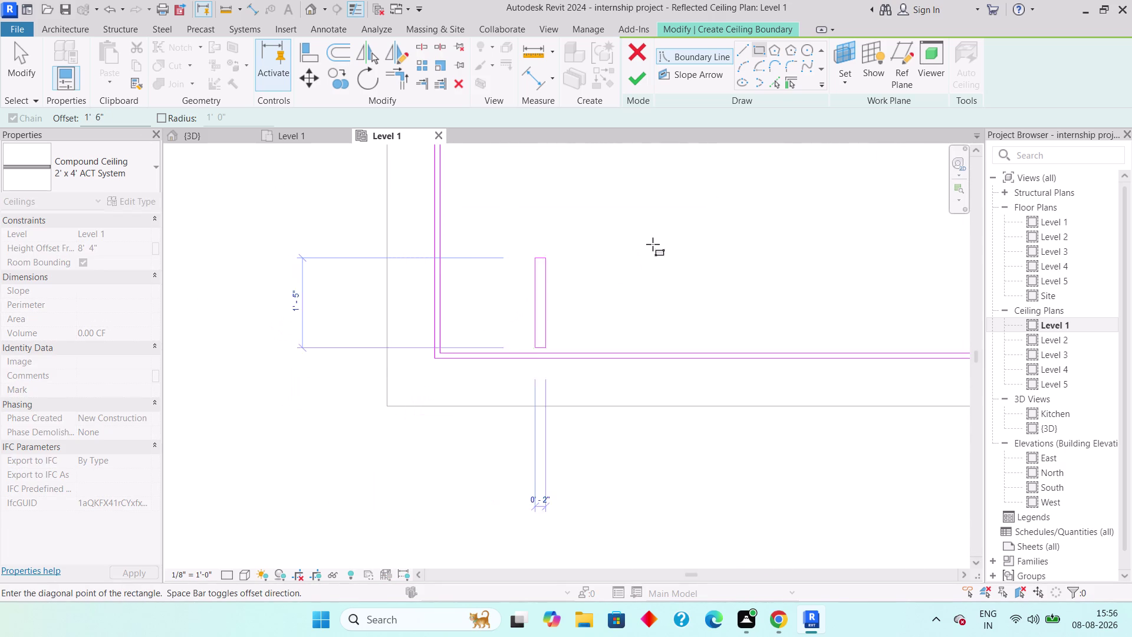
scroll(down, 3)
middle_drag(673, 202, 528, 350)
middle_drag(548, 257, 422, 439)
scroll(down, 3)
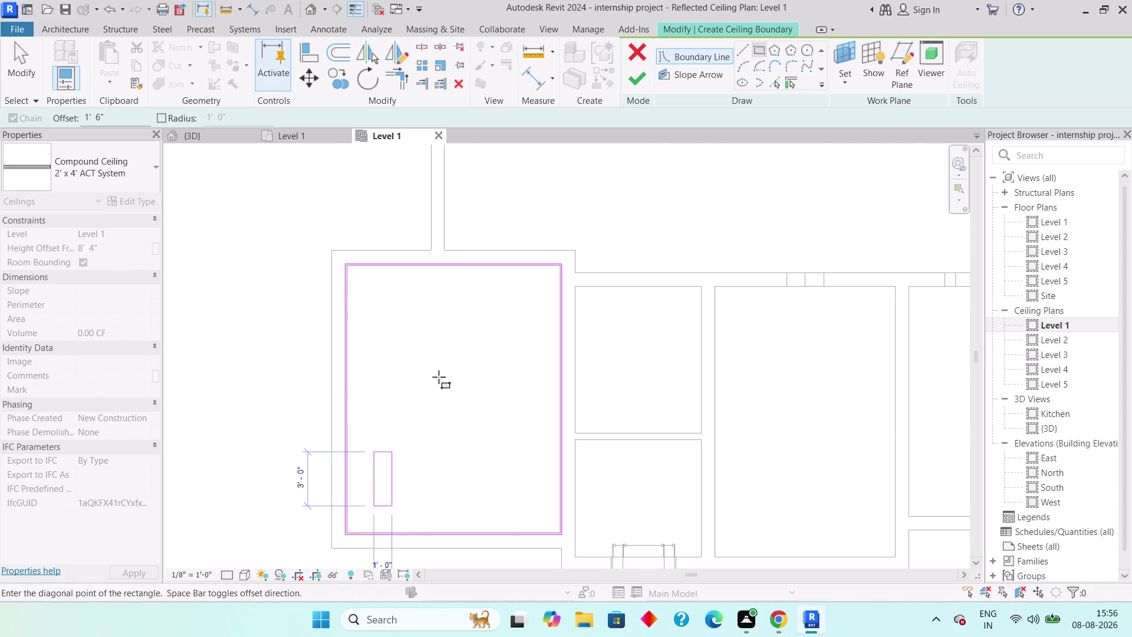
scroll(up, 3)
middle_drag(557, 269, 525, 336)
scroll(up, 3)
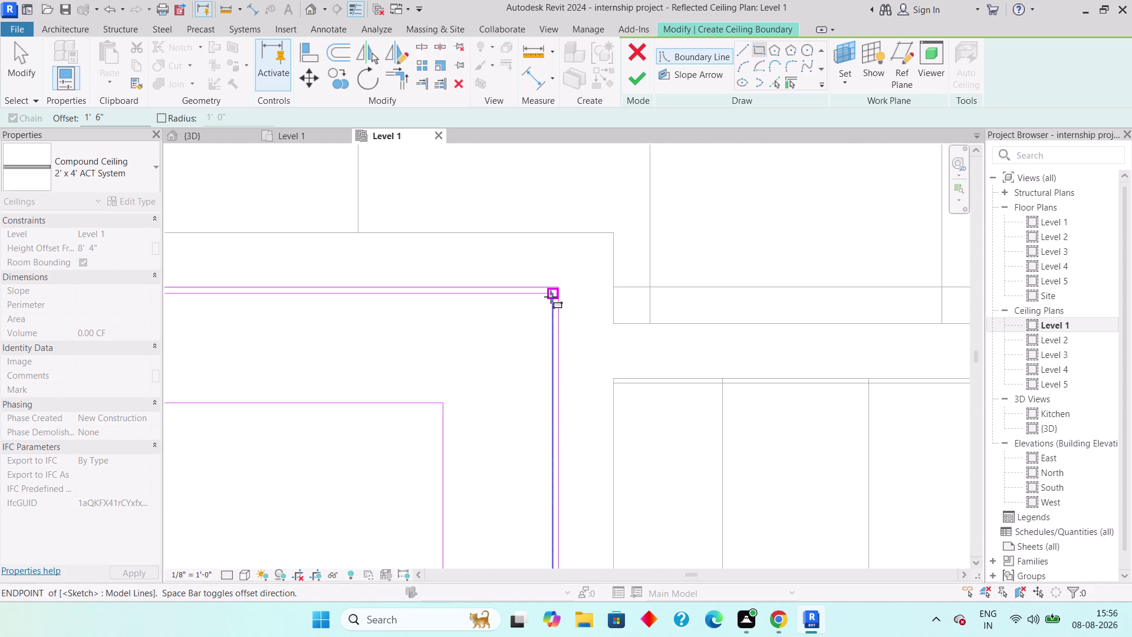
scroll(up, 3)
click(553, 296)
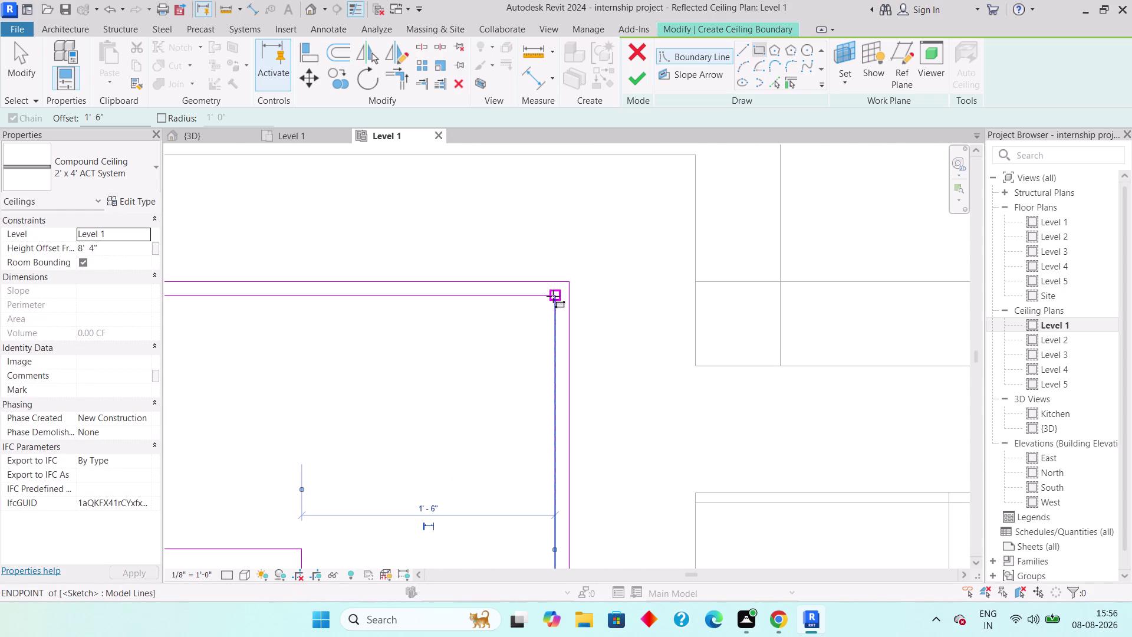
key(Escape)
scroll(down, 3)
middle_drag(460, 419, 564, 329)
scroll(down, 3)
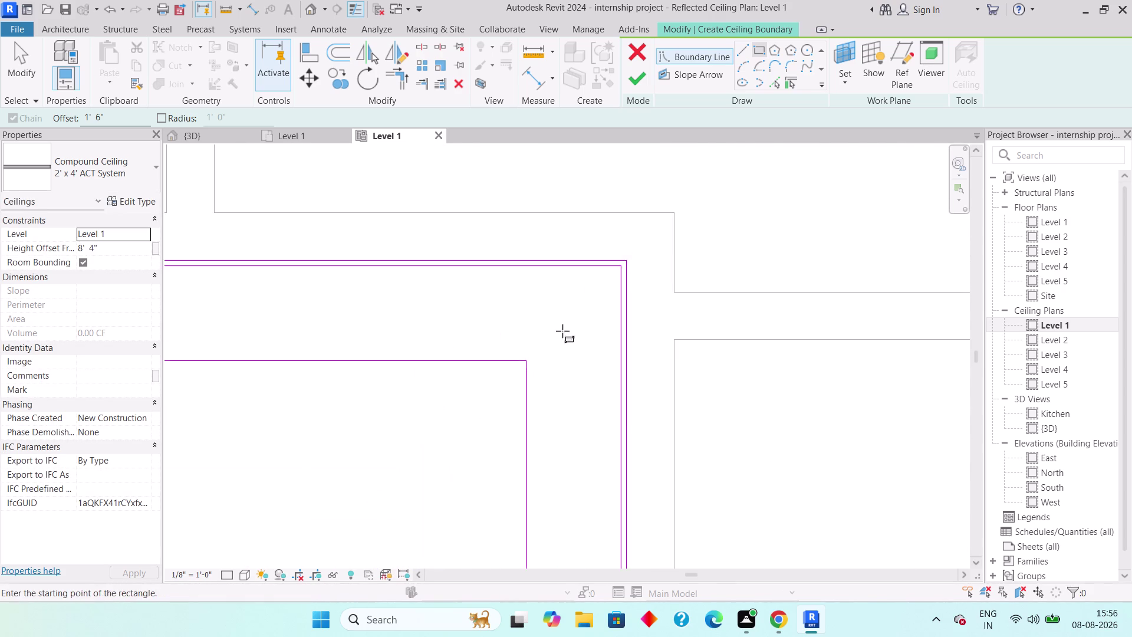
scroll(down, 3)
middle_drag(411, 381, 584, 335)
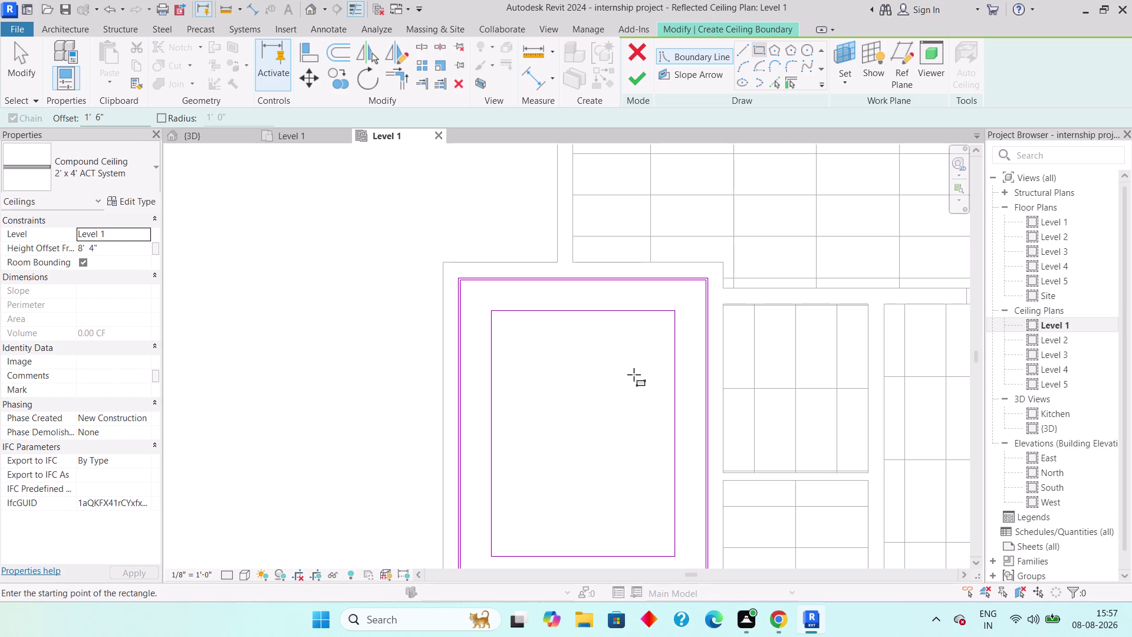
click(808, 52)
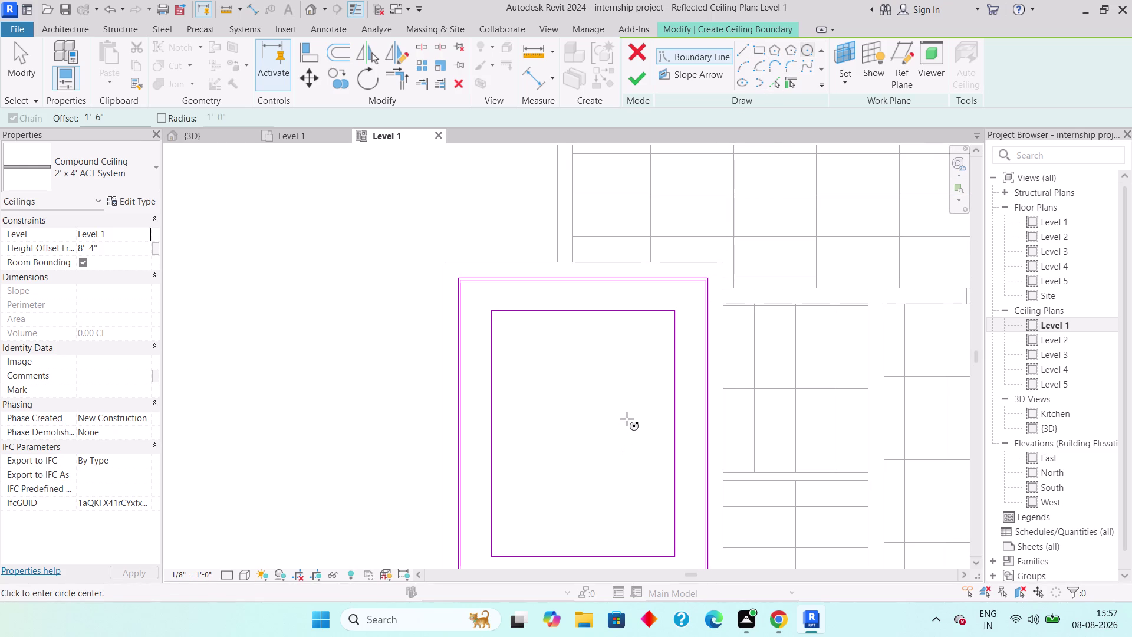
Draw a circle inside the inner rectangle of the ceiling sketch.
click(634, 429)
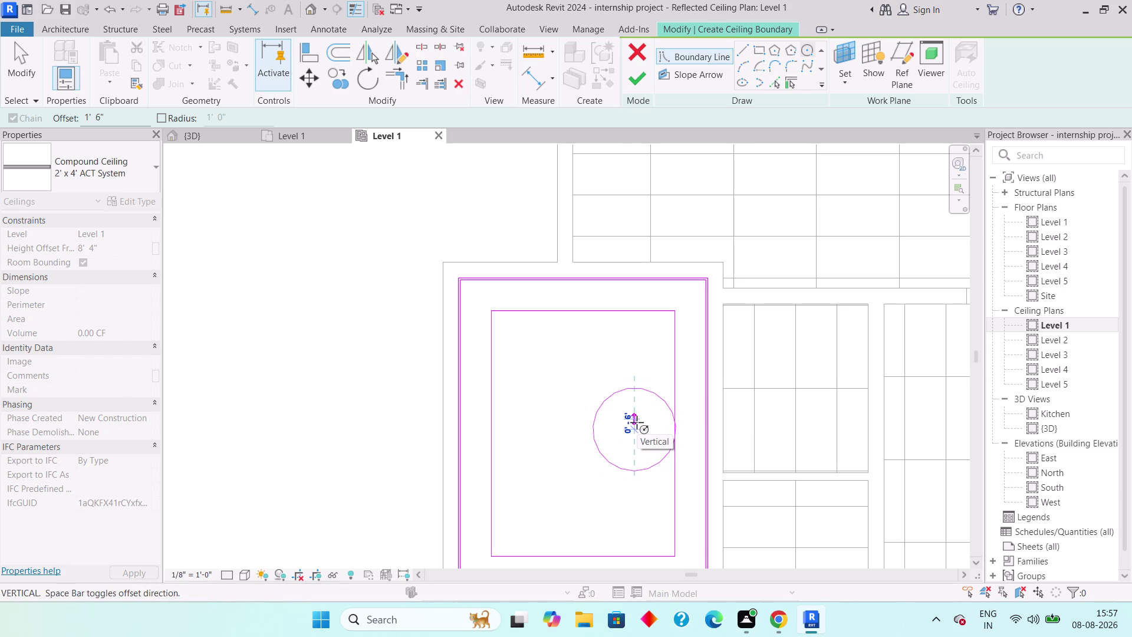
key(Escape)
click(620, 427)
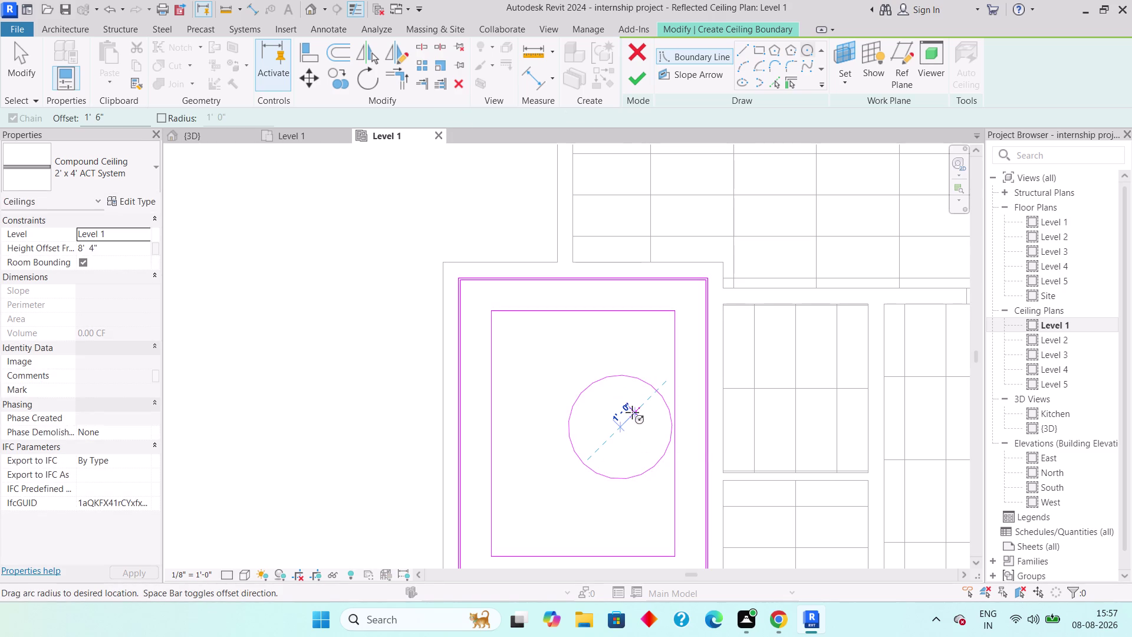
click(626, 419)
key(Escape)
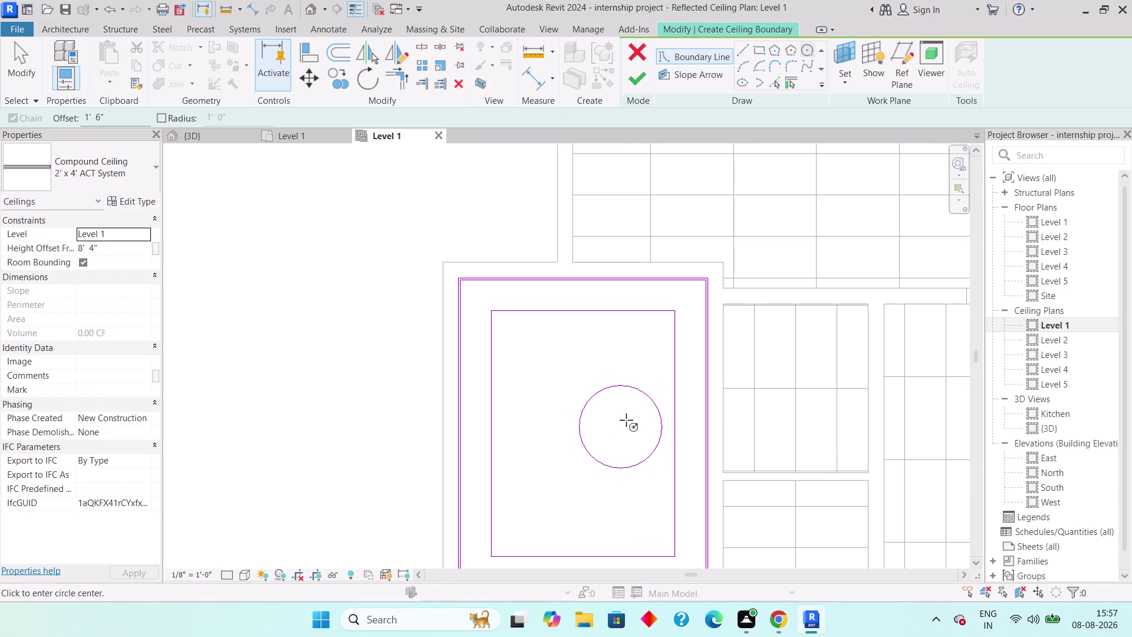
Select the circle and activate its temporary radius dimension for editing.
click(640, 399)
key(Escape)
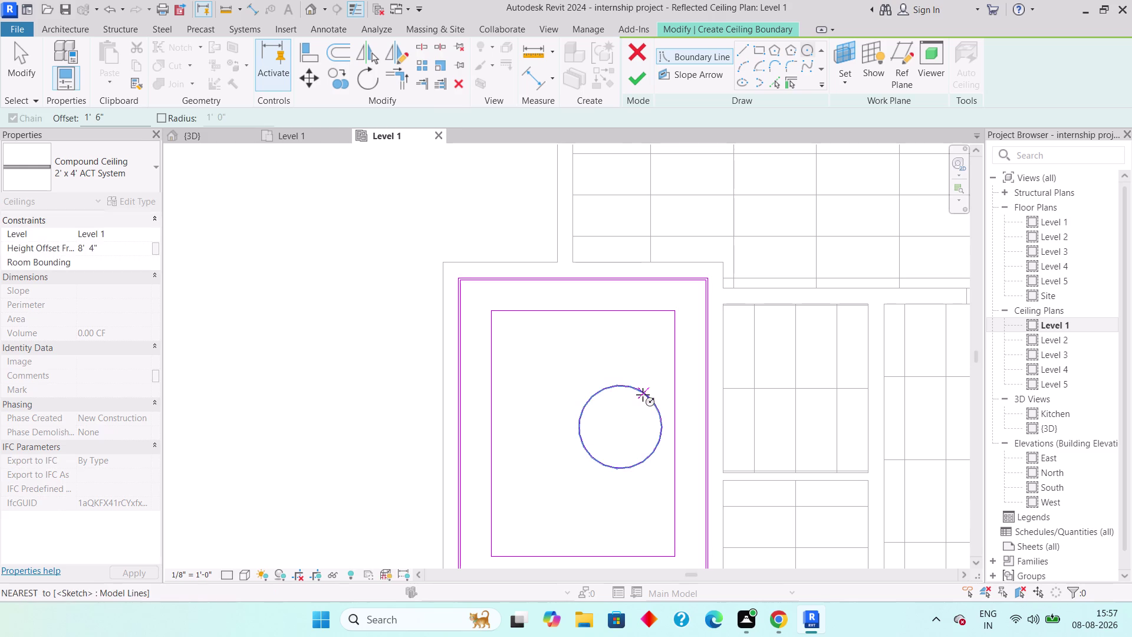
click(643, 394)
key(Escape)
key(Escape)
key(Escape)
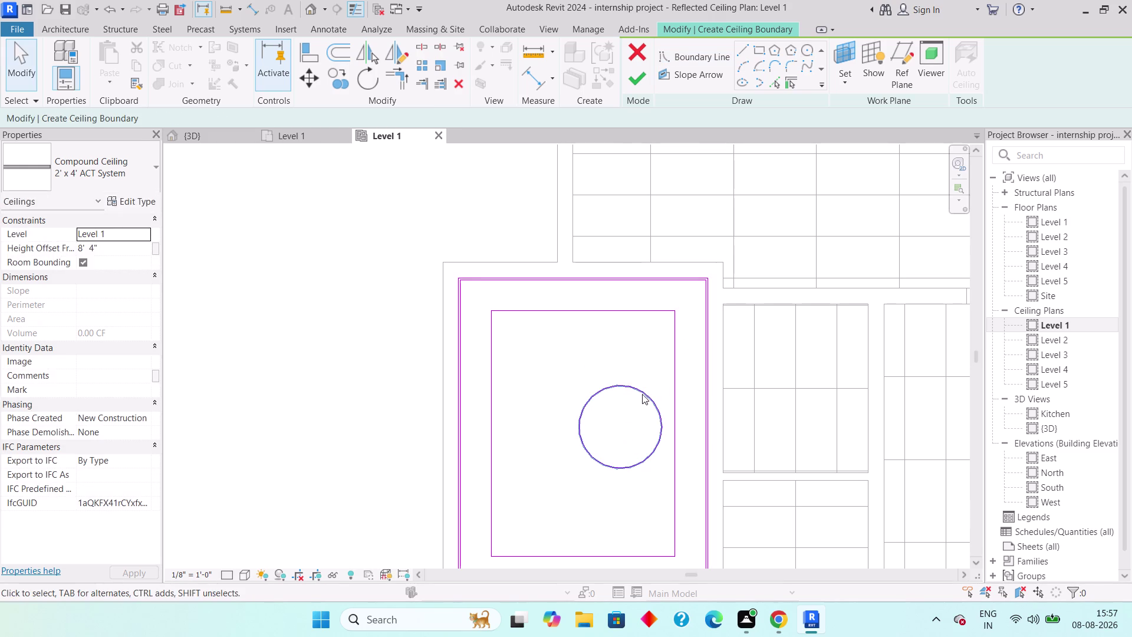
click(642, 393)
click(628, 401)
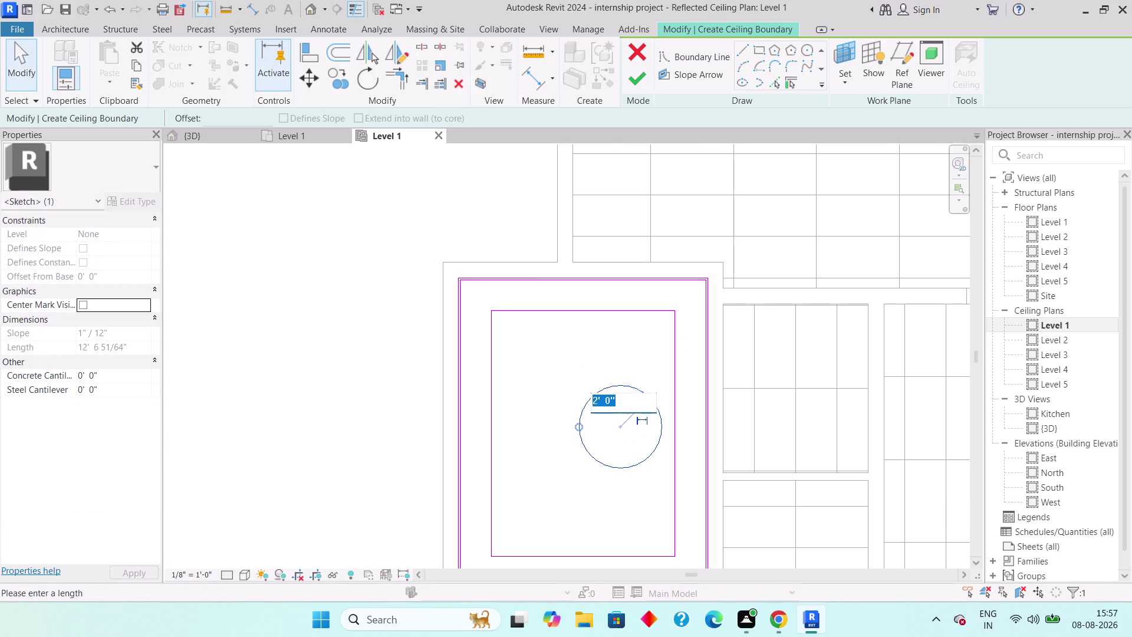